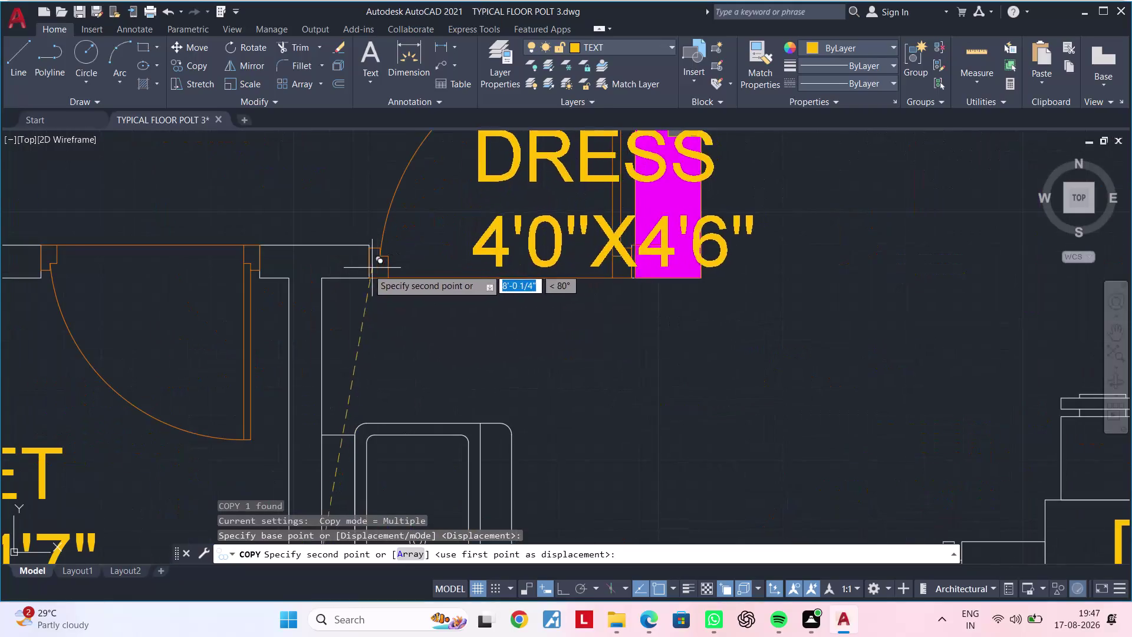
Place the copied room label at the bedroom door and finish the copy.
click(278, 286)
key(grave)
key(grave)
key(grave)
key(grave)
key(Escape)
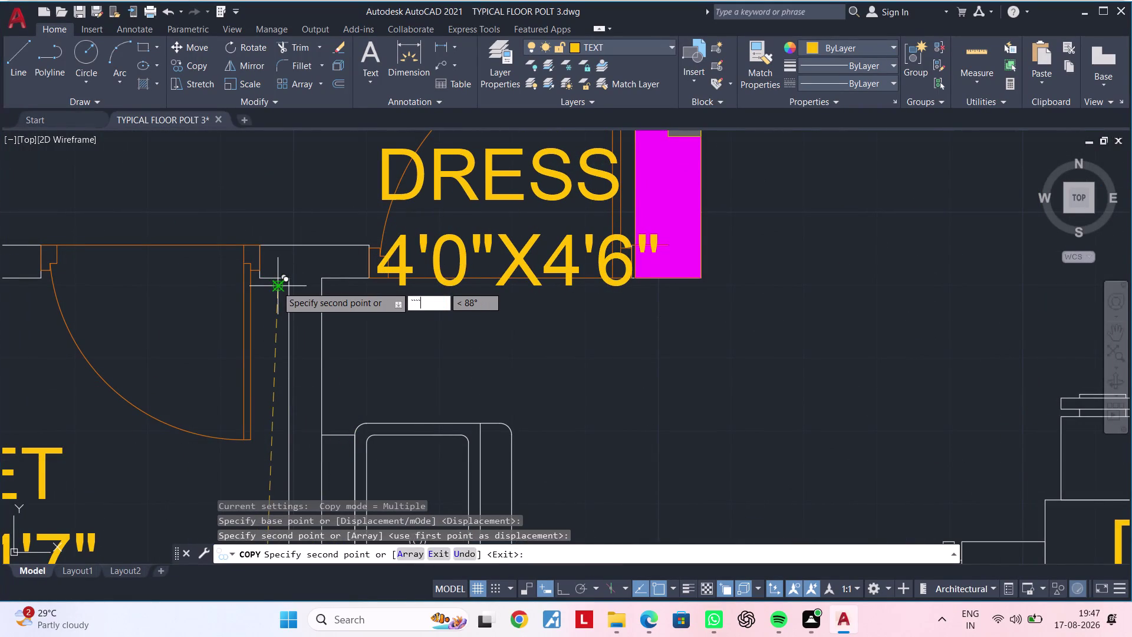
key(Escape)
key(Escape)
key(Escape)
Open the copied label in the text editor and delete its existing text.
double_click(467, 254)
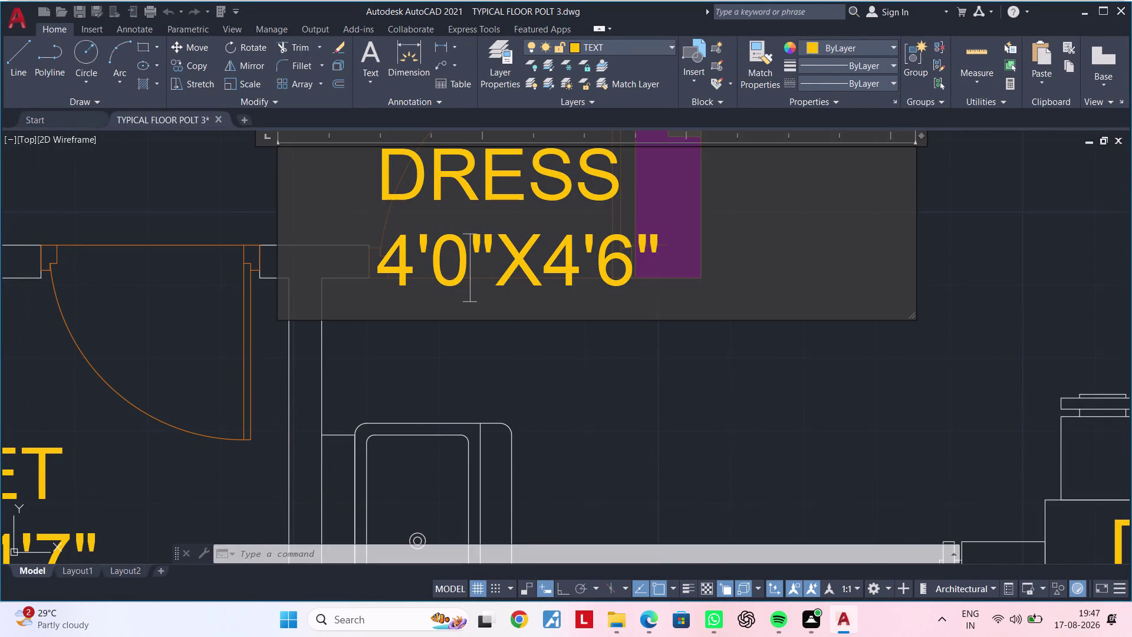
click(676, 256)
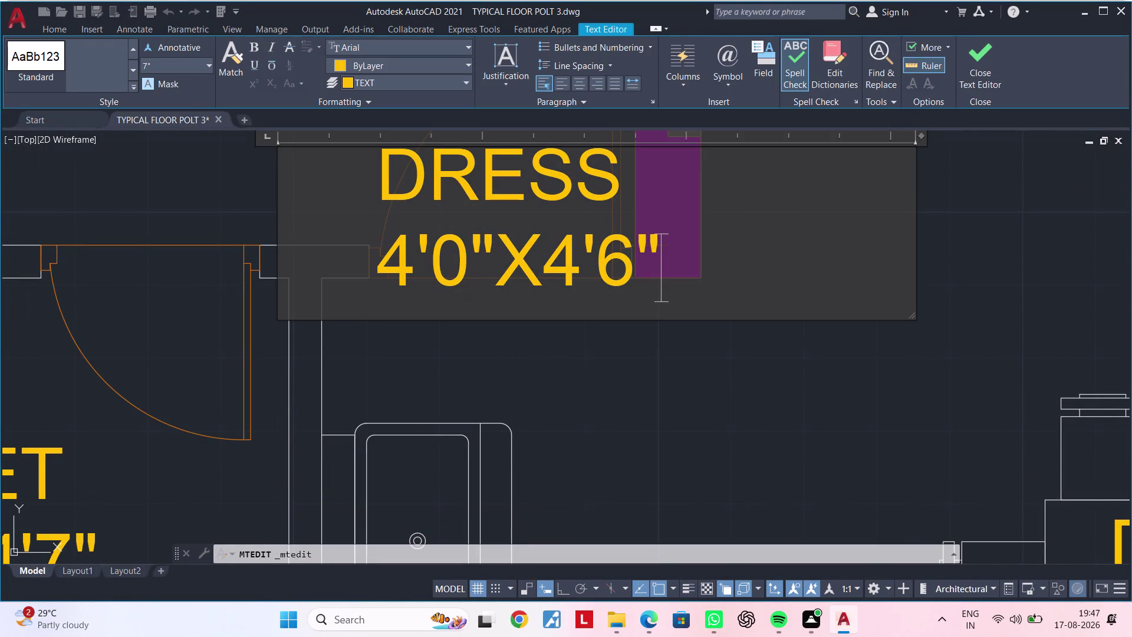
key(BackSpace)
key(BackSpace)
key(BackSpace)
key(BackSpace)
key(BackSpace)
key(BackSpace)
key(BackSpace)
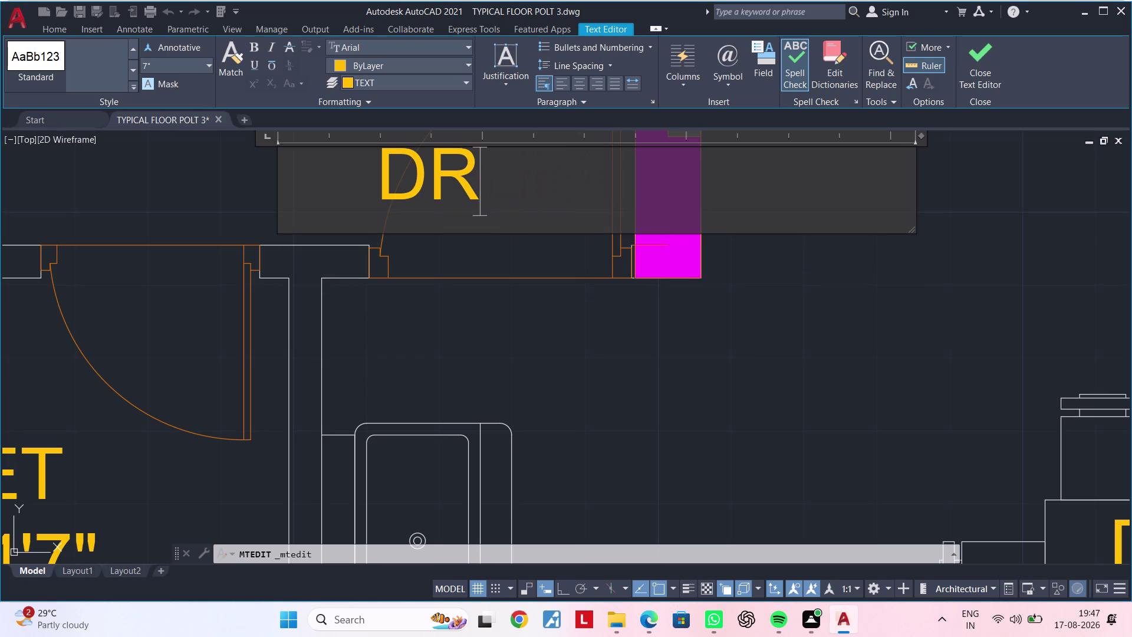
key(BackSpace)
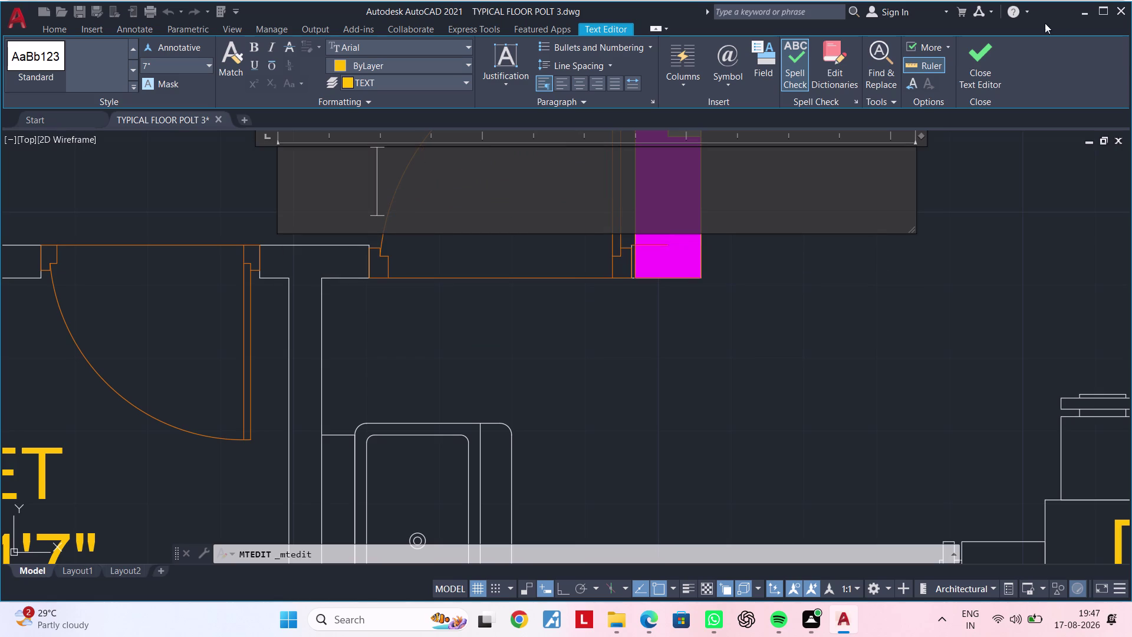
triple_click(918, 136)
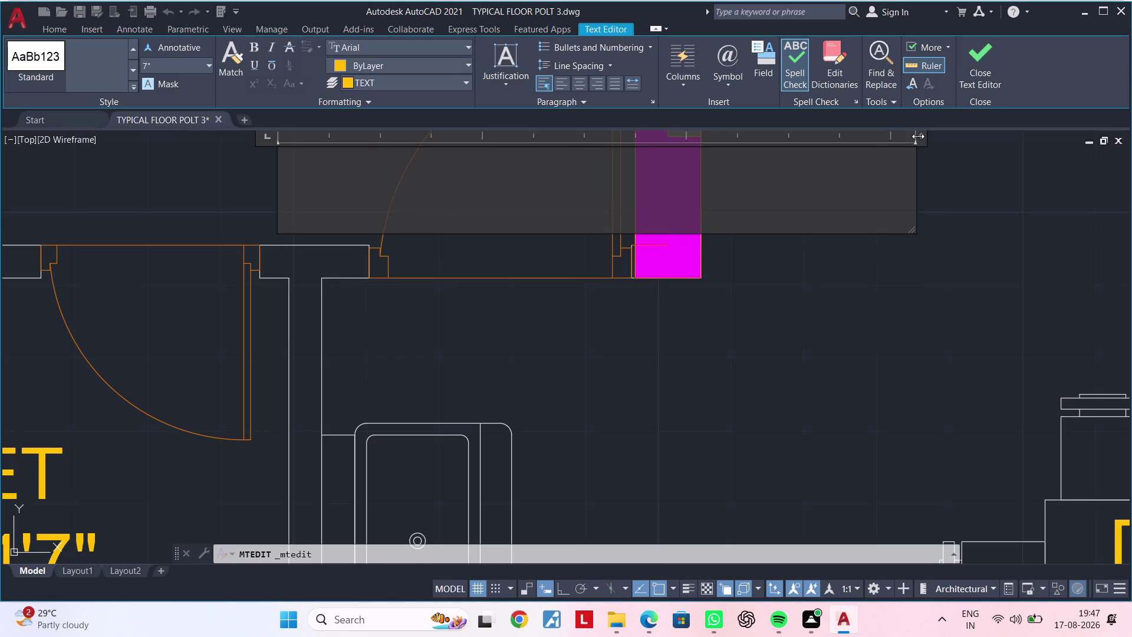
double_click(904, 136)
key(Escape)
Undo the accidental zoom change and the first text edit.
scroll(down, 3)
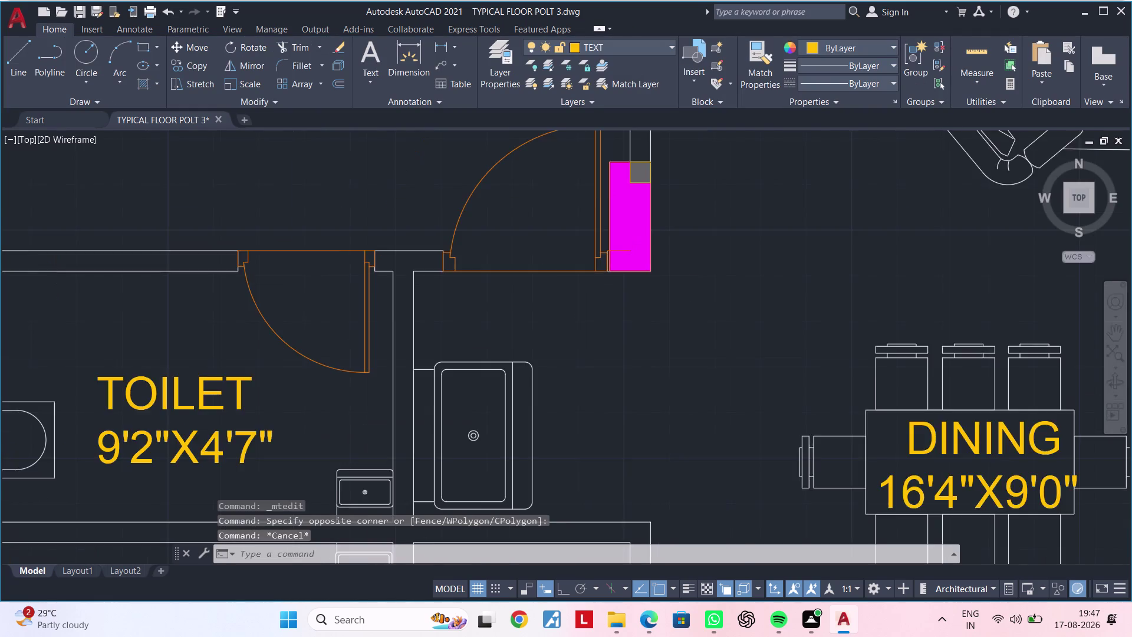
double_click(544, 218)
key(Escape)
double_click(515, 186)
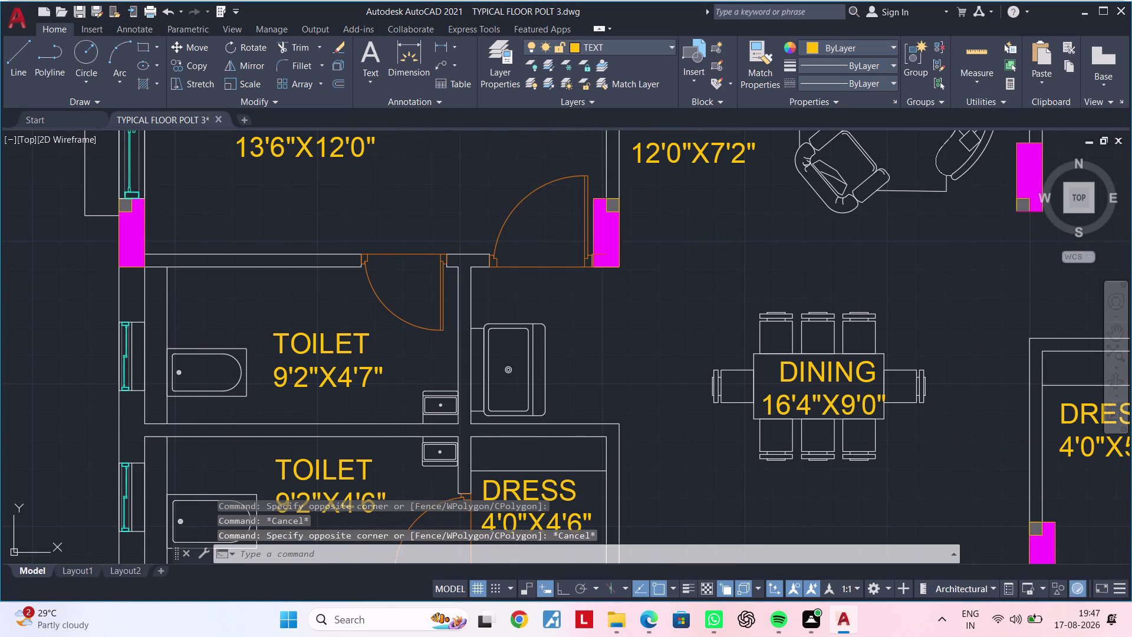
key(Escape)
key(Escape)
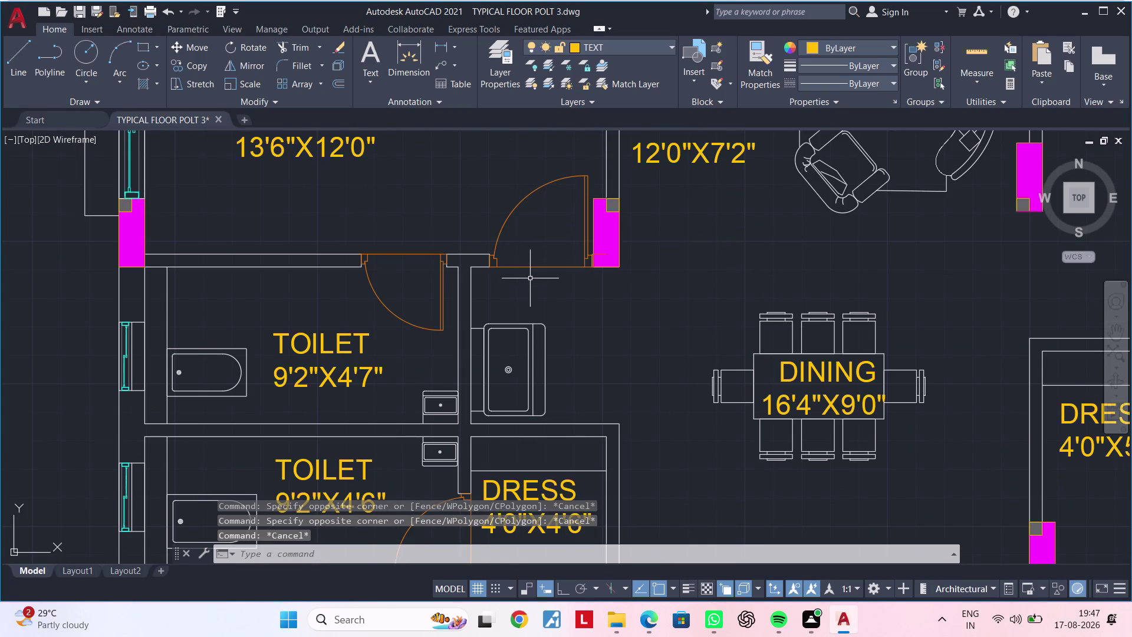
key(ctrl+z)
key(ctrl+z)
Re-edit the copied label, replacing its text with D2.
double_click(528, 262)
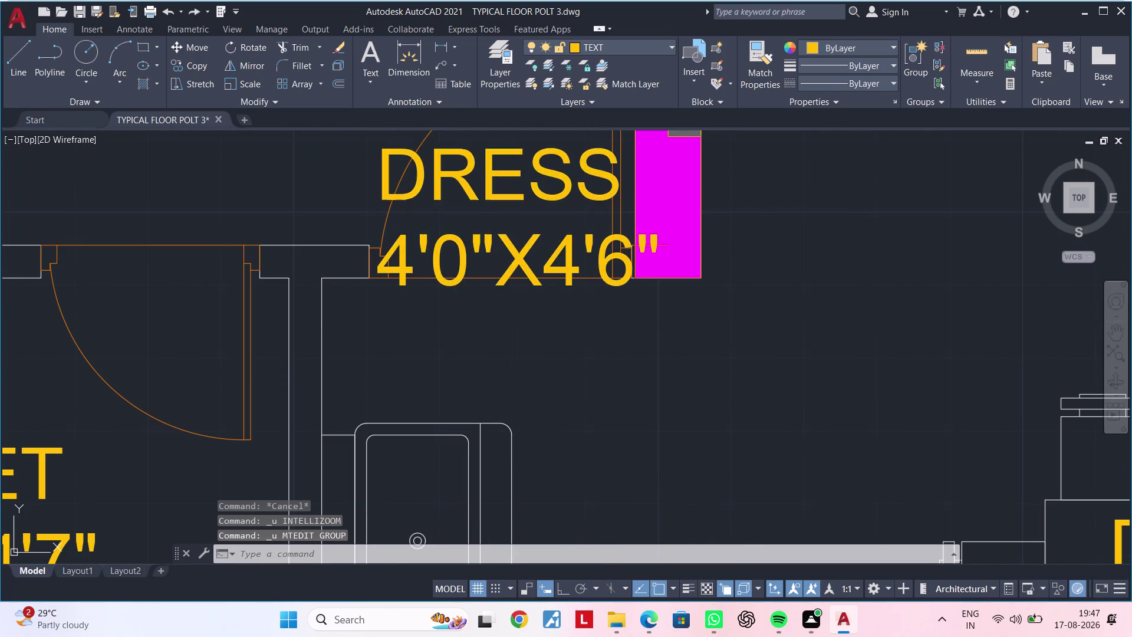
click(667, 261)
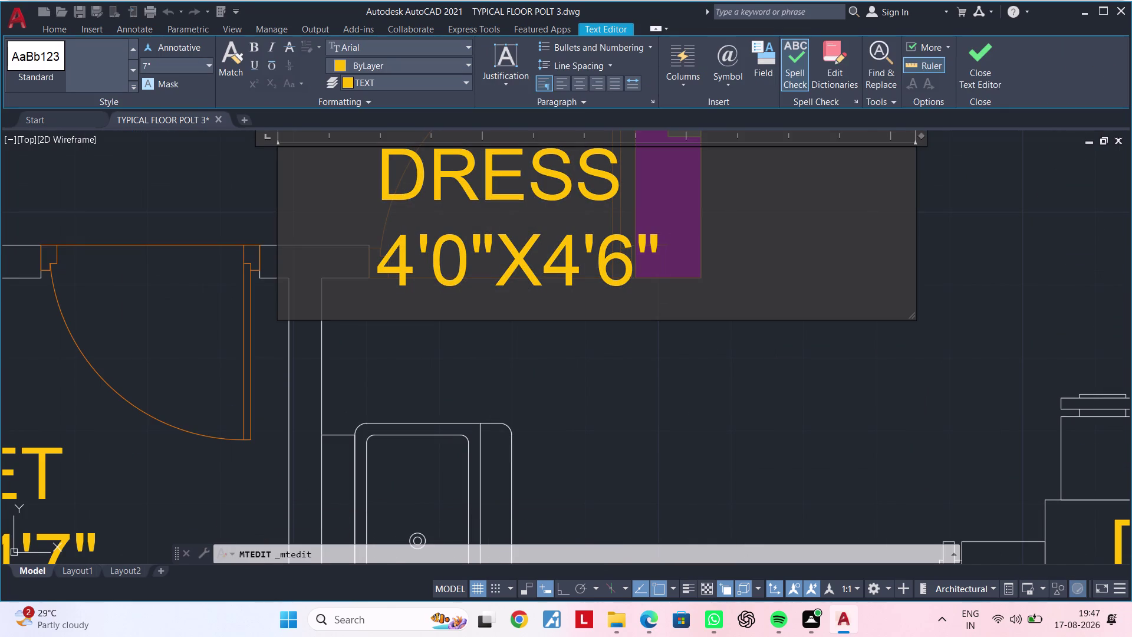
key(BackSpace)
key(BackSpace)
key(BackSpace)
key(BackSpace)
key(BackSpace)
key(BackSpace)
key(BackSpace)
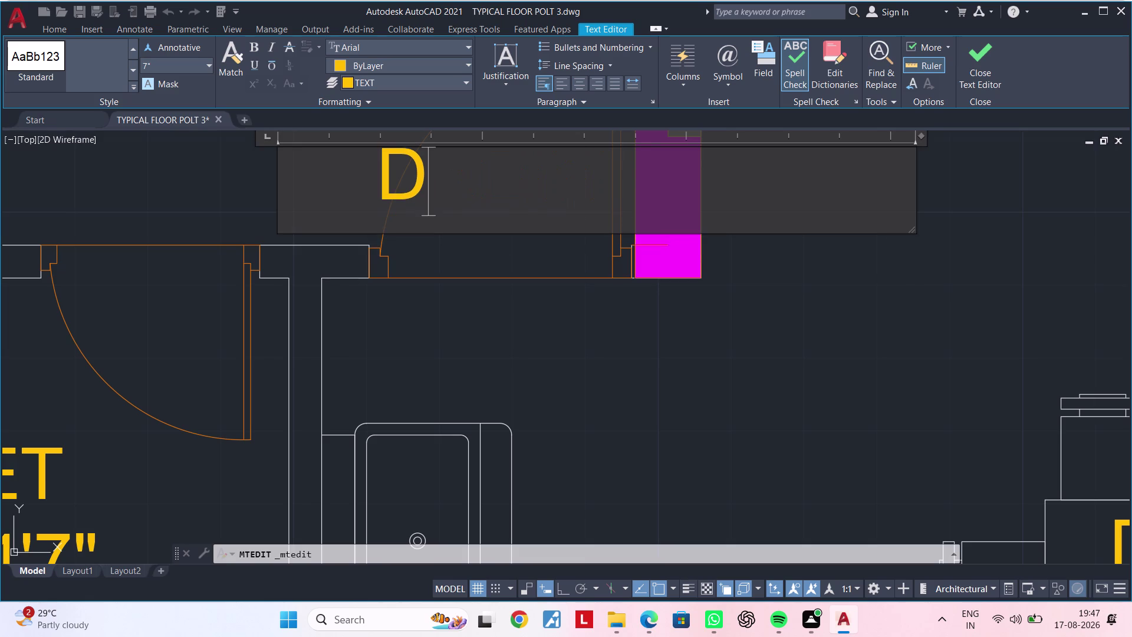
key(BackSpace)
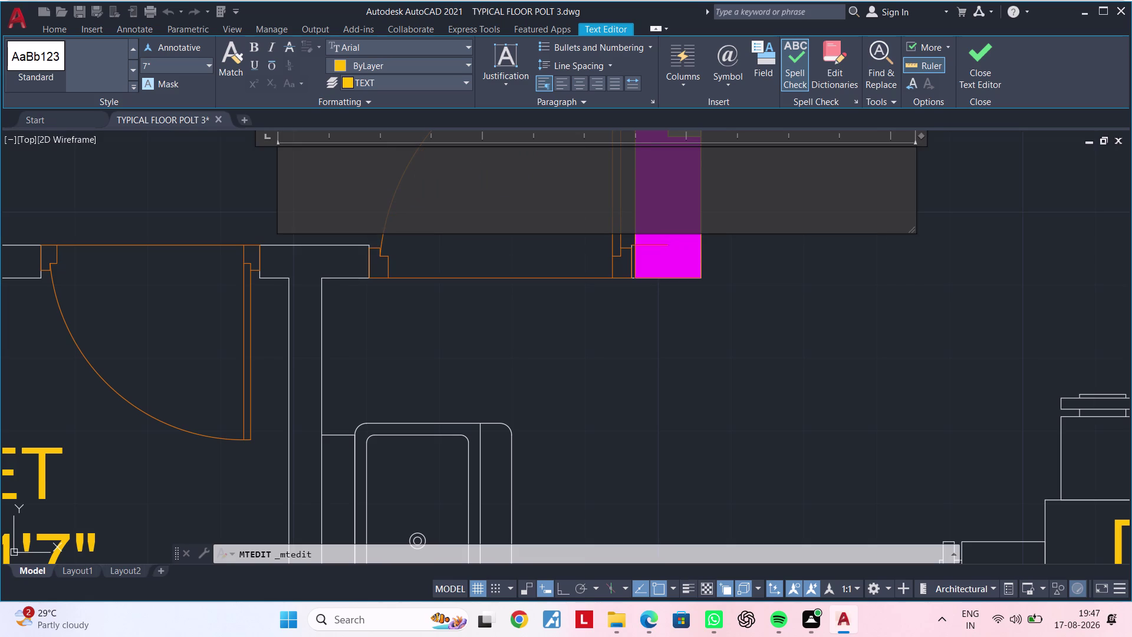
key(d)
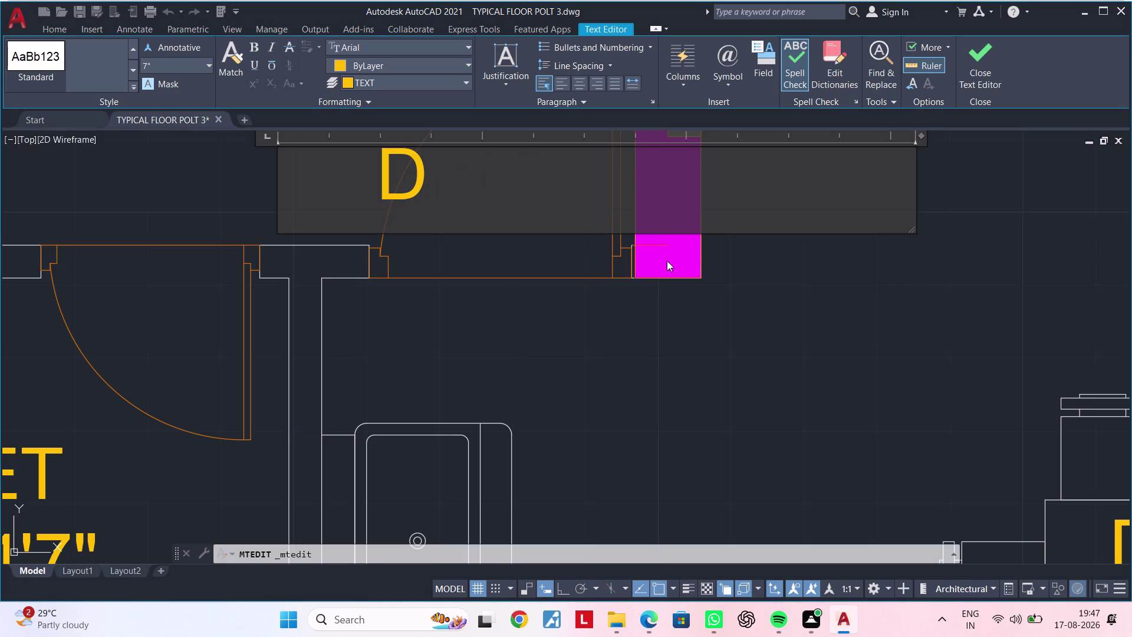
key(2)
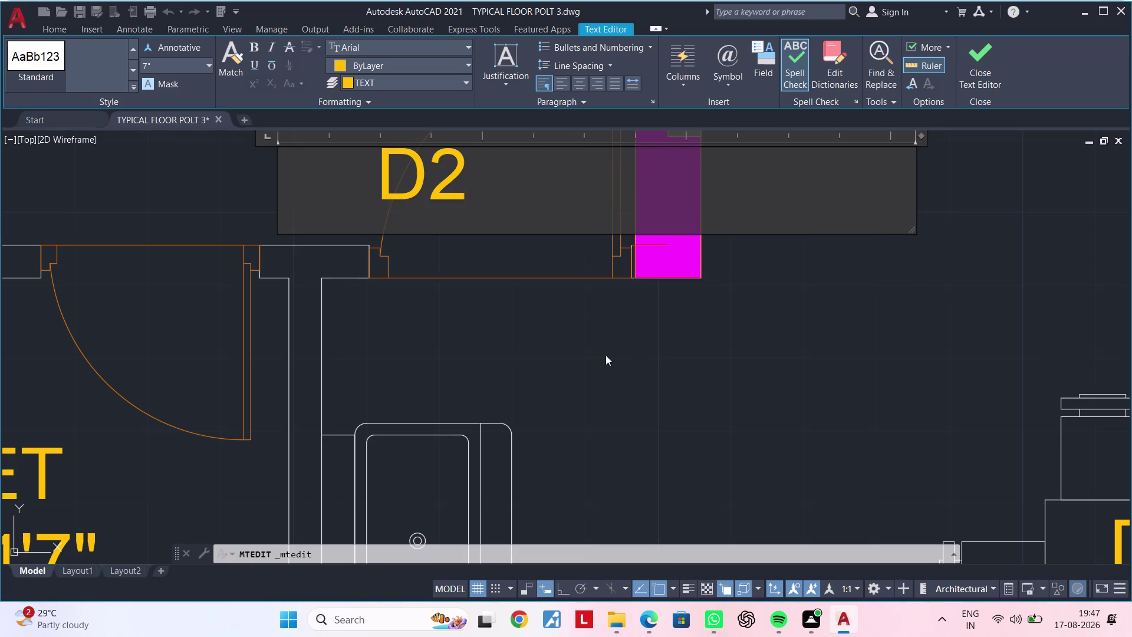
click(543, 253)
scroll(down, 3)
middle_drag(543, 253, 547, 294)
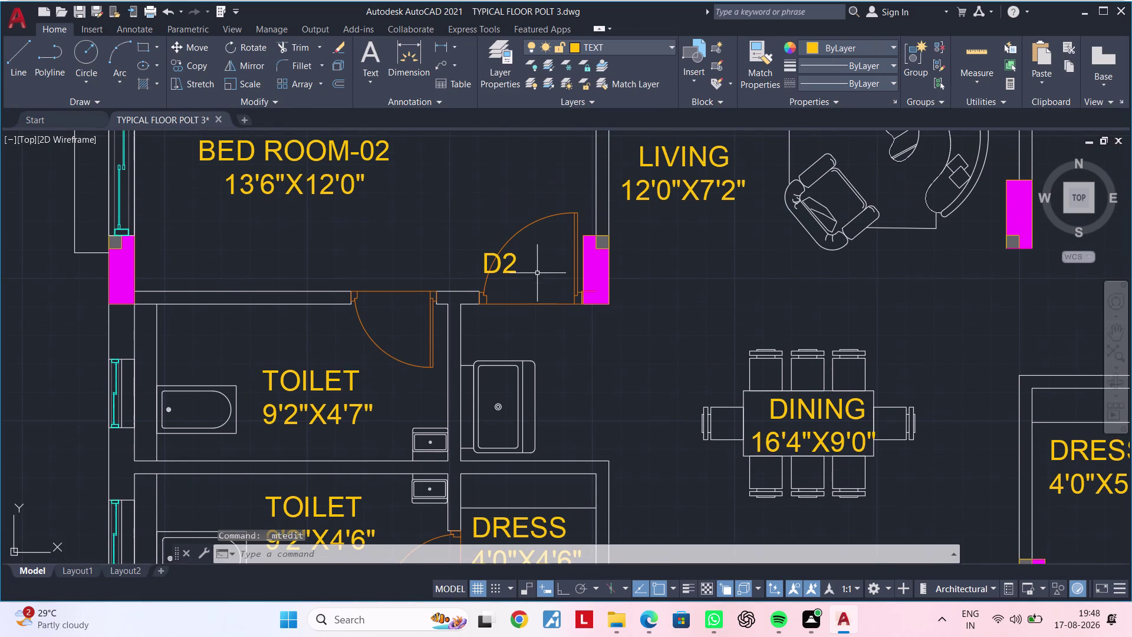
Move the D2 tag lower into the bedroom door swing.
click(506, 255)
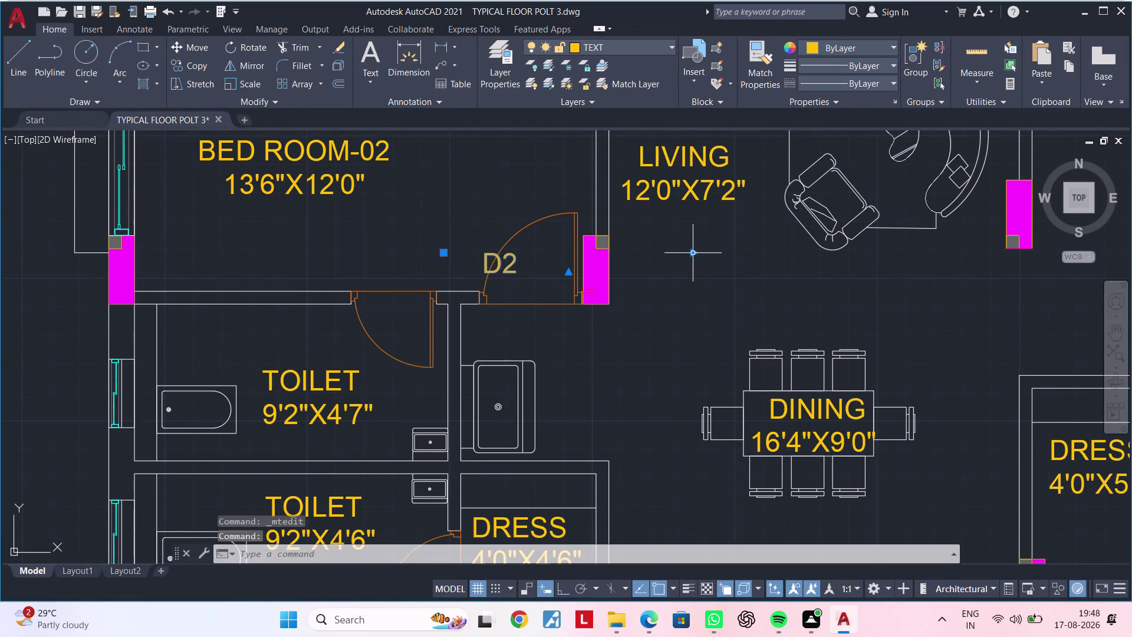
drag(697, 255, 533, 257)
click(539, 261)
scroll(up, 3)
middle_drag(521, 264, 585, 281)
click(521, 275)
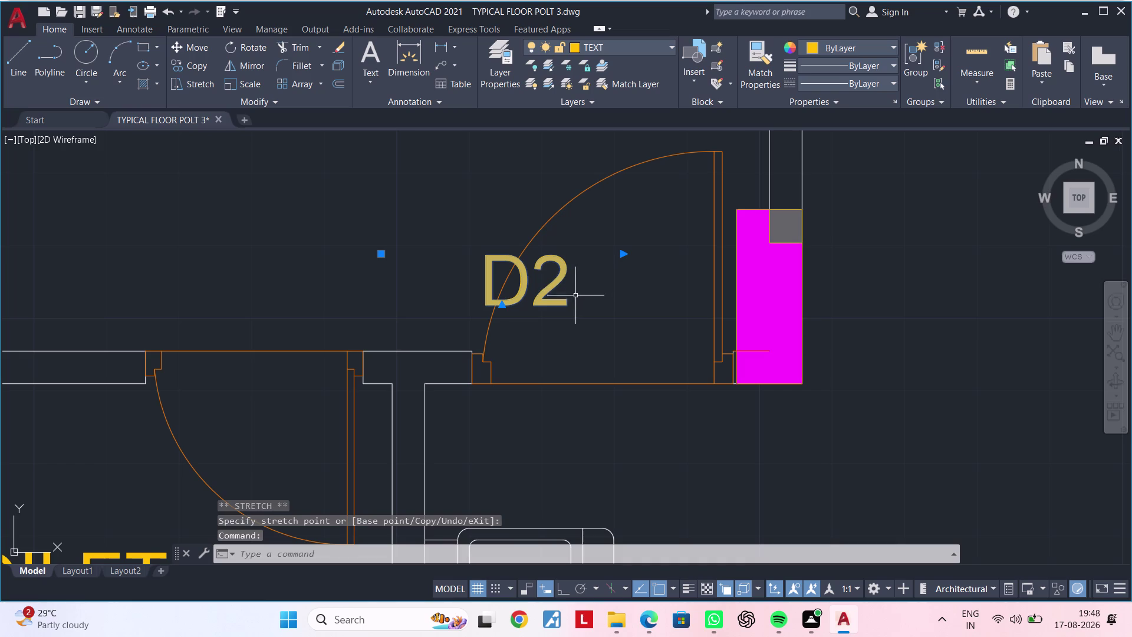
key(m)
key(space)
click(541, 290)
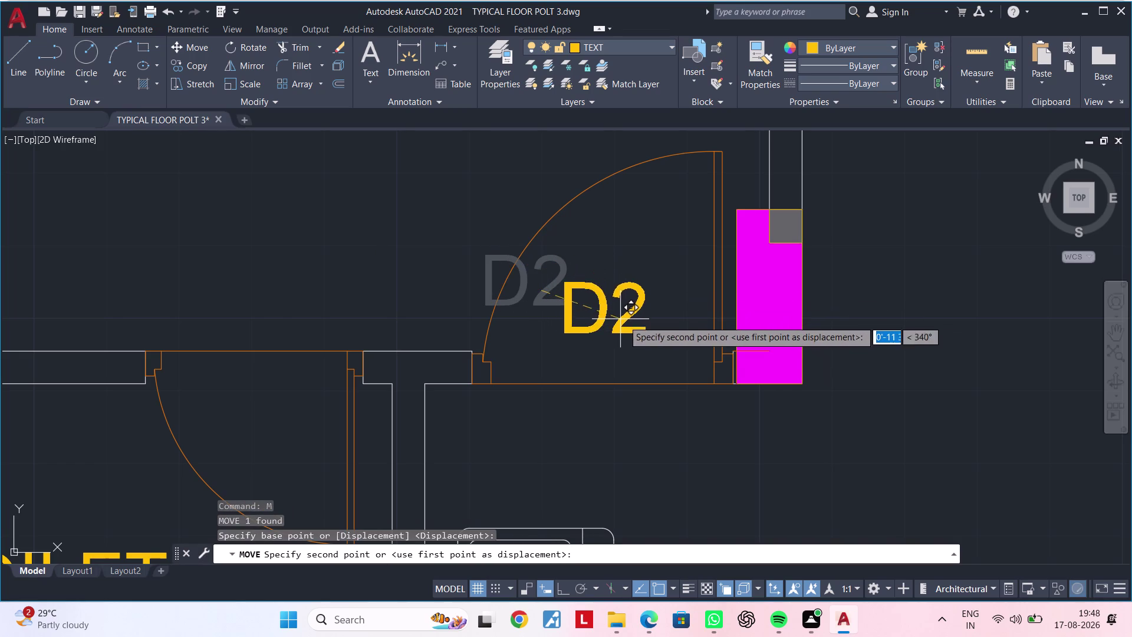
click(628, 333)
key(Escape)
key(Escape)
key(Escape)
Draw a circle surrounding the D2 tag, cancelling an extra circle attempt.
text(C)
key(space)
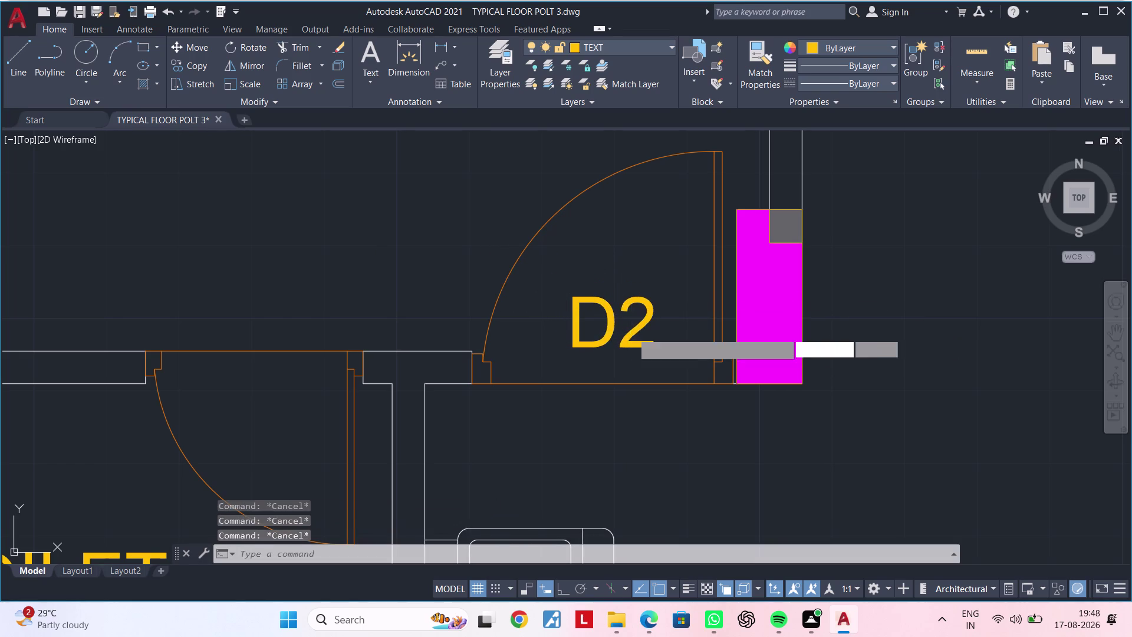
click(615, 327)
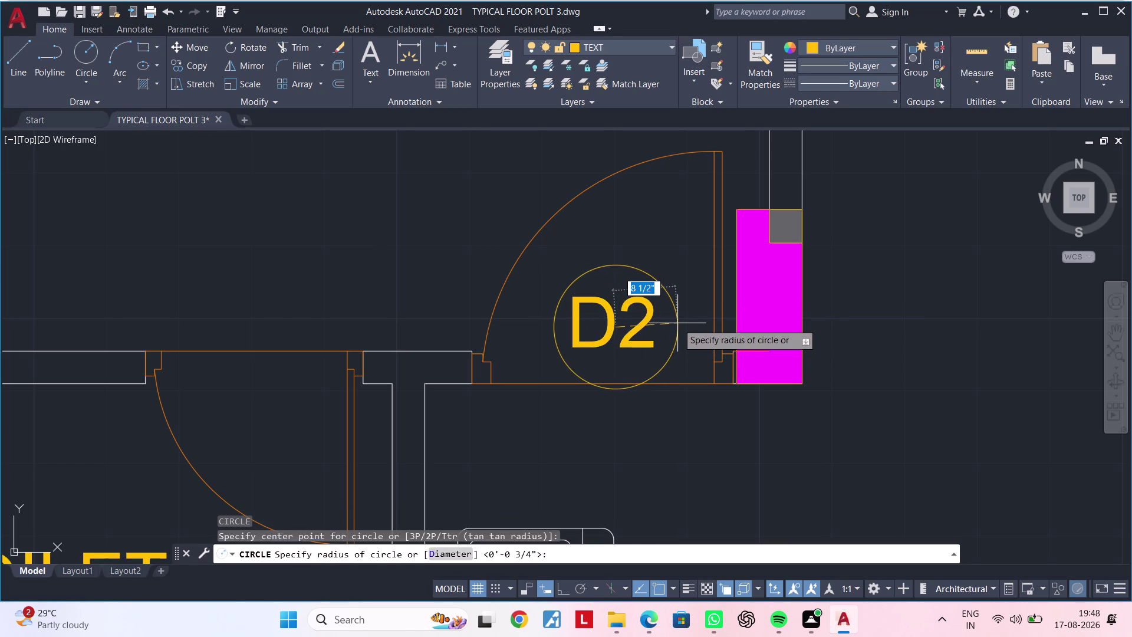
click(677, 323)
key(Escape)
click(676, 329)
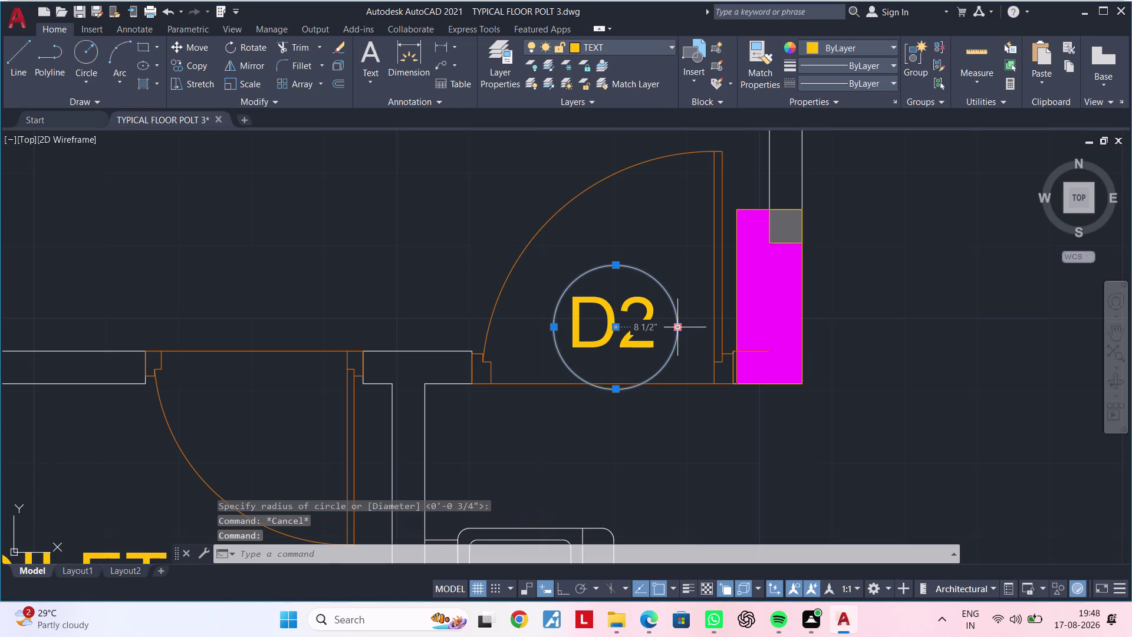
text(C)
key(space)
click(632, 333)
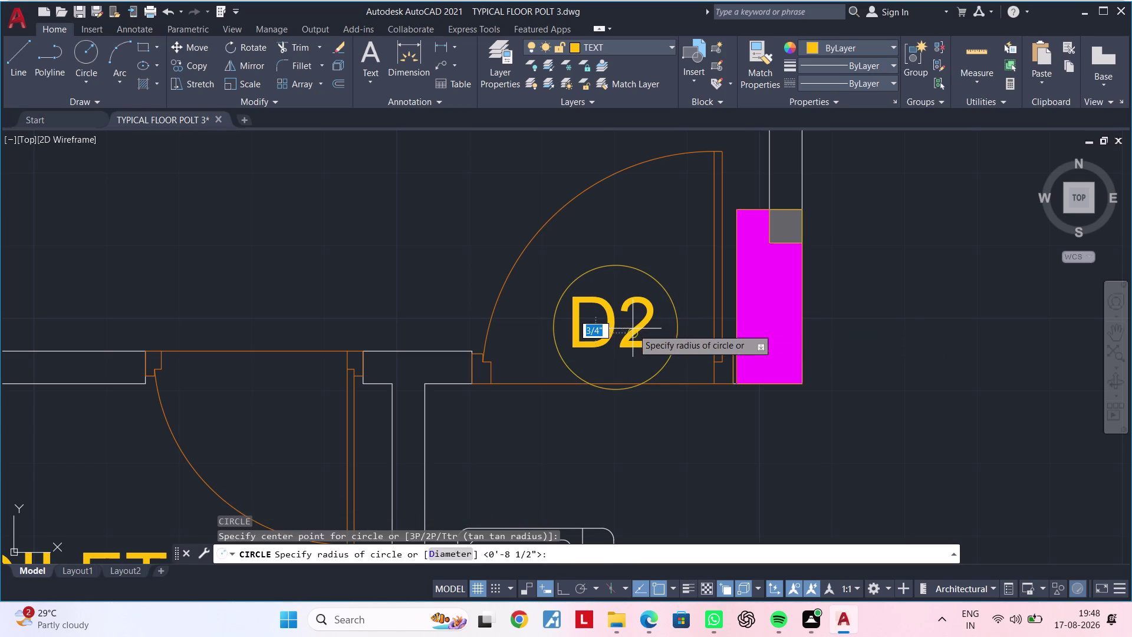
key(Escape)
key(Escape)
key(Escape)
key(Escape)
key(Escape)
Move the D2 tag and its circle together inside the door swing.
click(633, 329)
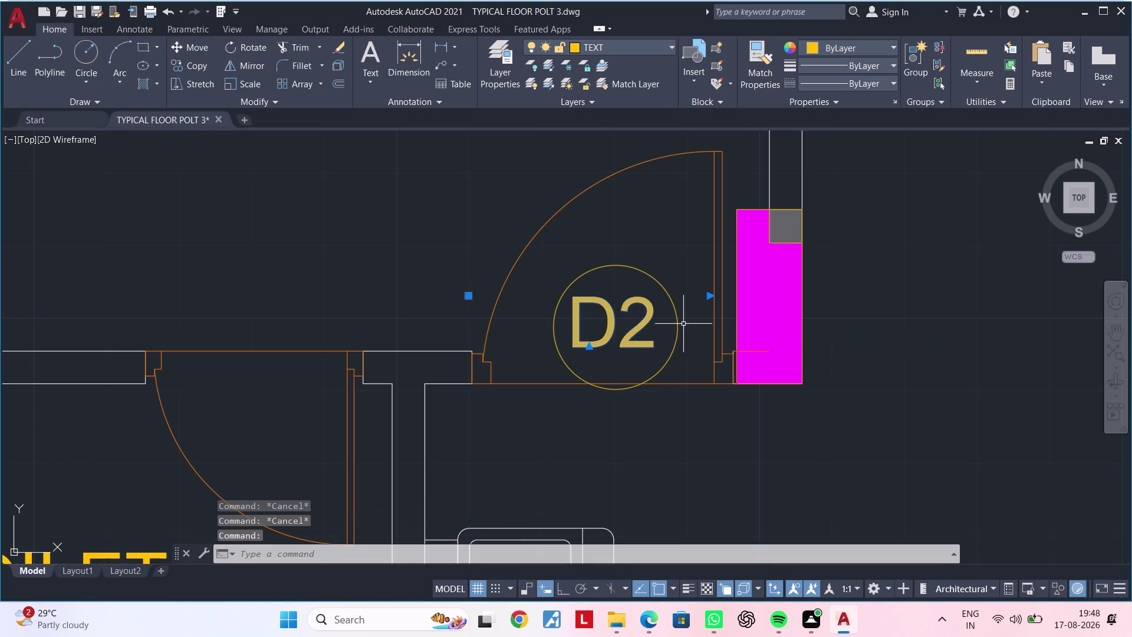
click(675, 325)
click(677, 325)
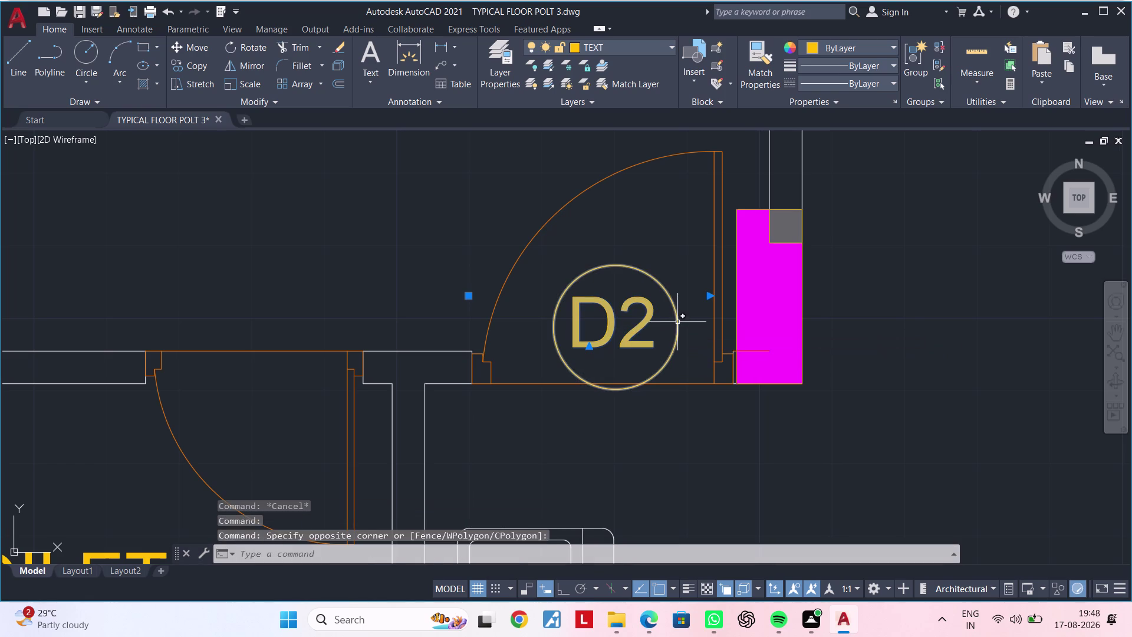
click(677, 322)
text(M)
key(space)
click(634, 328)
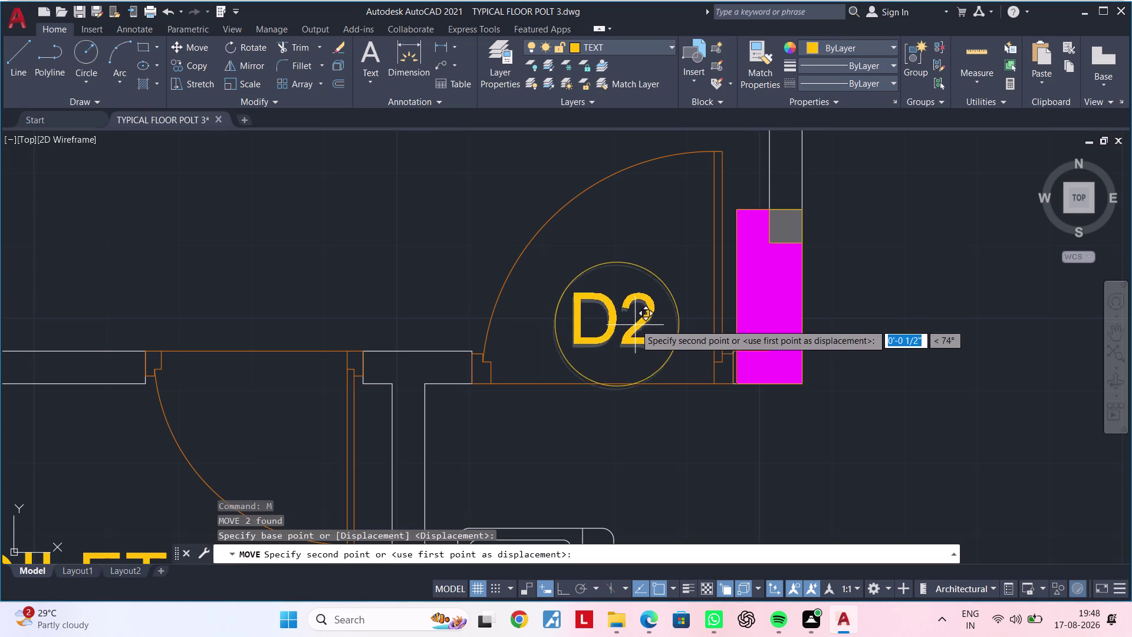
click(636, 314)
scroll(down, 3)
middle_drag(637, 314, 637, 306)
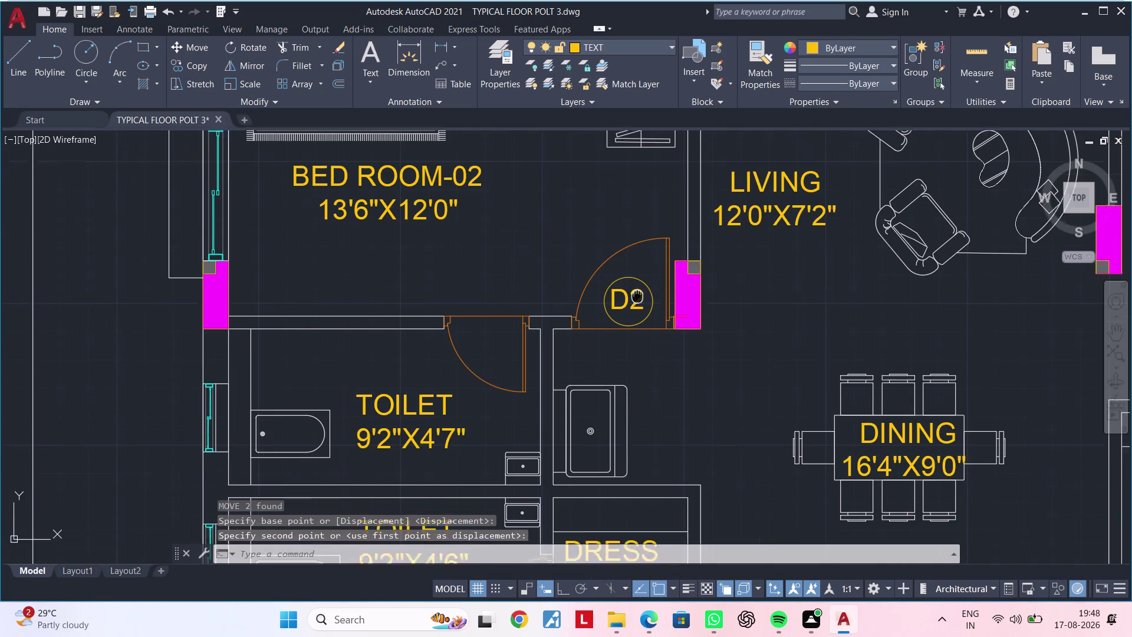
middle_drag(637, 306, 637, 273)
key(Escape)
Select the tag and circle and start the BLOCK command.
click(649, 258)
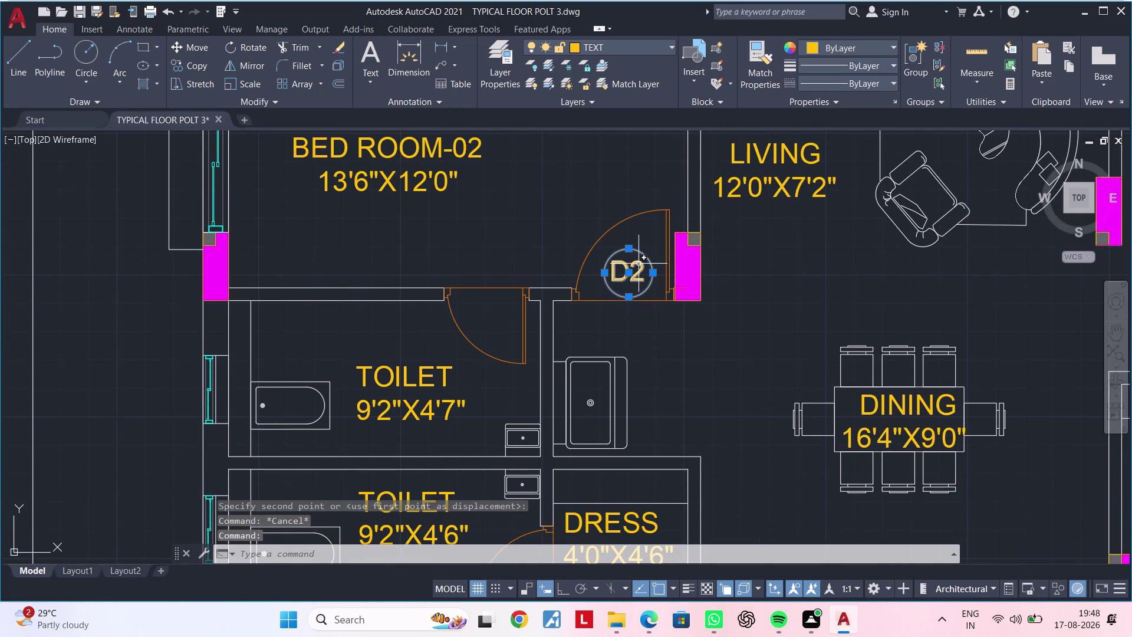
click(638, 263)
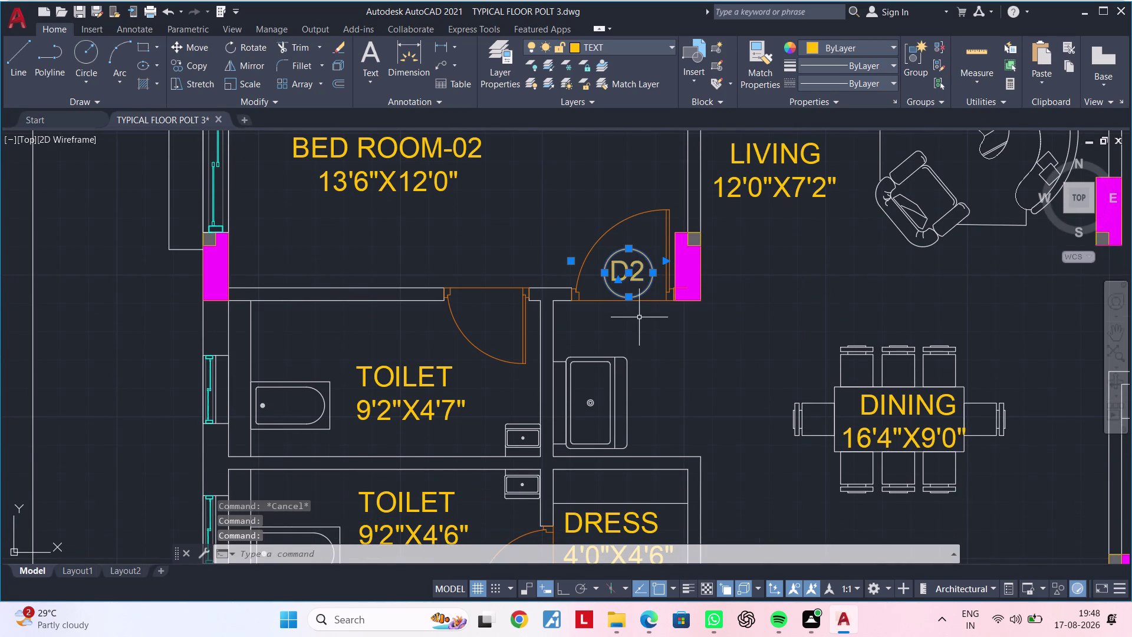
text(B)
key(space)
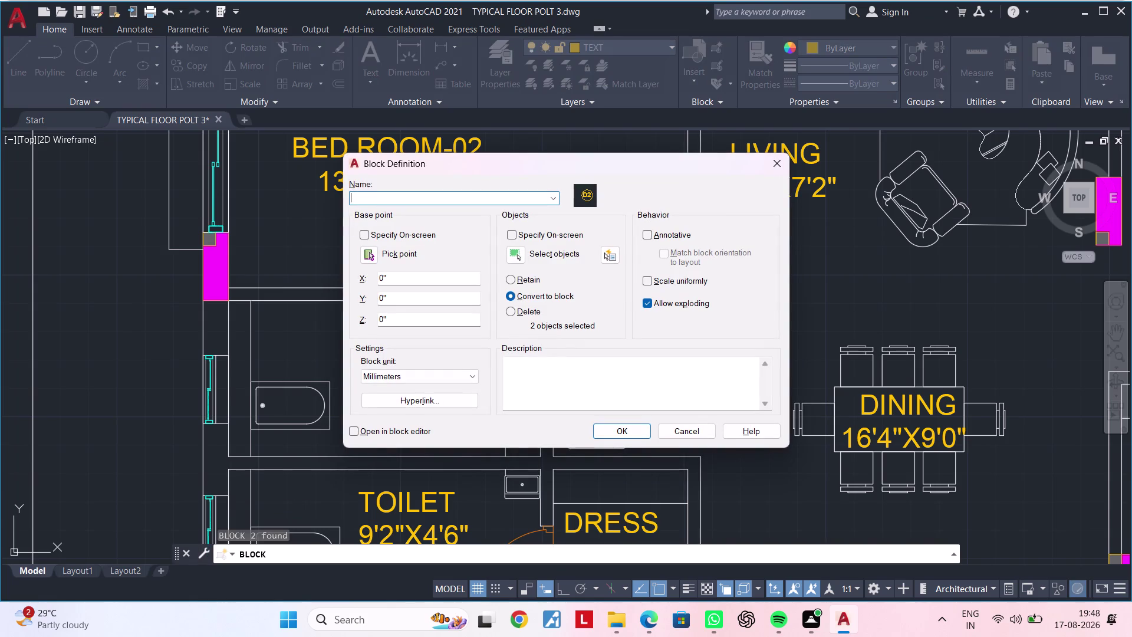
Name the block D2' and confirm the Block Definition dialog.
click(370, 197)
key(d)
key(2)
key(shift+quotedbl)
key(BackSpace)
key(apostrophe)
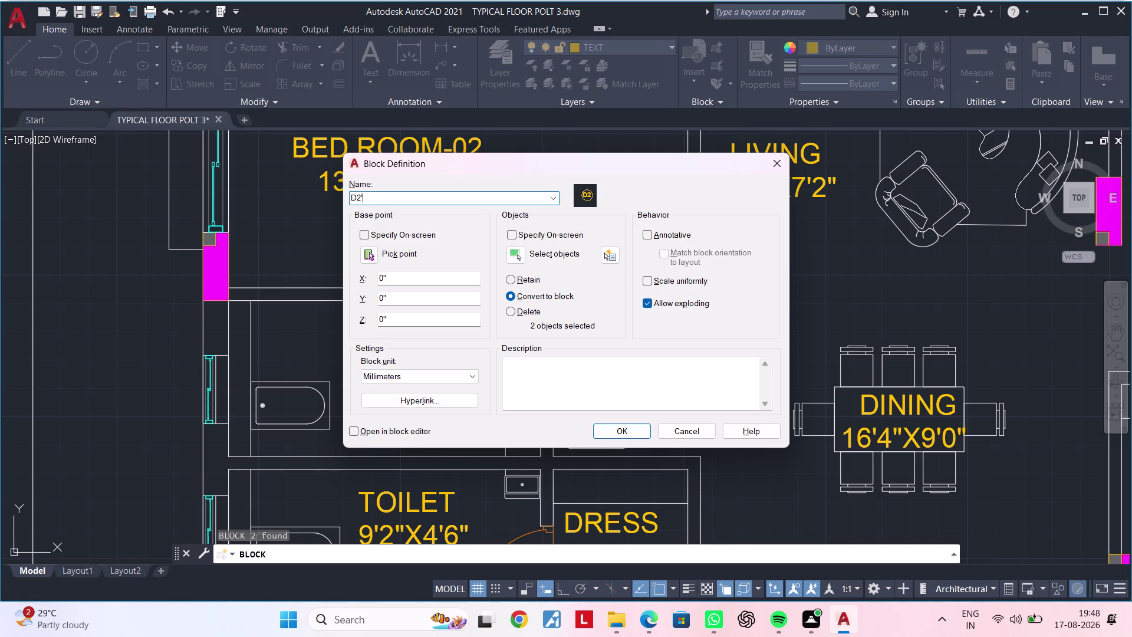
click(628, 431)
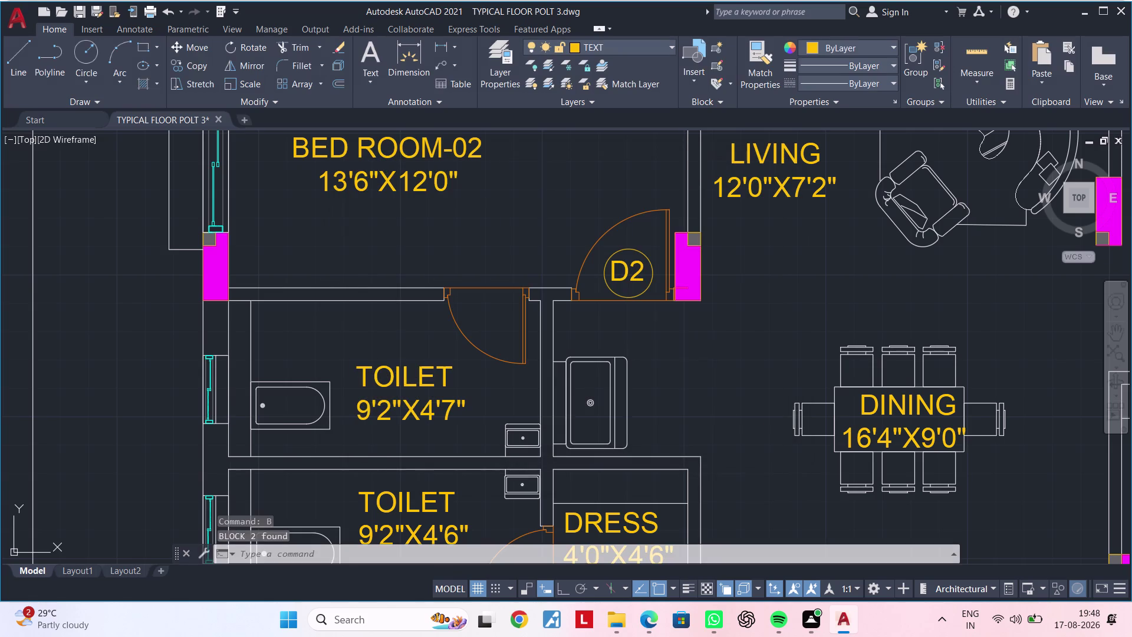
click(632, 274)
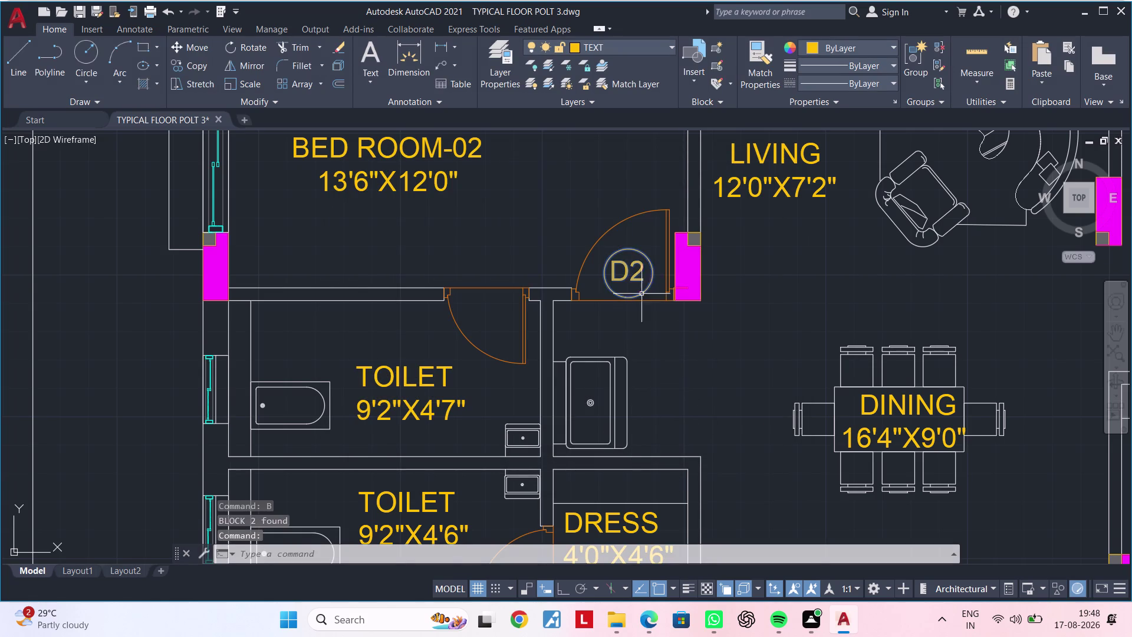
Copy the D2' tag from its centre to the dress and master bedroom doors.
middle_drag(660, 316, 587, 241)
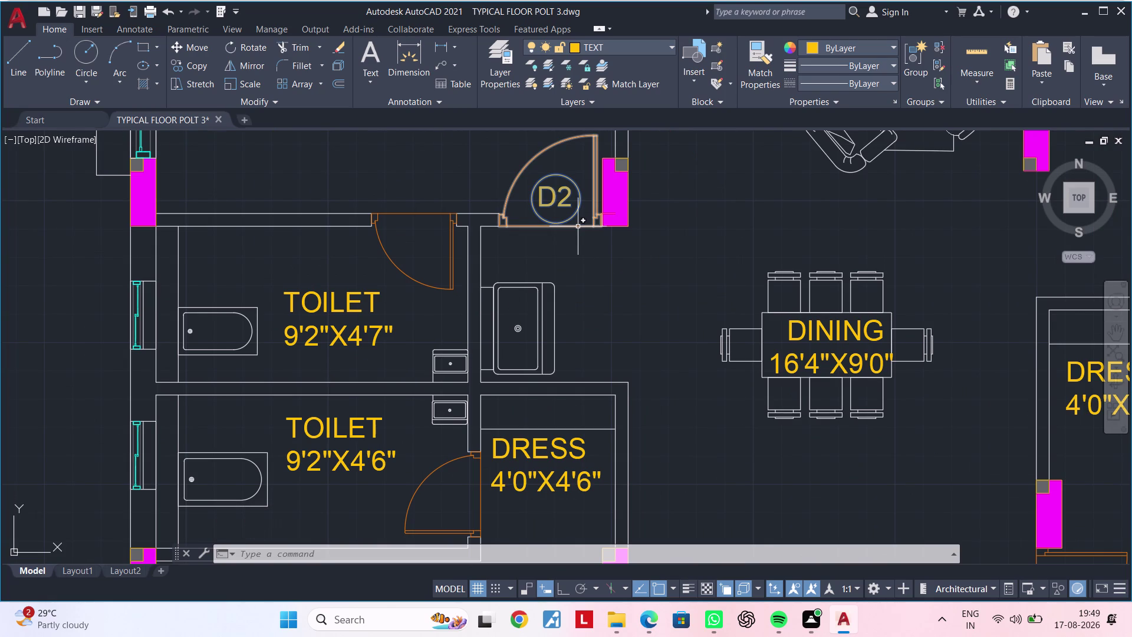
key(c)
key(o)
key(space)
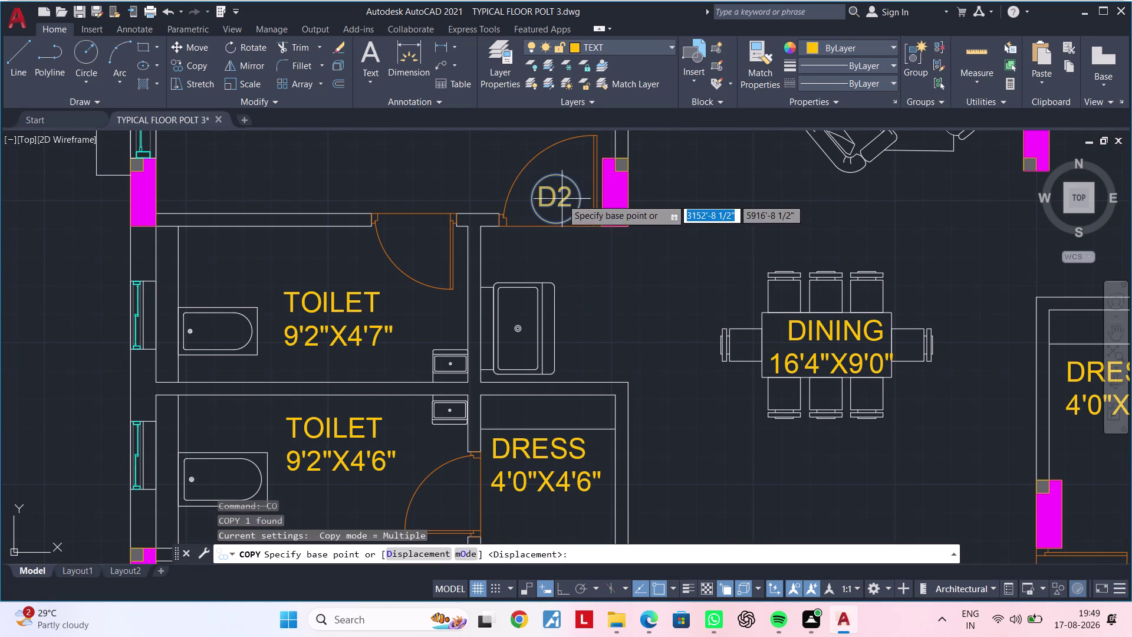
click(562, 199)
middle_drag(583, 333, 580, 213)
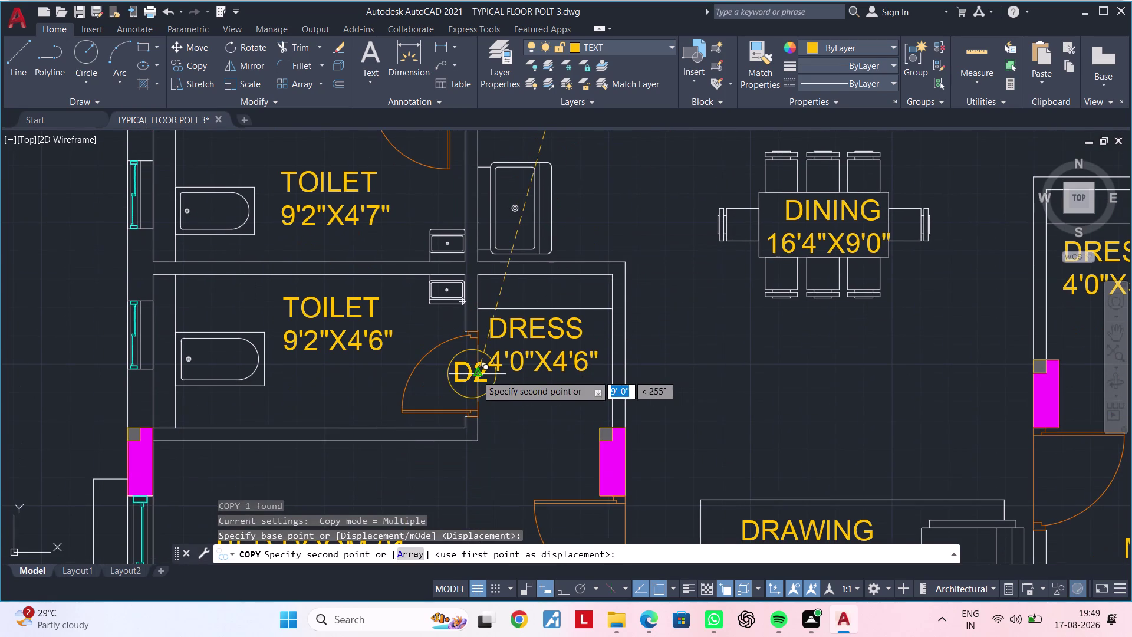
scroll(up, 3)
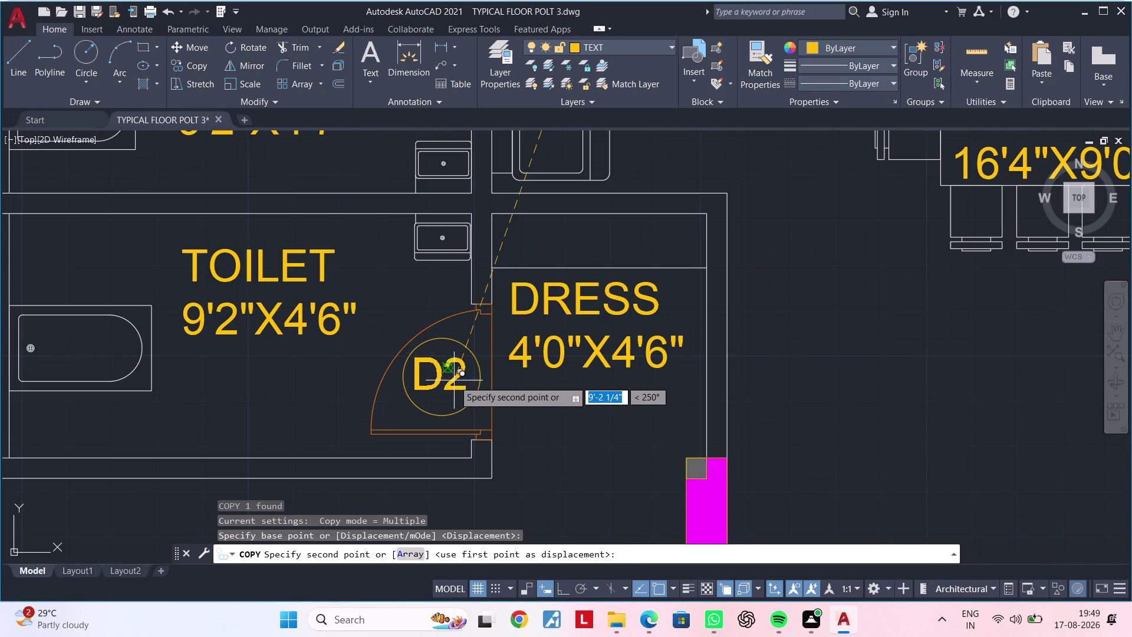
click(458, 381)
scroll(down, 3)
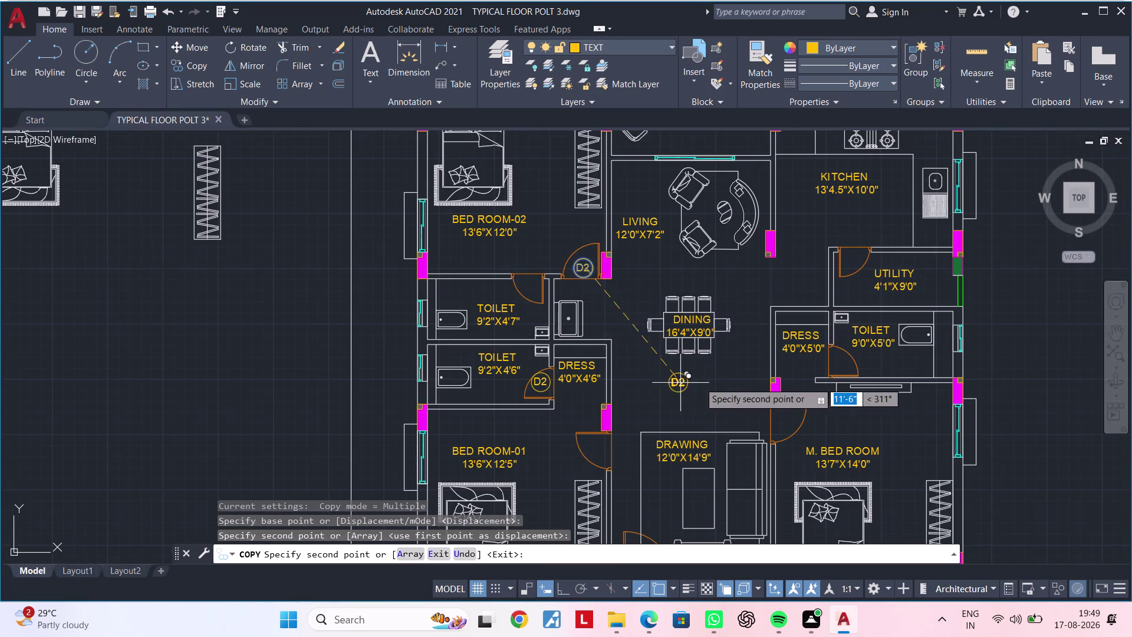
middle_drag(706, 380, 519, 367)
scroll(up, 3)
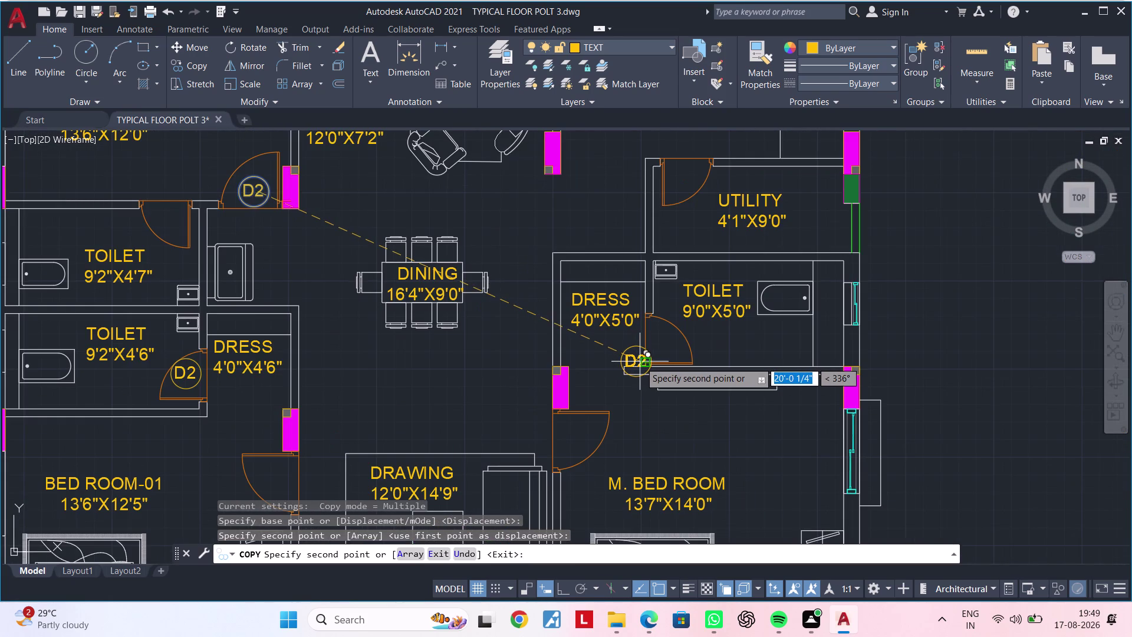
scroll(up, 3)
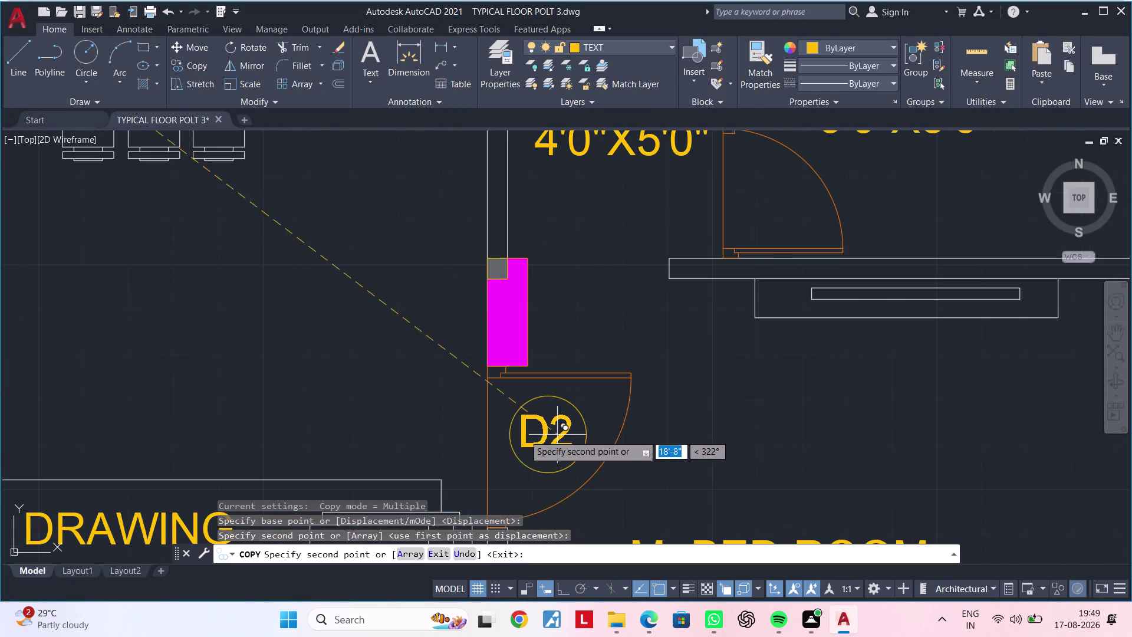
click(541, 442)
Place further D2' tag copies at the drawing room and Bed Room-01 doors.
scroll(down, 3)
middle_drag(569, 418, 573, 384)
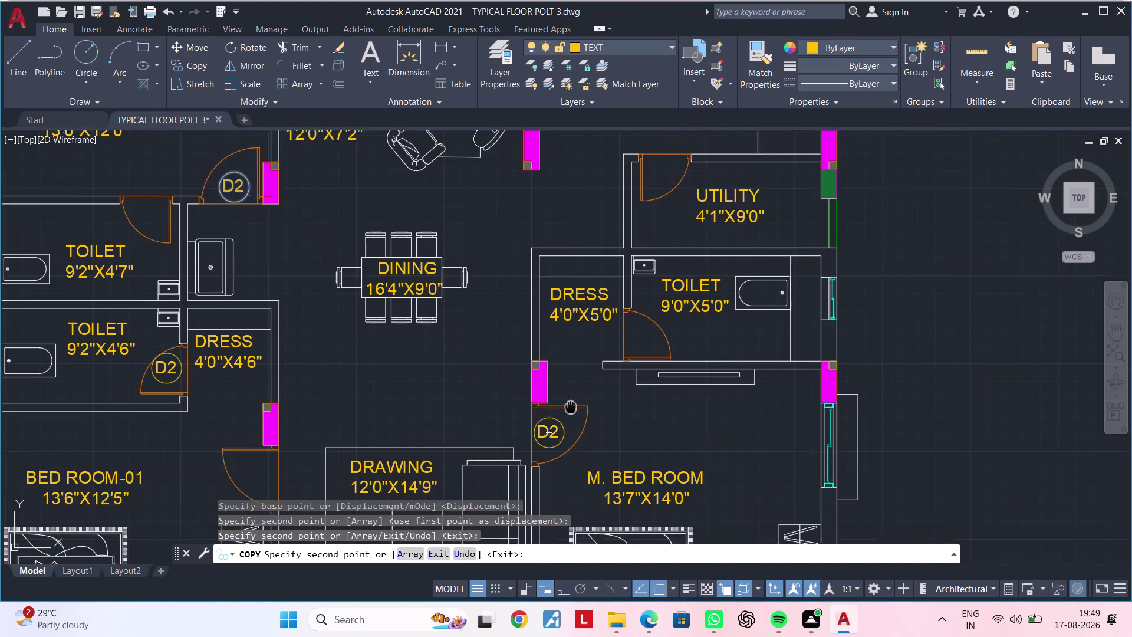
middle_drag(573, 384, 587, 291)
middle_drag(582, 363, 688, 246)
scroll(up, 3)
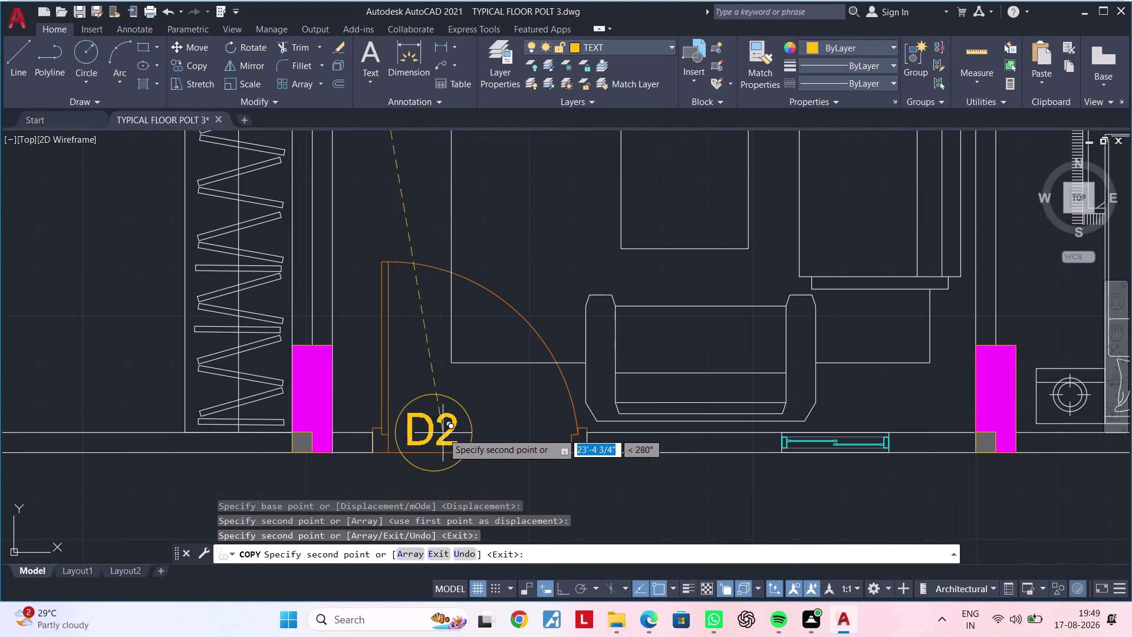
click(466, 407)
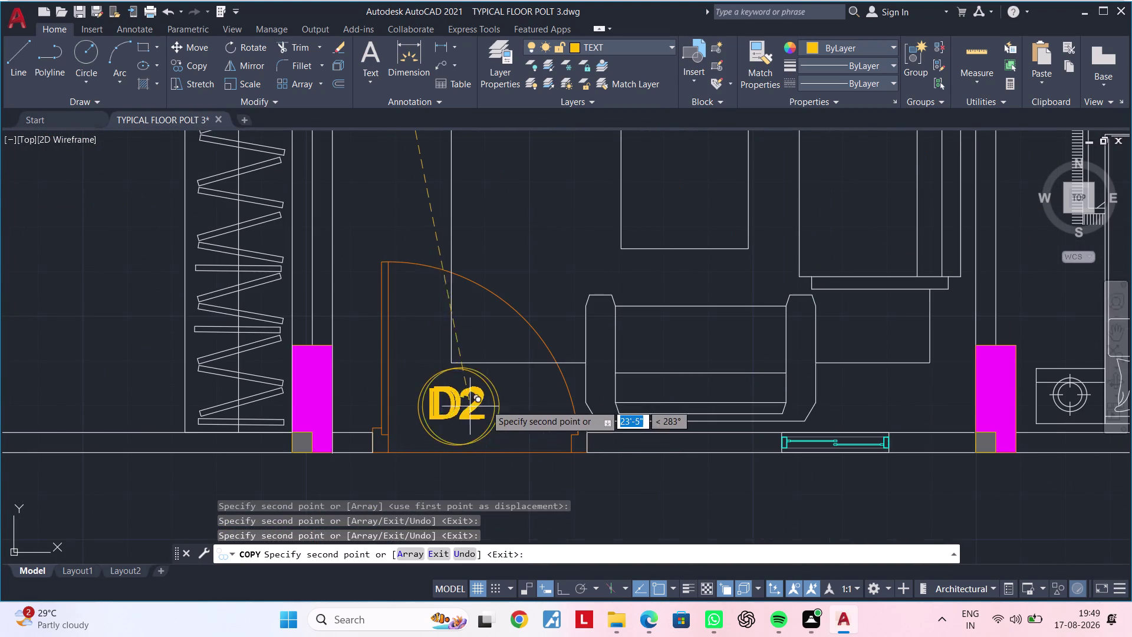
scroll(down, 3)
middle_drag(516, 356, 517, 360)
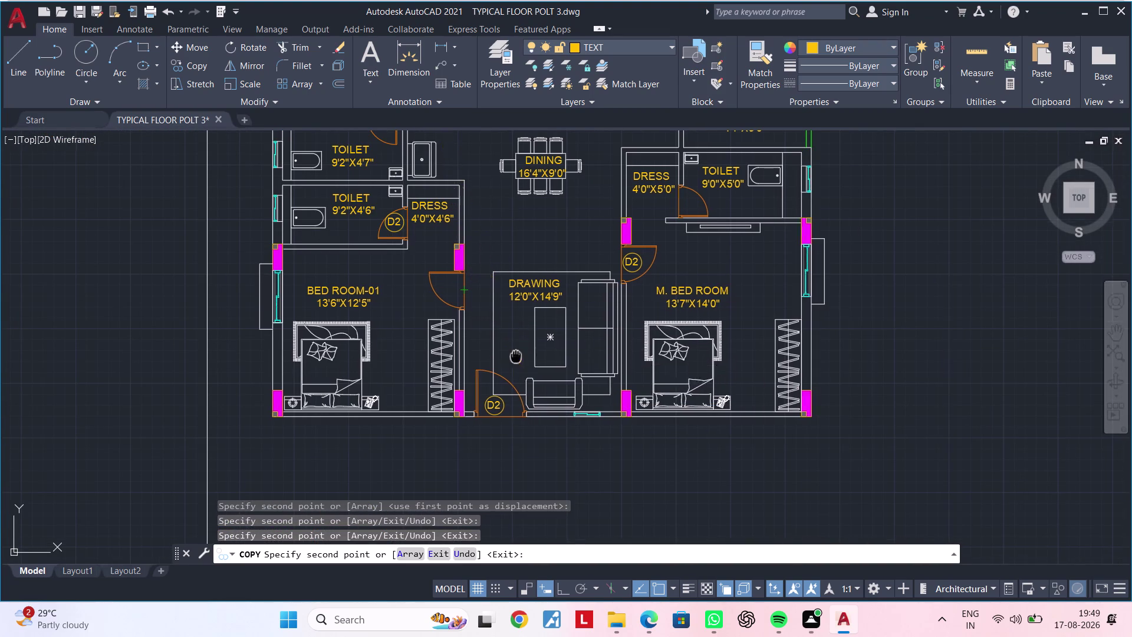
middle_drag(517, 361, 529, 395)
scroll(up, 3)
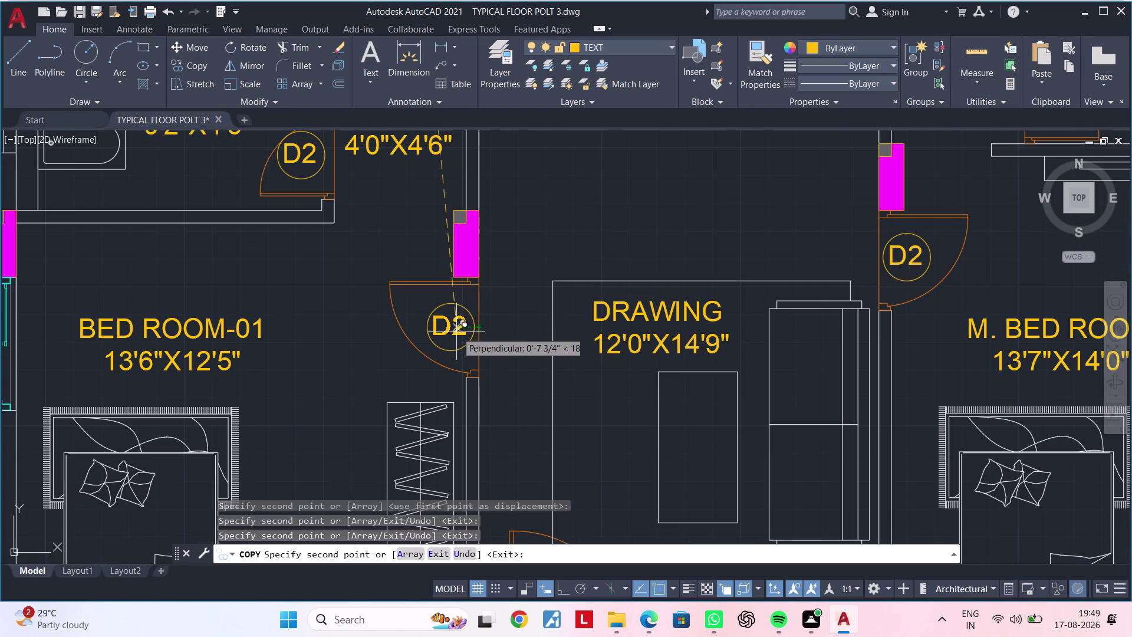
click(451, 324)
scroll(down, 3)
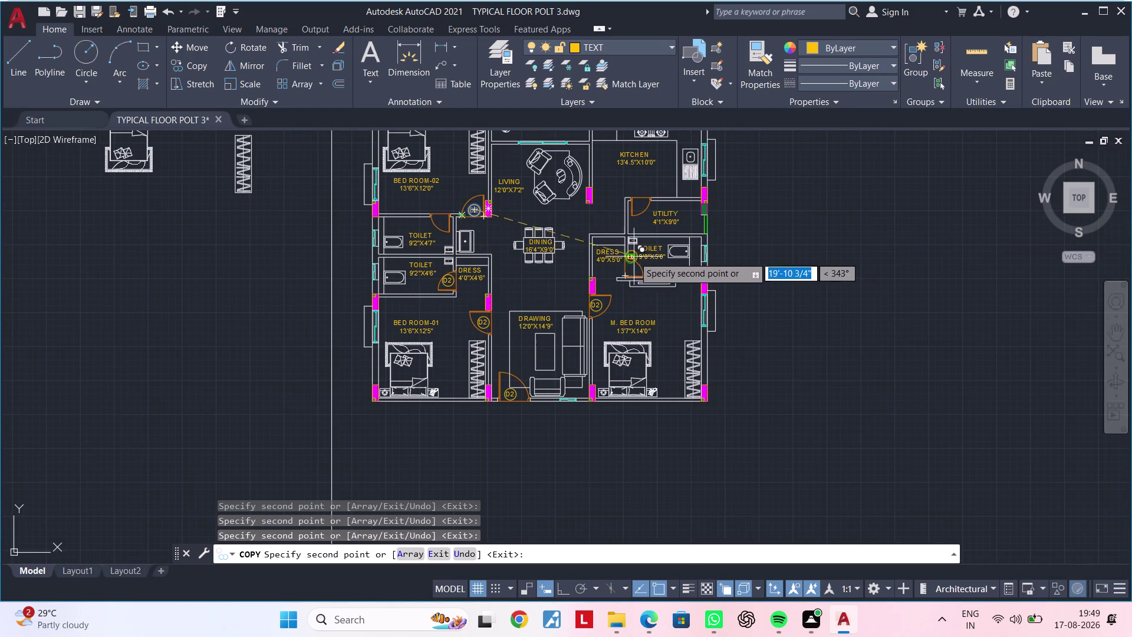
scroll(up, 3)
scroll(up, 3)
Place the final D2 tag copy at the 4'0"X5'0" dress door and end copying.
click(602, 305)
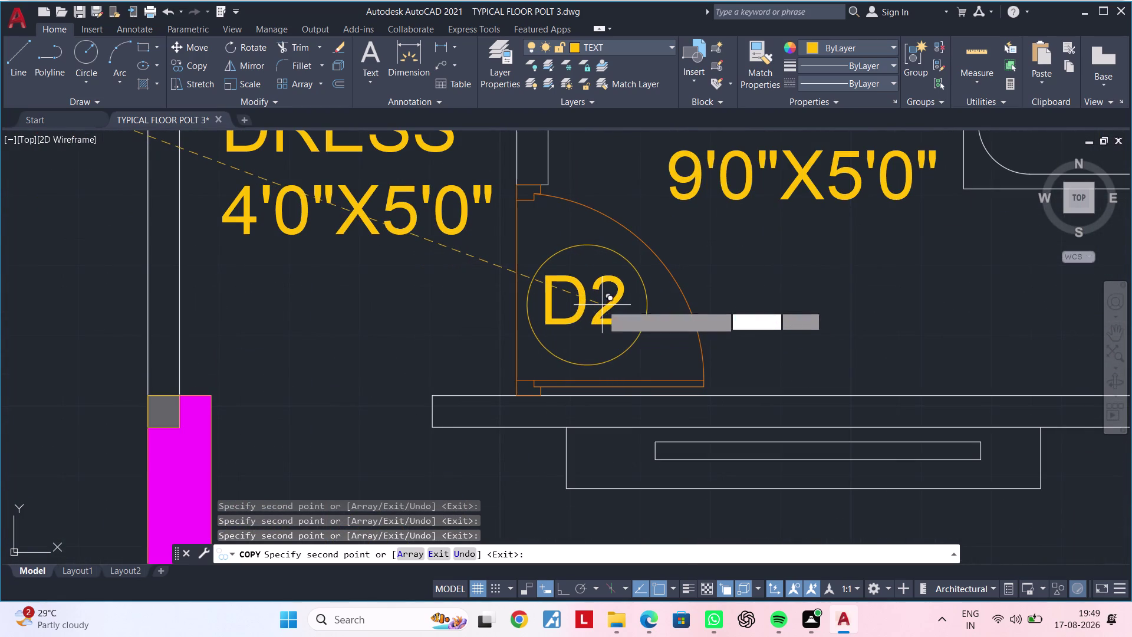
key(Escape)
key(Escape)
scroll(down, 3)
scroll(down, 3)
middle_drag(677, 355, 686, 298)
scroll(up, 3)
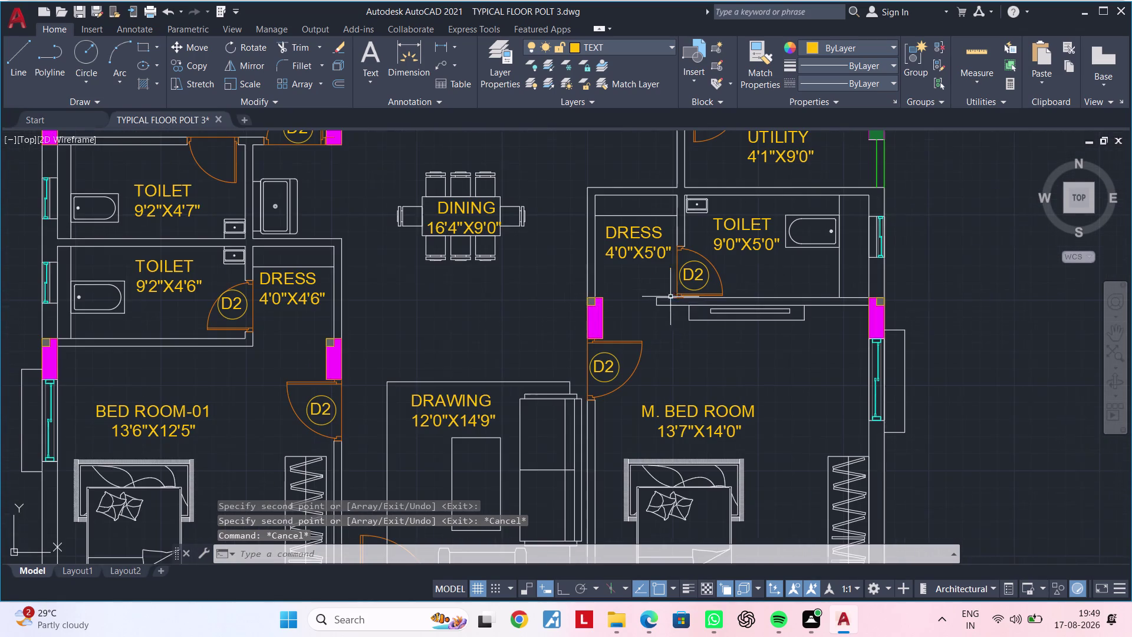
key(Escape)
key(Escape)
scroll(up, 3)
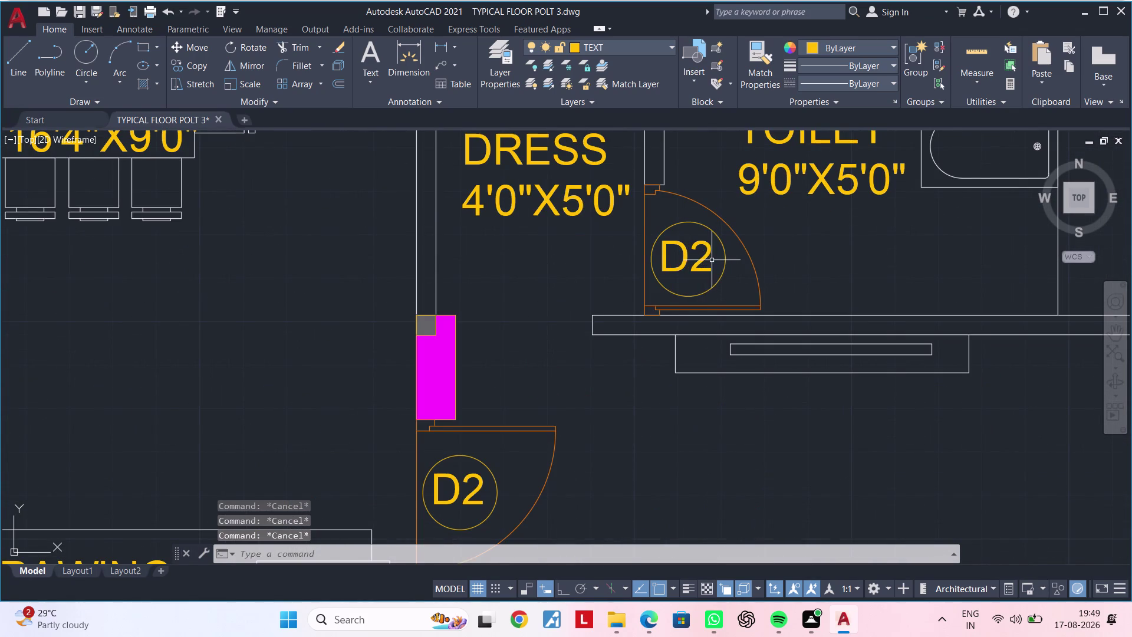
key(Escape)
key(Escape)
Open the D3 door block in the Block Editor, close it, then undo.
double_click(703, 259)
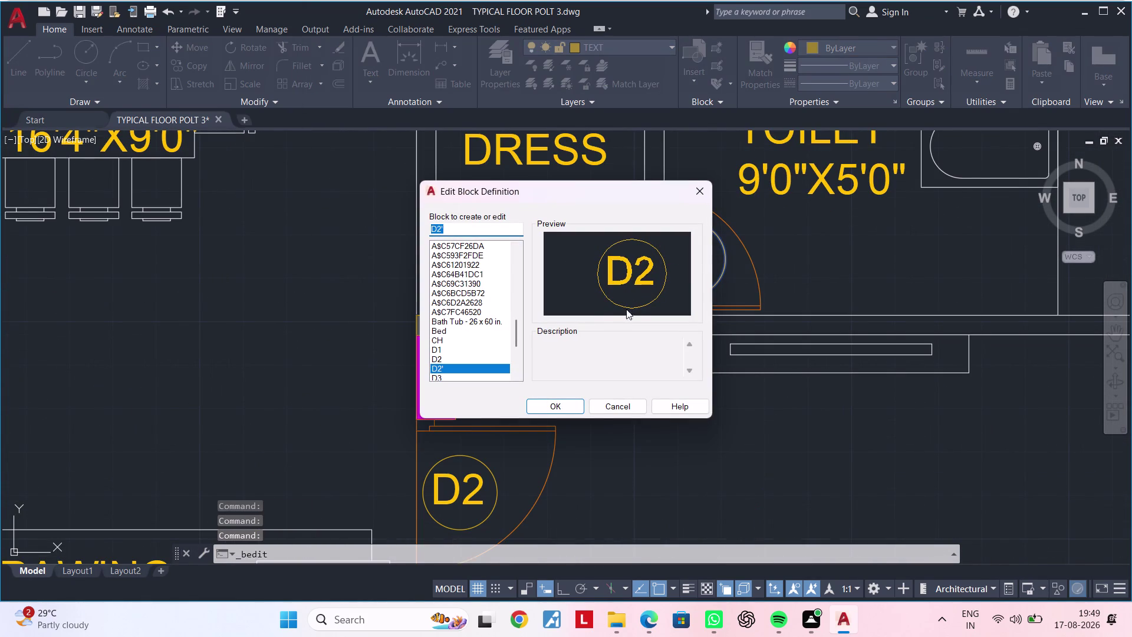
scroll(down, 3)
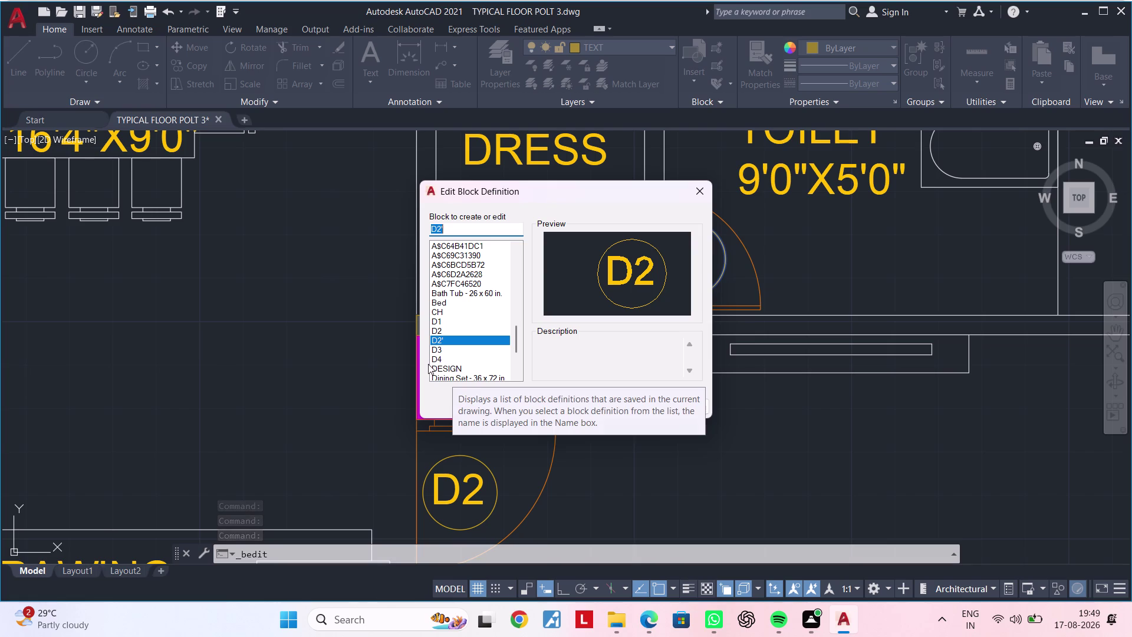
click(443, 350)
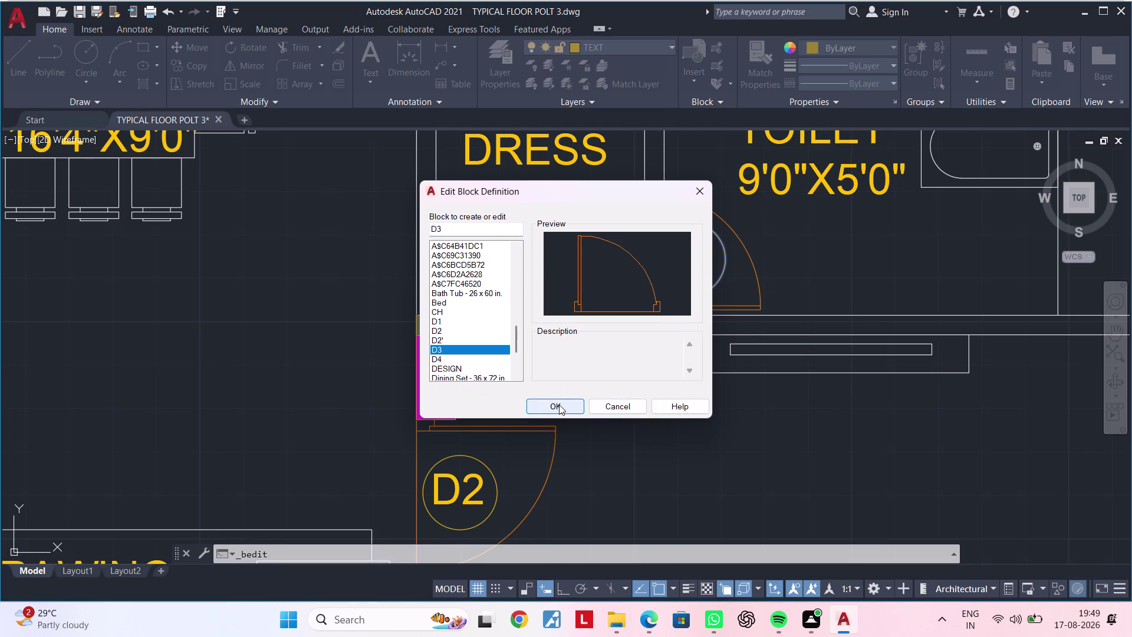
scroll(down, 3)
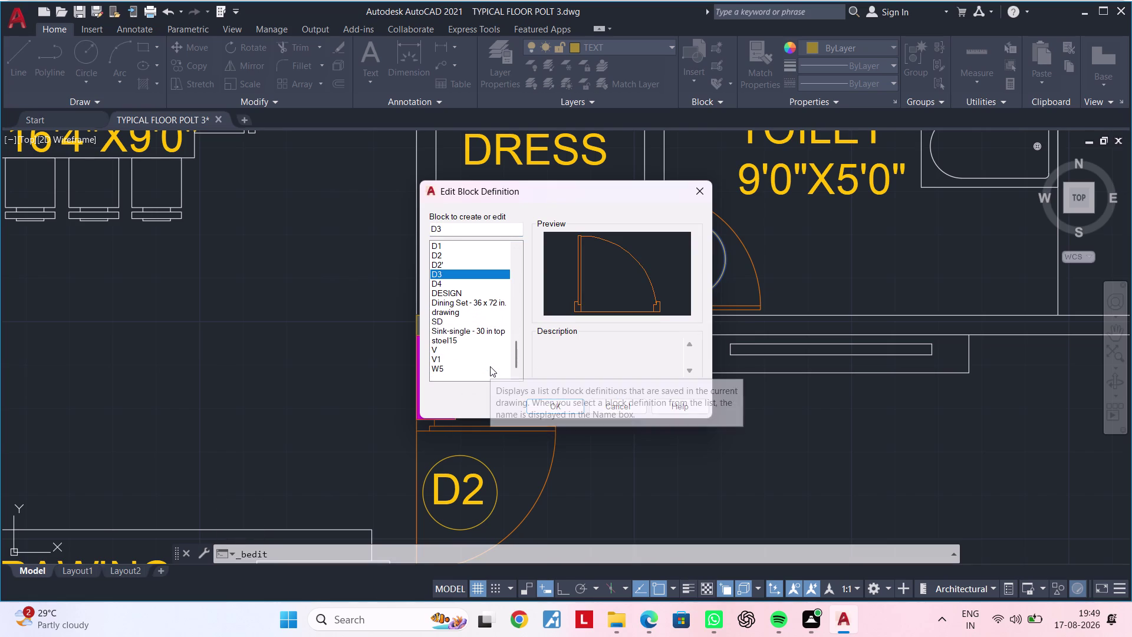
scroll(down, 3)
click(559, 404)
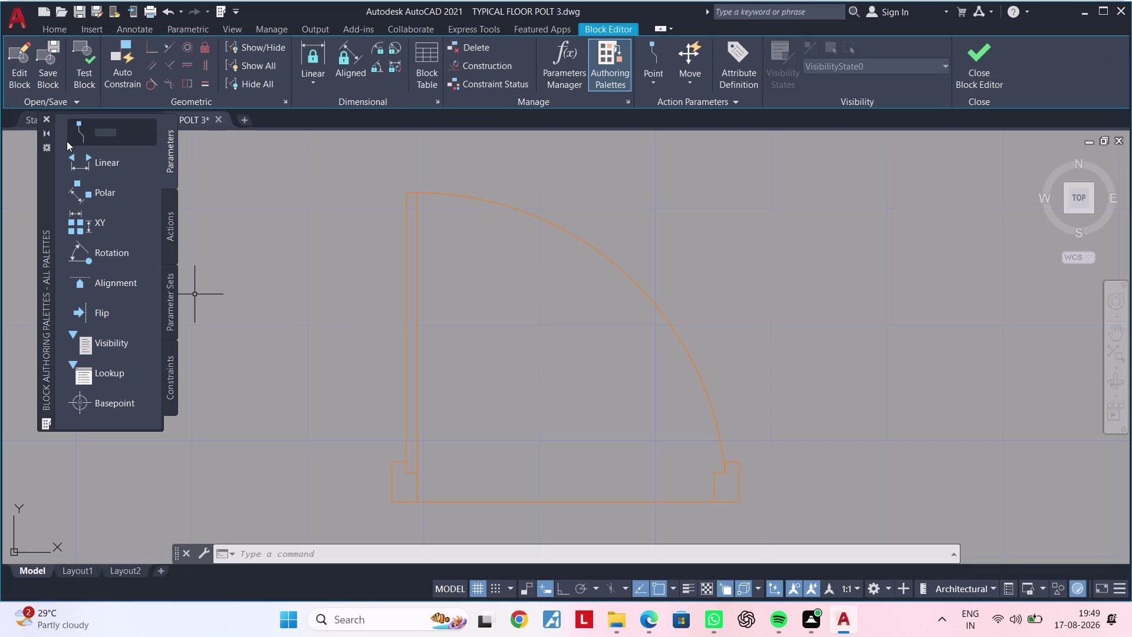
click(48, 123)
click(145, 123)
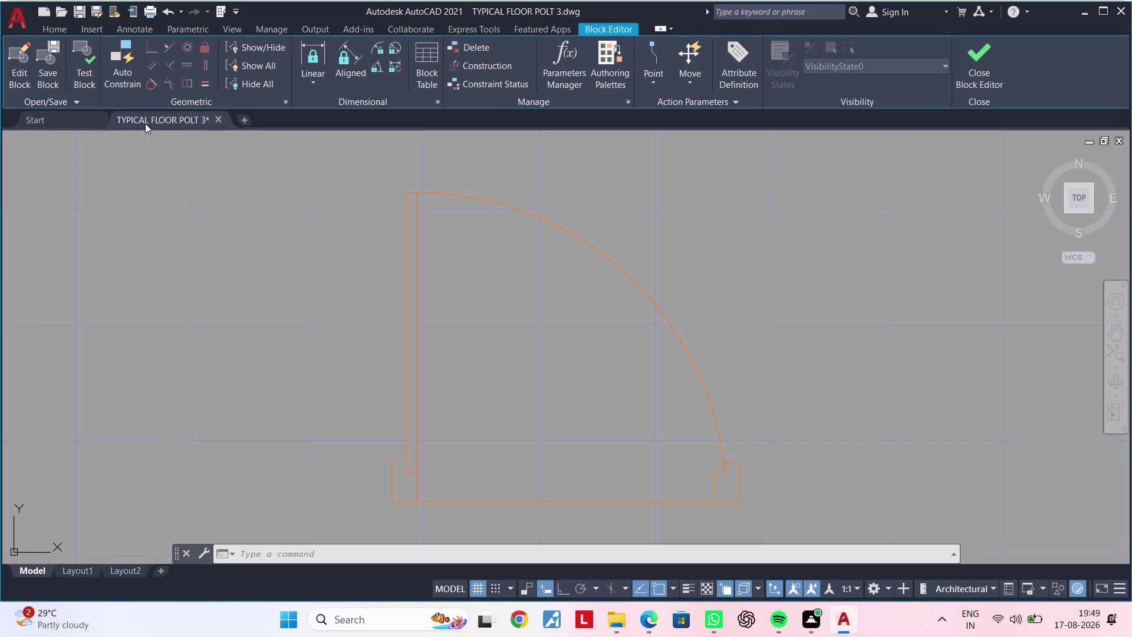
triple_click(153, 123)
key(ctrl+z)
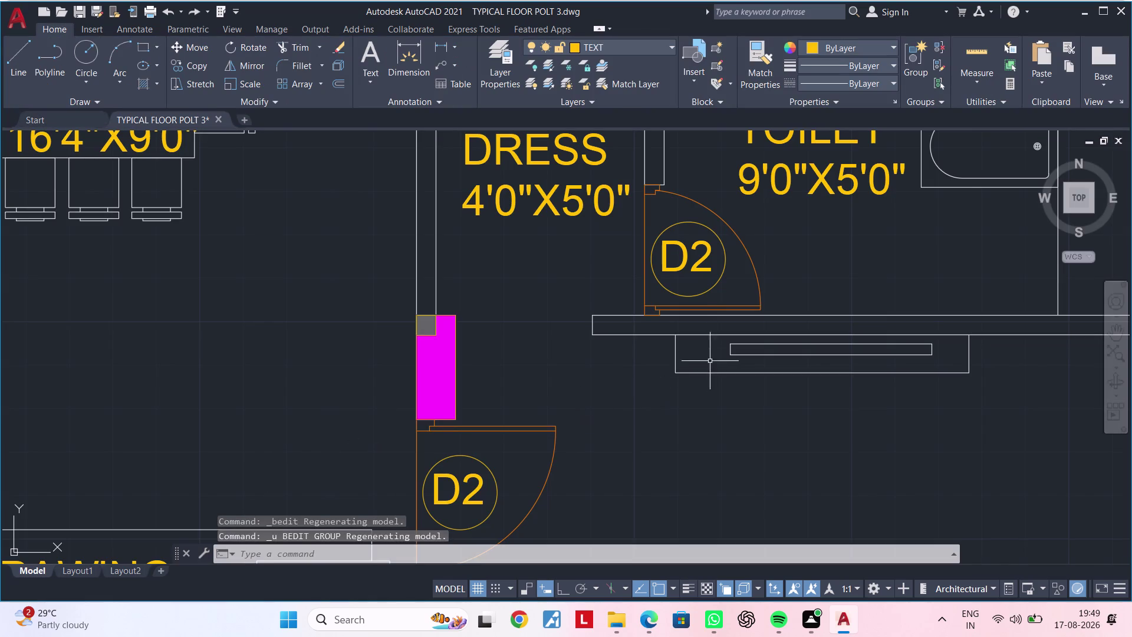
Explode the tag block on the 4'0"X5'0" dress door with X.
key(Escape)
scroll(down, 3)
scroll(up, 3)
click(702, 282)
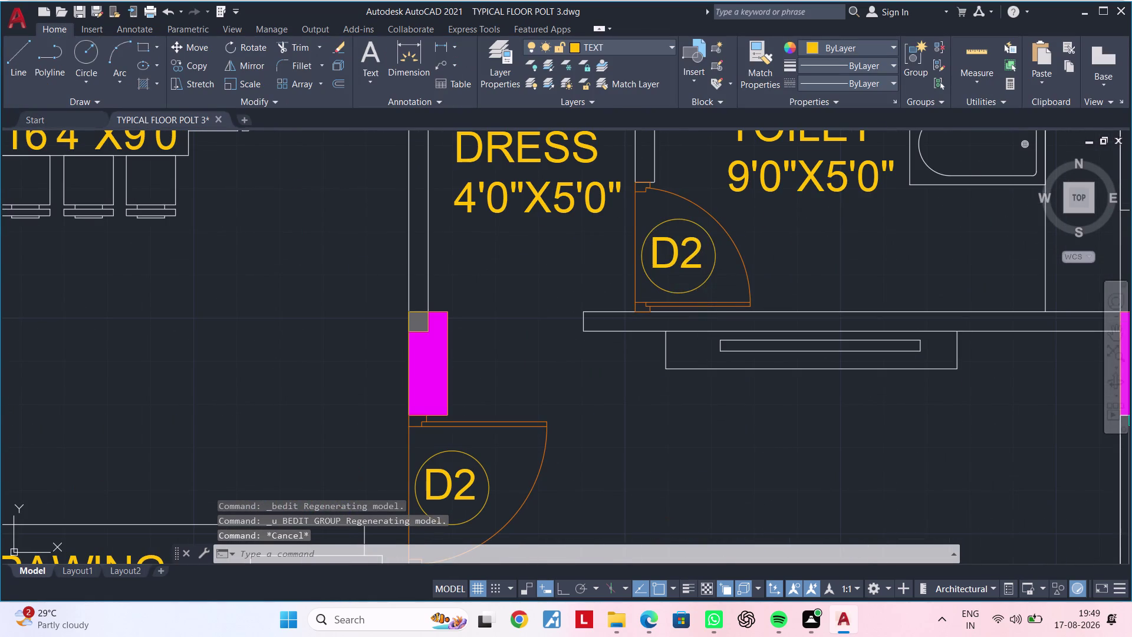
text(X)
key(space)
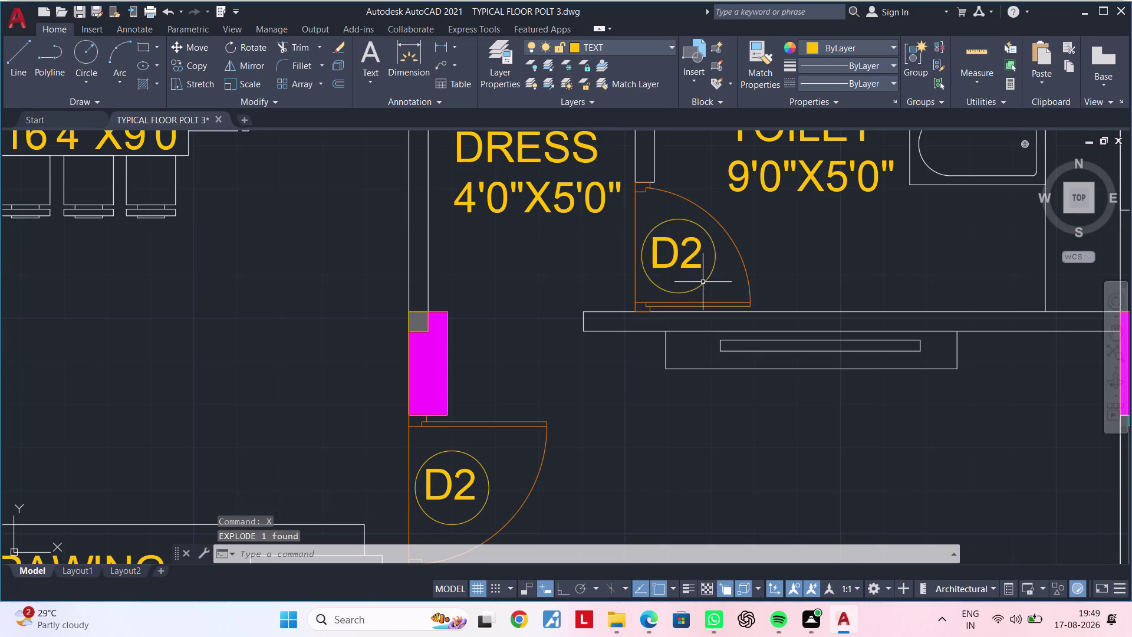
Edit the exploded tag text from D2 to D3.
double_click(698, 255)
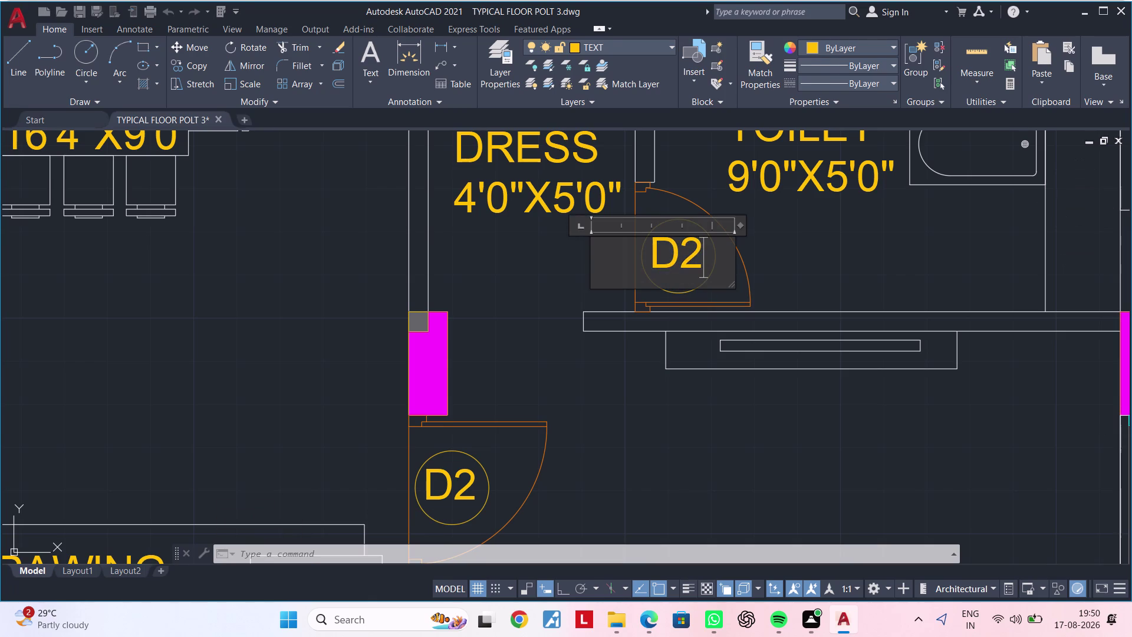
key(BackSpace)
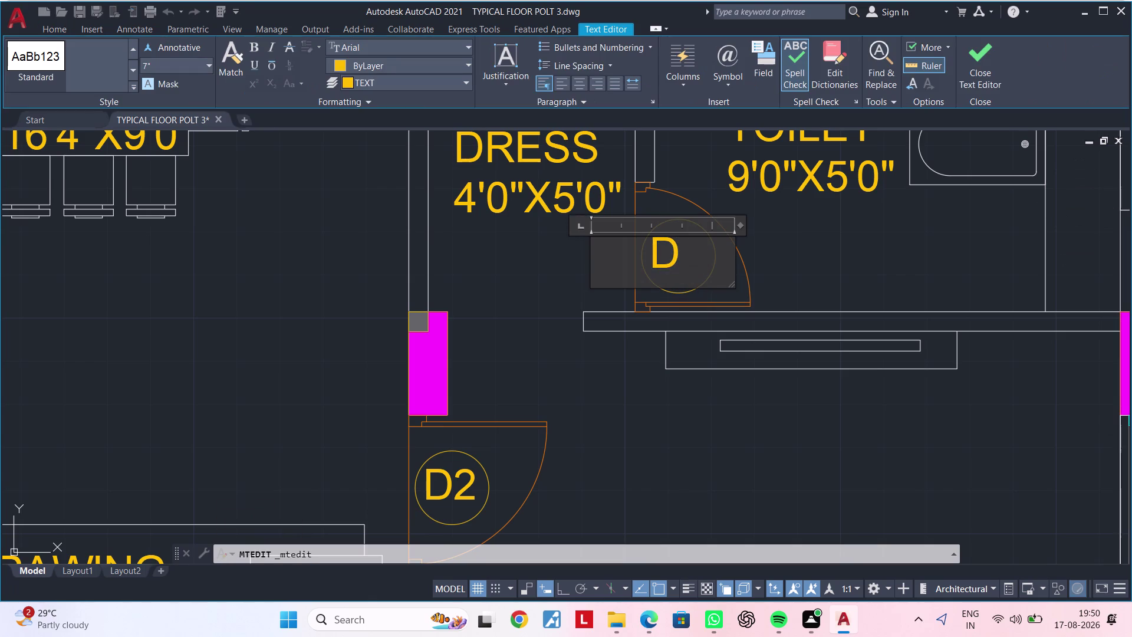
key(3)
click(649, 391)
scroll(down, 3)
middle_drag(680, 351, 726, 326)
scroll(up, 3)
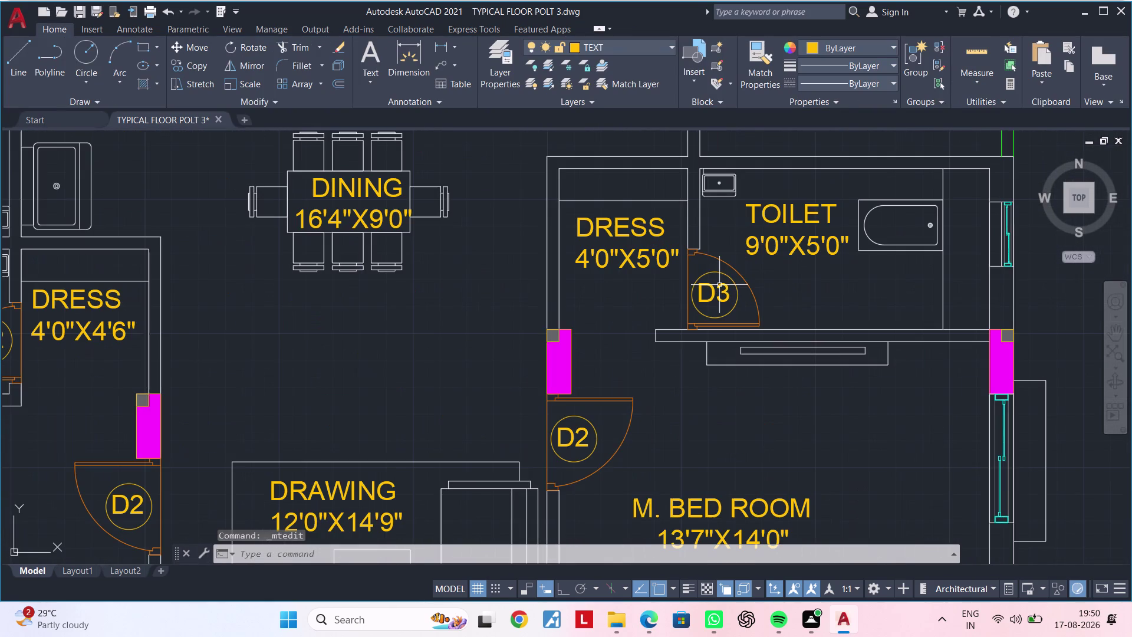
Inspect the D3 tag's layer in the Properties palette, leaving it unchanged.
click(720, 285)
click(735, 289)
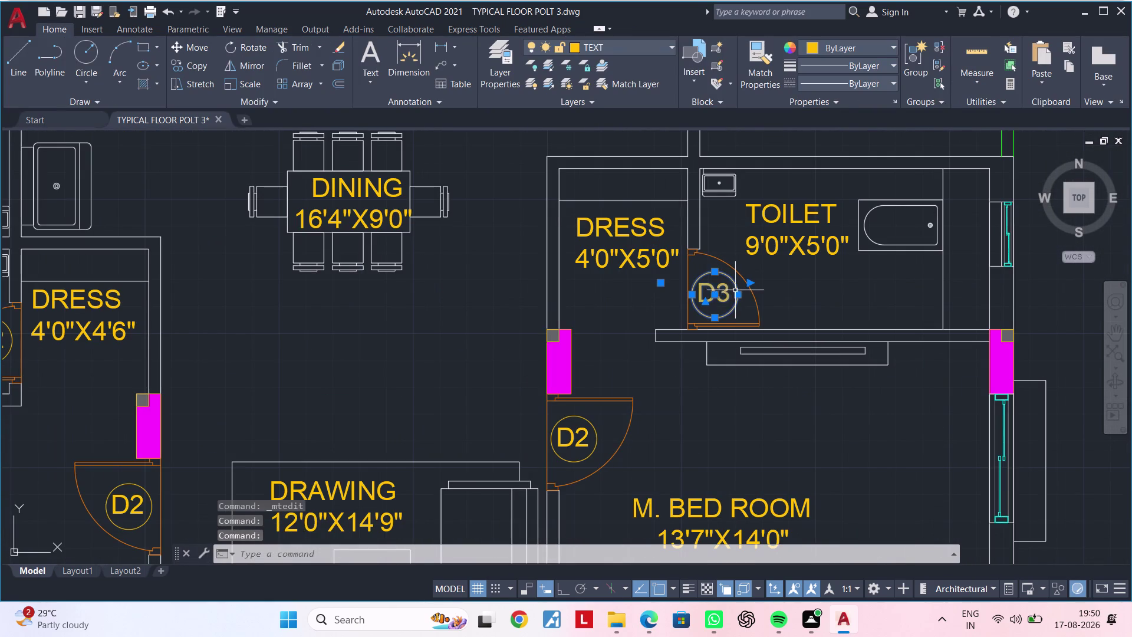
right_click(477, 300)
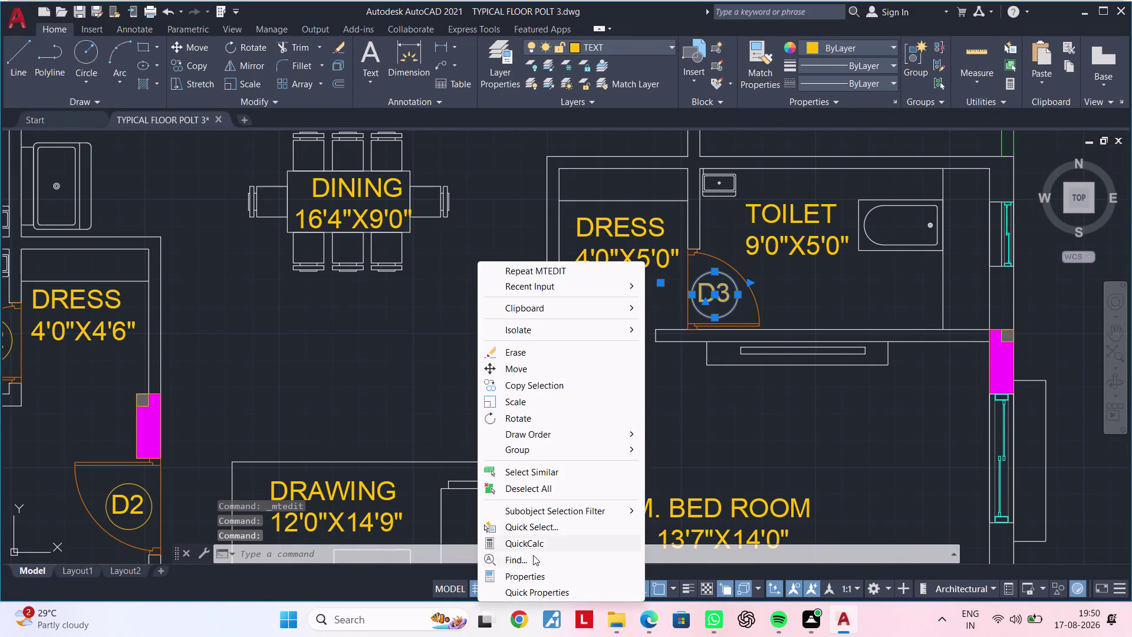
click(536, 572)
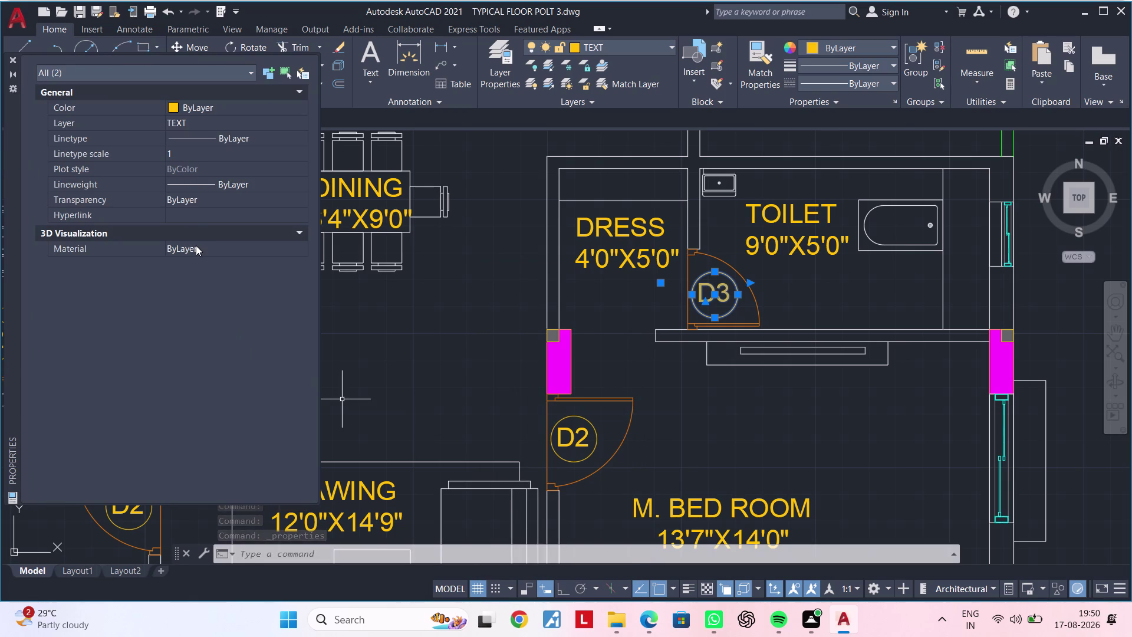
click(195, 122)
click(220, 119)
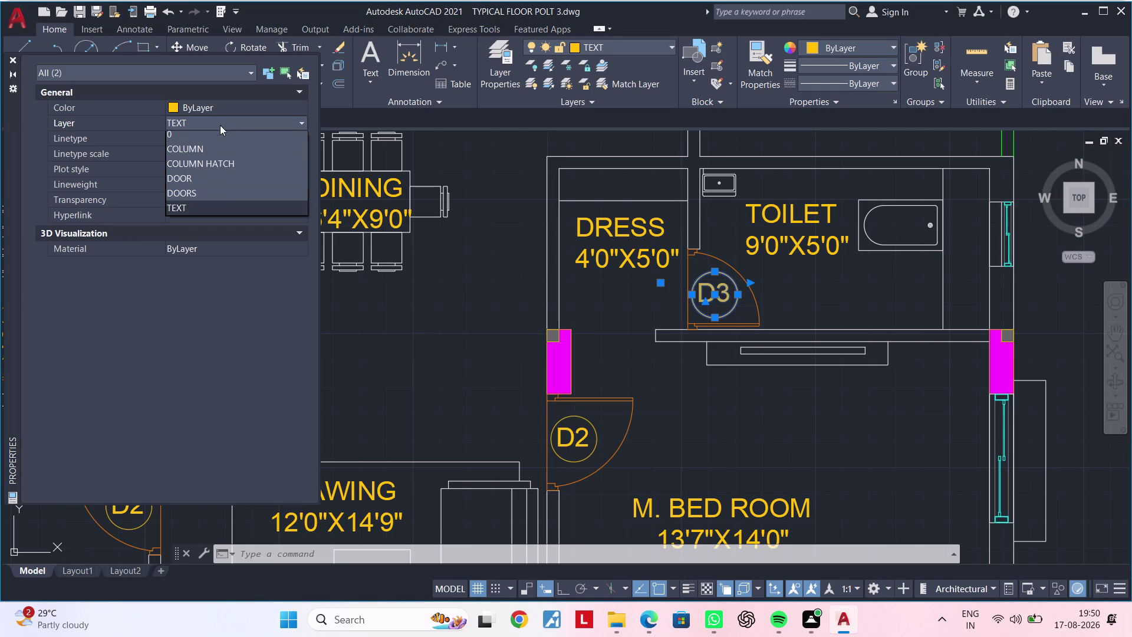
key(Escape)
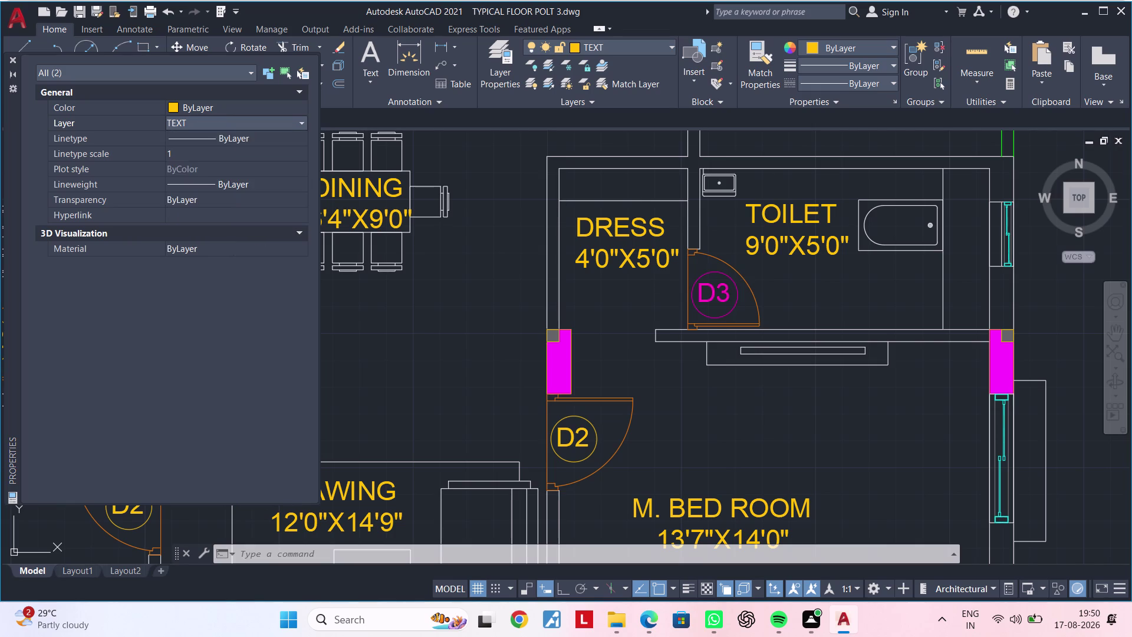
key(Escape)
key(Escape)
Set the D3 label's text height to 5" in Properties.
scroll(up, 3)
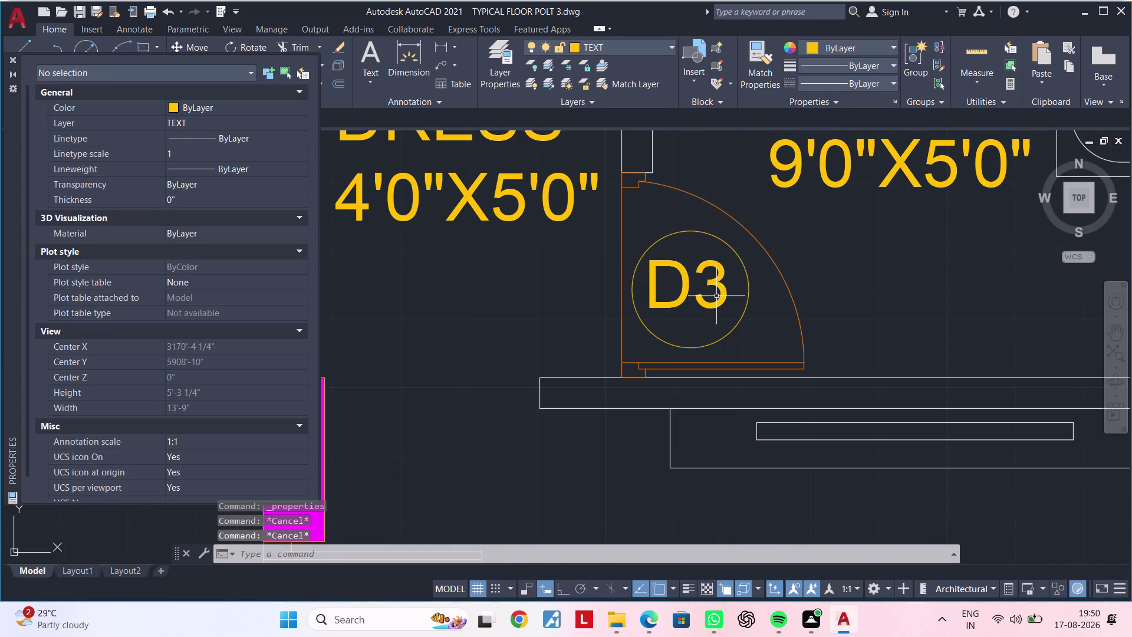
click(717, 296)
key(Escape)
click(716, 290)
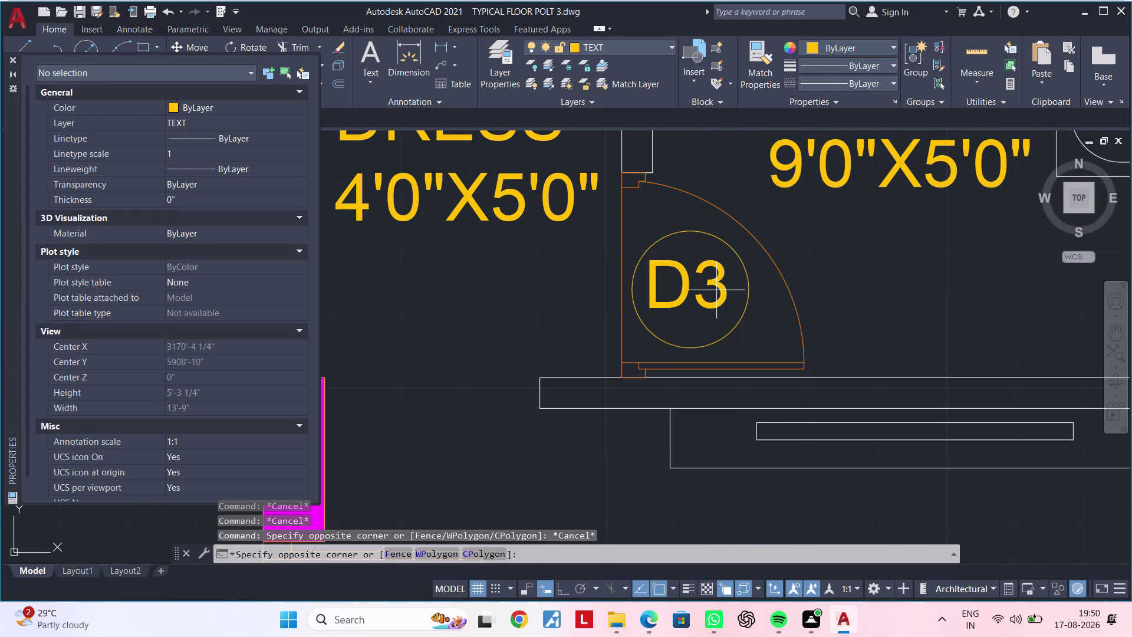
key(Escape)
click(716, 284)
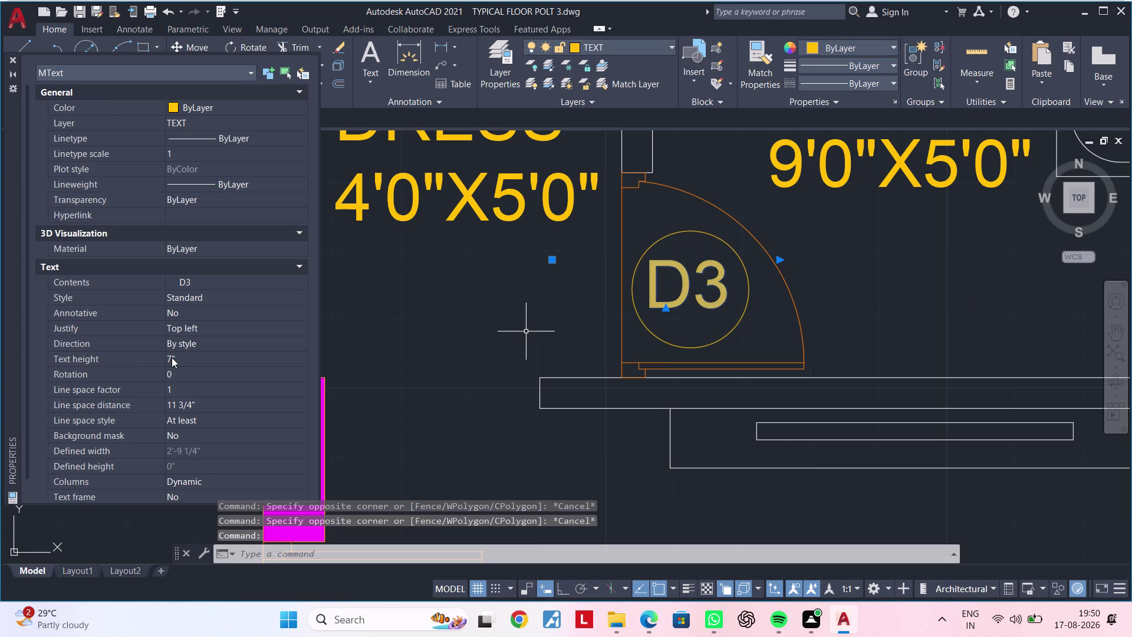
click(192, 357)
drag(190, 357, 140, 359)
key(BackSpace)
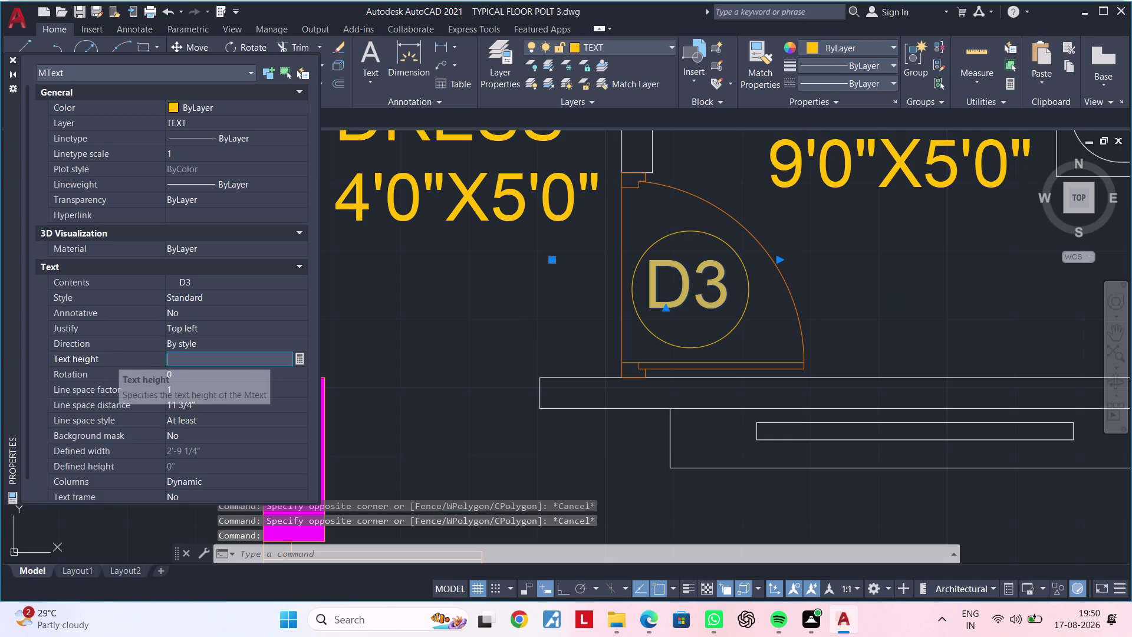
text(5")
key(Return)
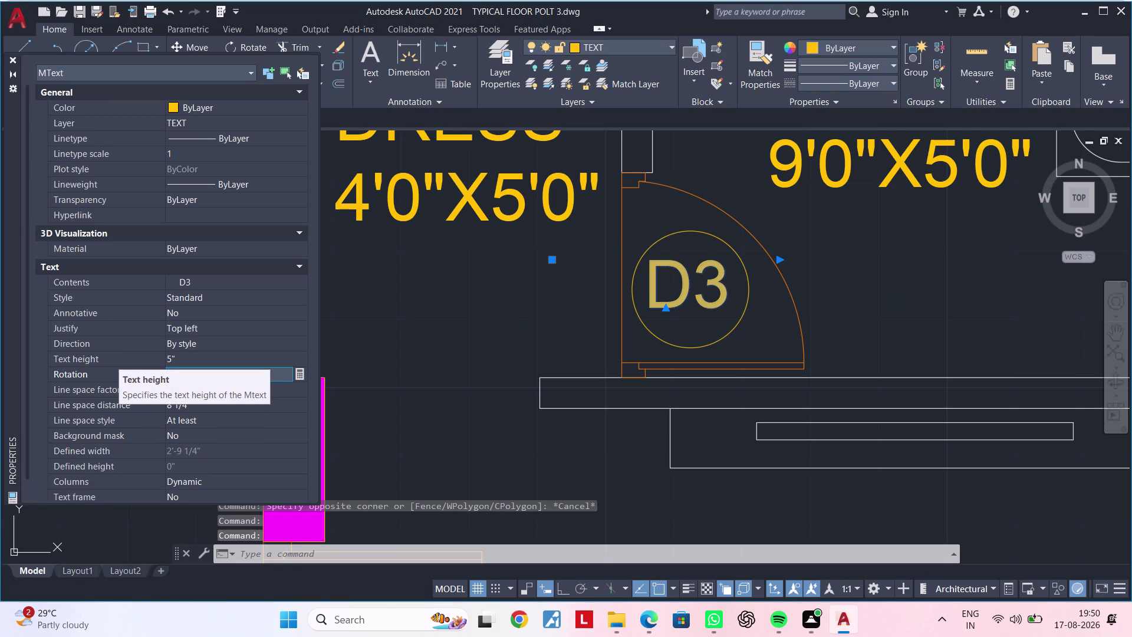
key(Escape)
key(Escape)
key(Escape)
key(Escape)
Start copying the D3 label with CO, then cancel it.
scroll(down, 3)
click(644, 301)
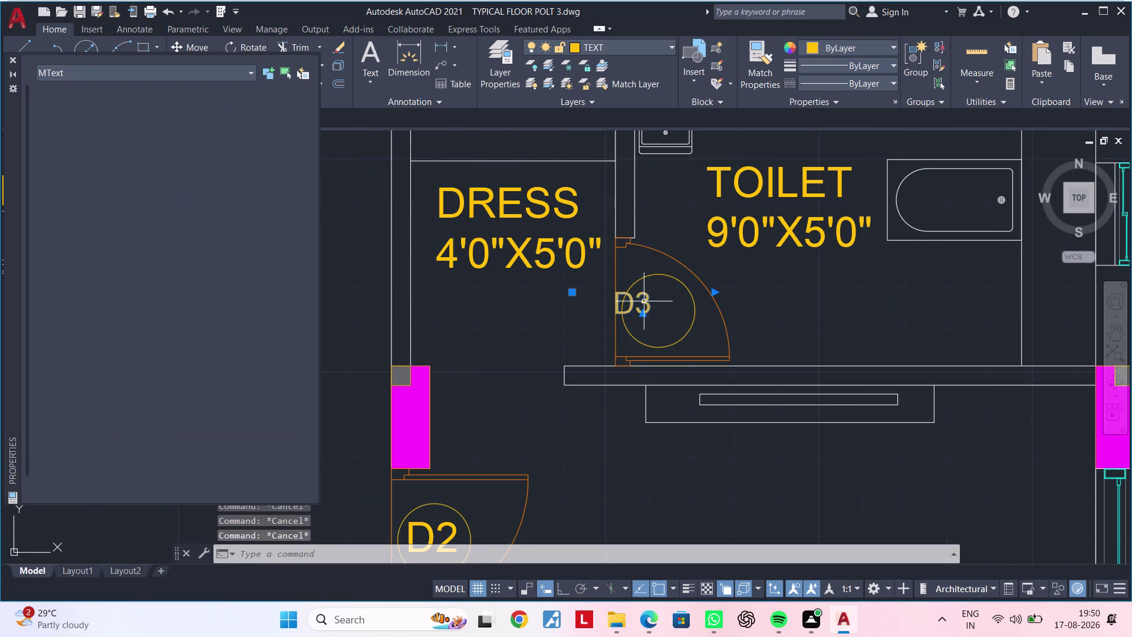
key(c)
text(O)
key(space)
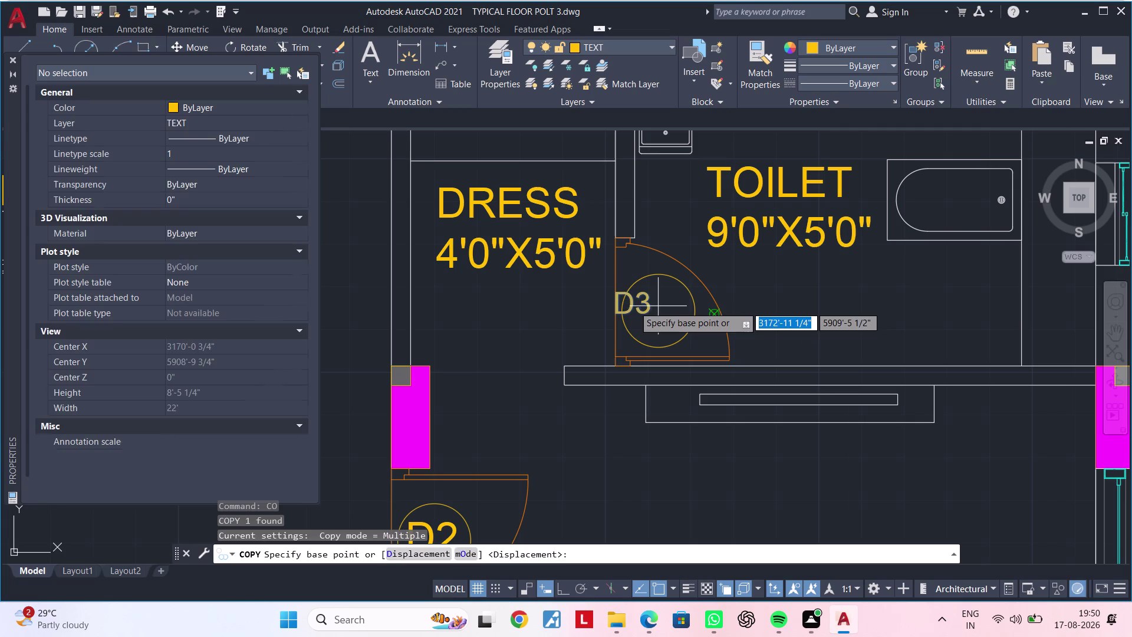
click(631, 304)
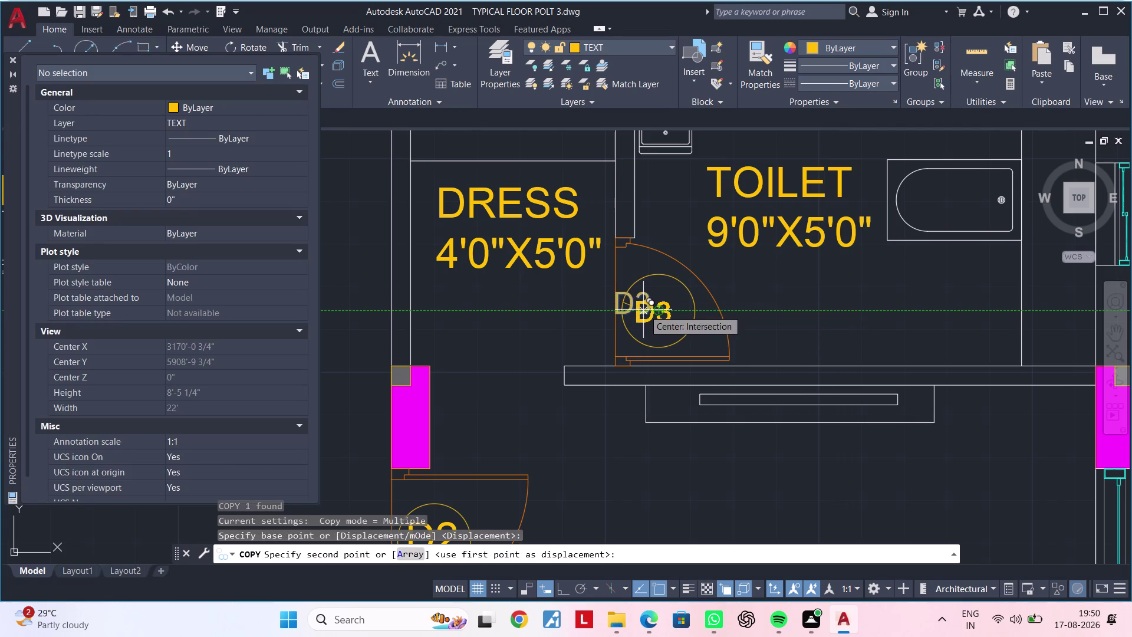
key(Escape)
key(Escape)
key(Escape)
Move the D3 label to the centre of its tag circle.
click(644, 305)
text(M)
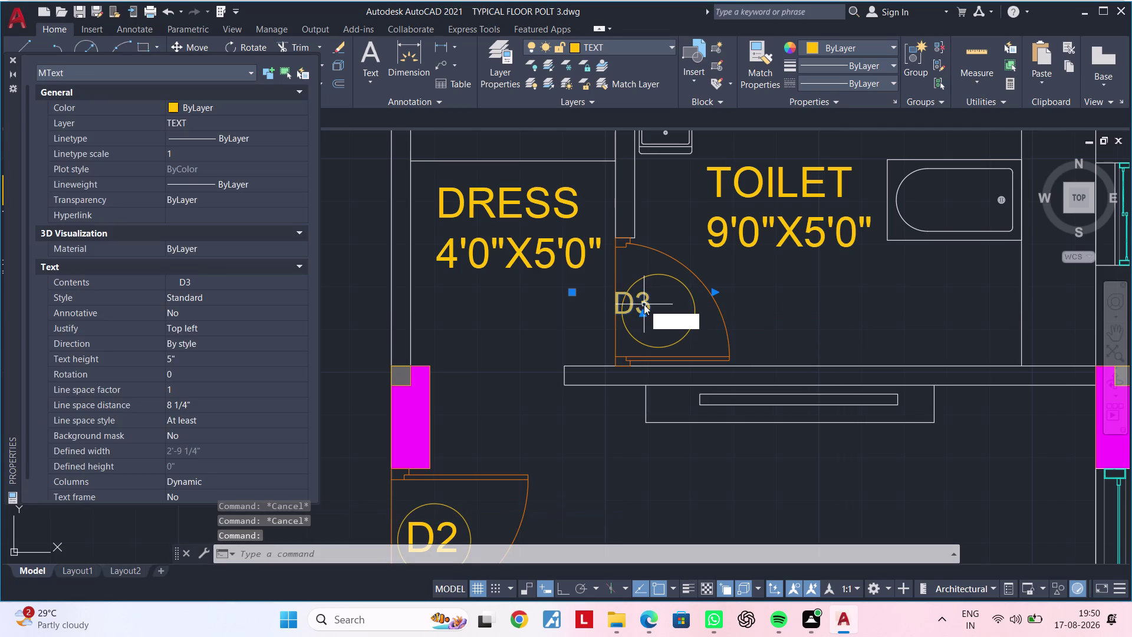
key(space)
click(644, 305)
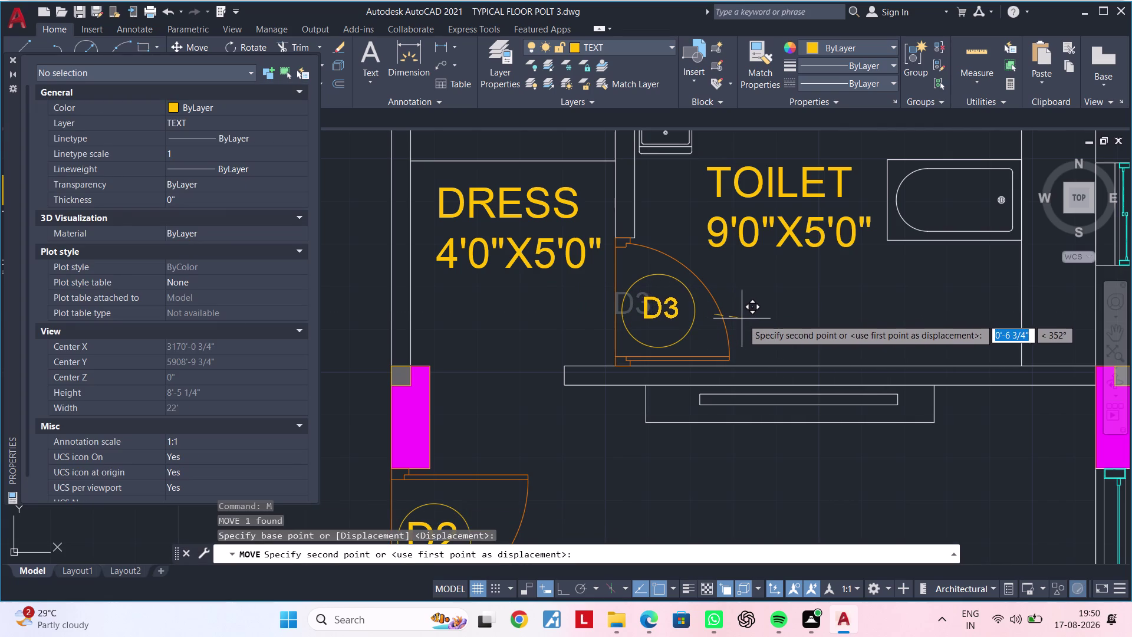
click(742, 319)
scroll(down, 3)
scroll(up, 3)
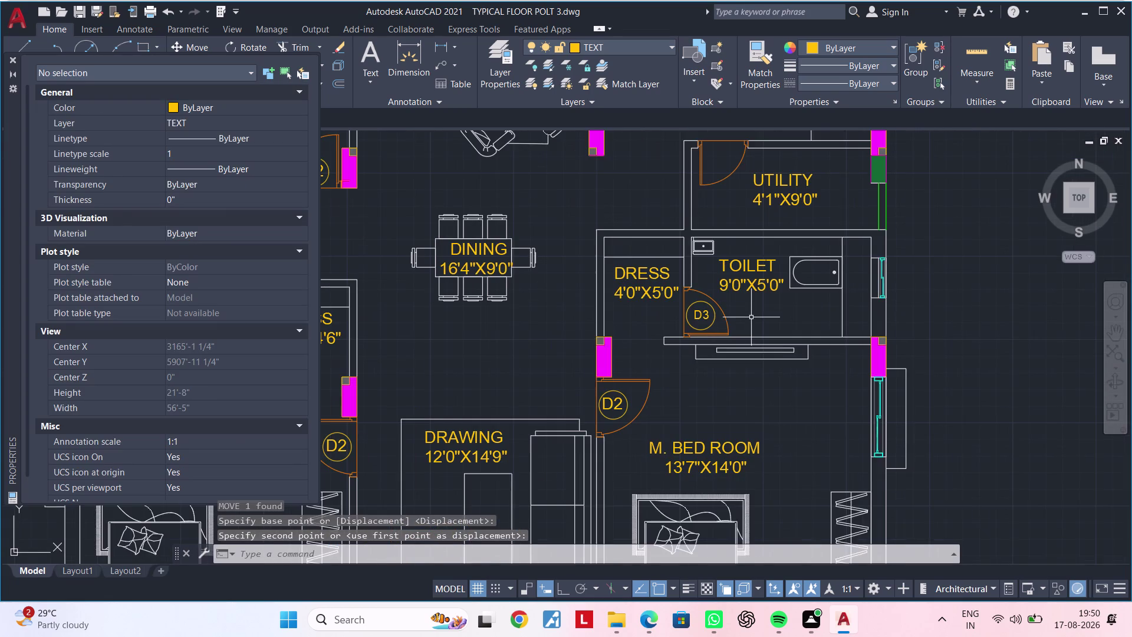
middle_drag(743, 321, 776, 310)
key(Escape)
key(Escape)
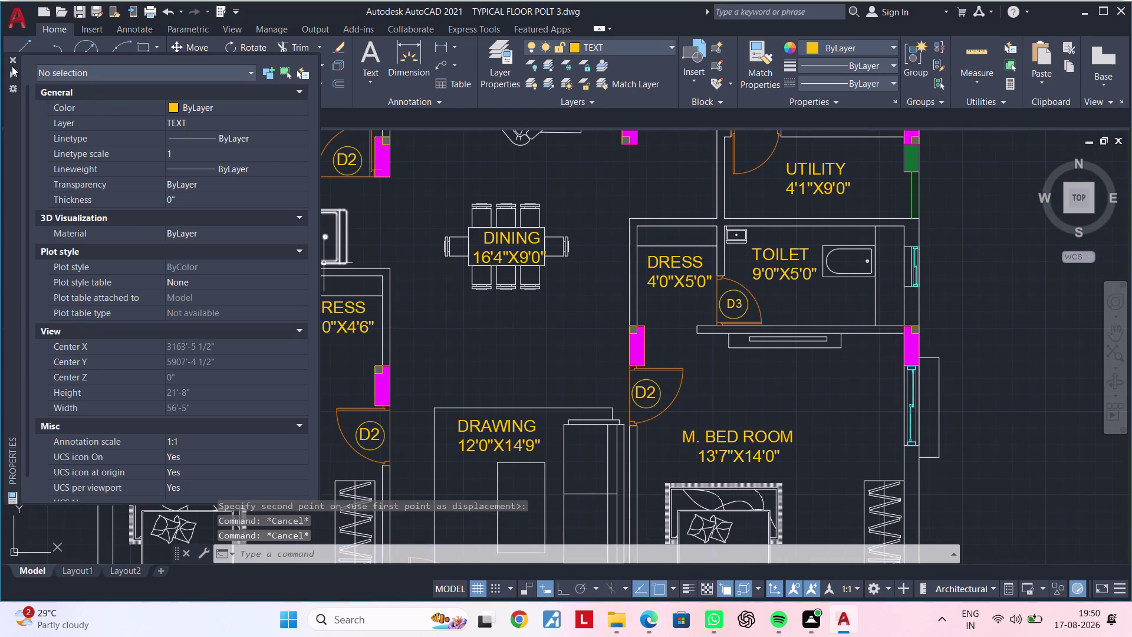
click(12, 60)
scroll(up, 3)
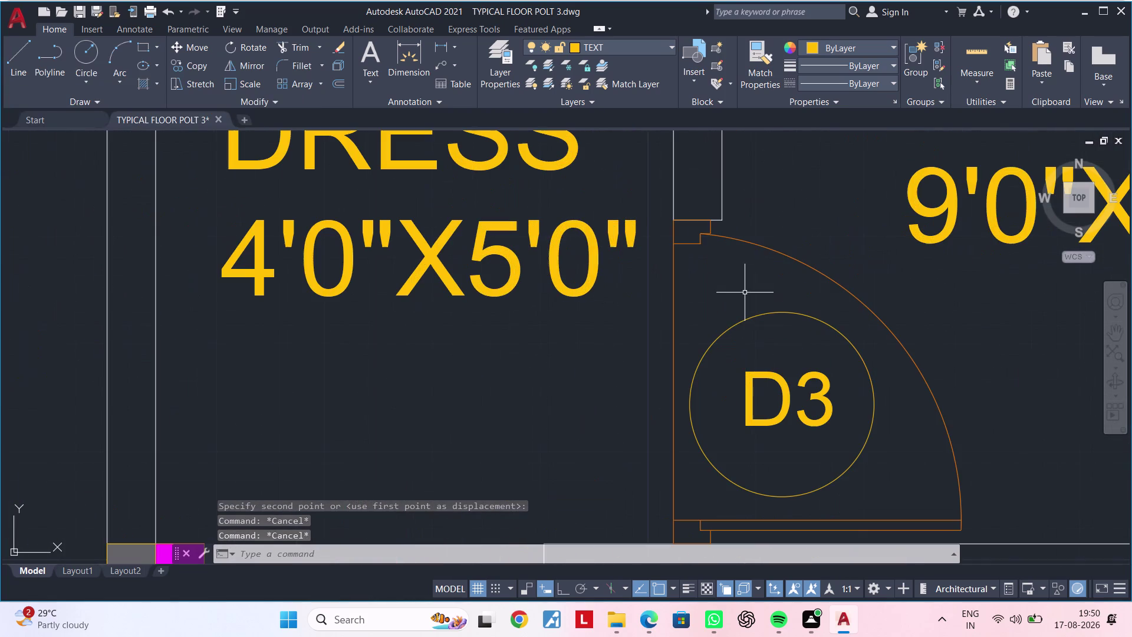
Shrink the D3 tag circle's radius by dragging its quadrant grip inward.
click(768, 314)
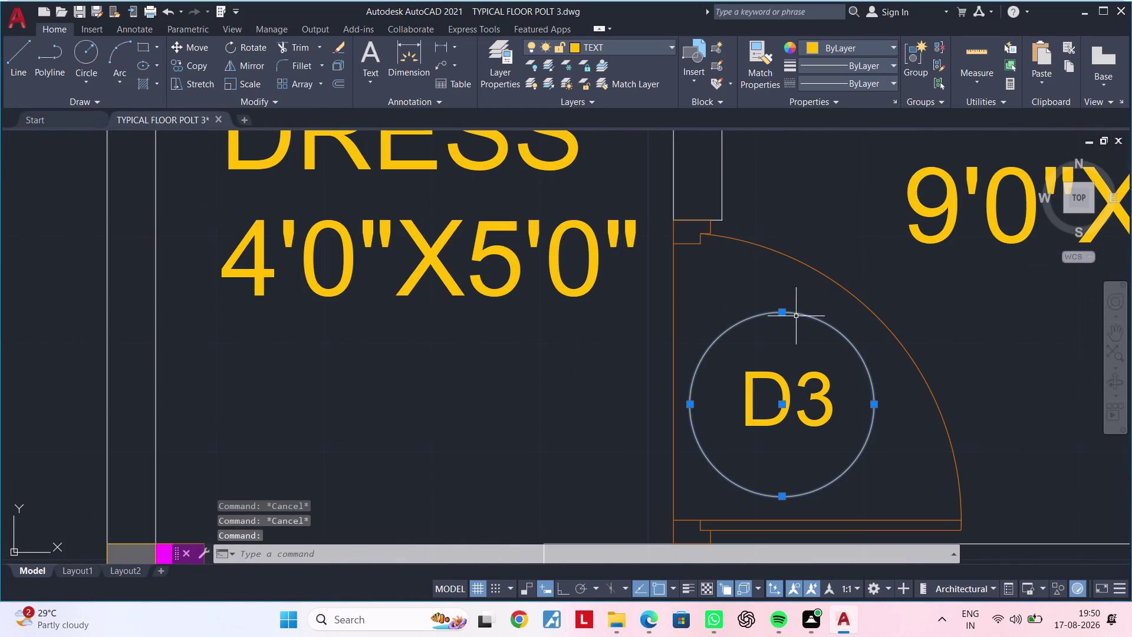
click(781, 311)
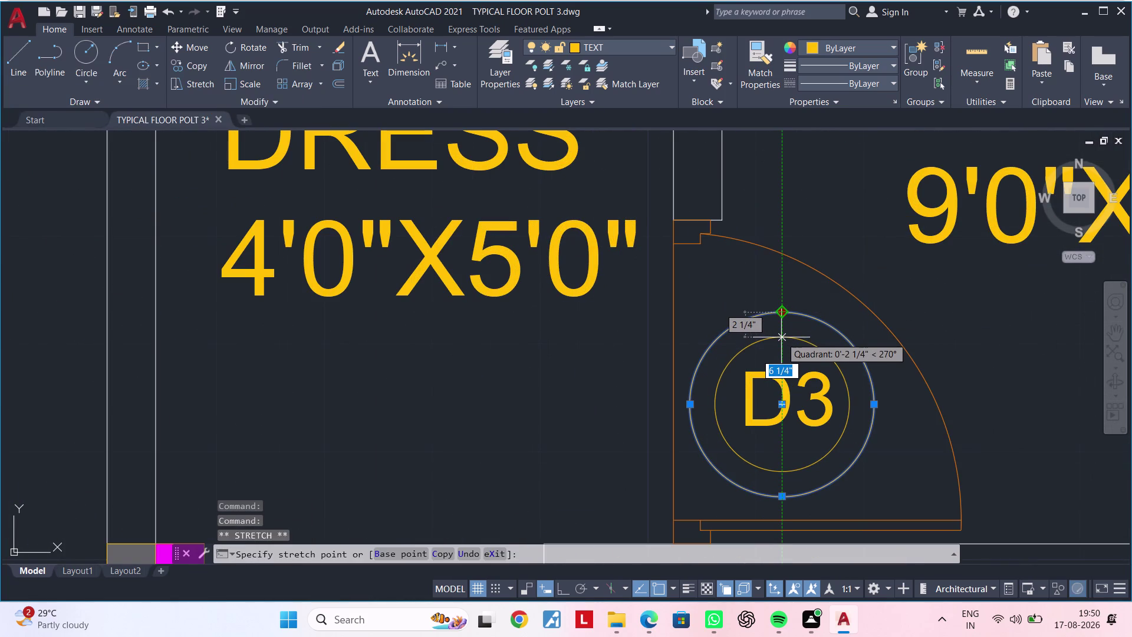
click(783, 341)
key(Escape)
key(Escape)
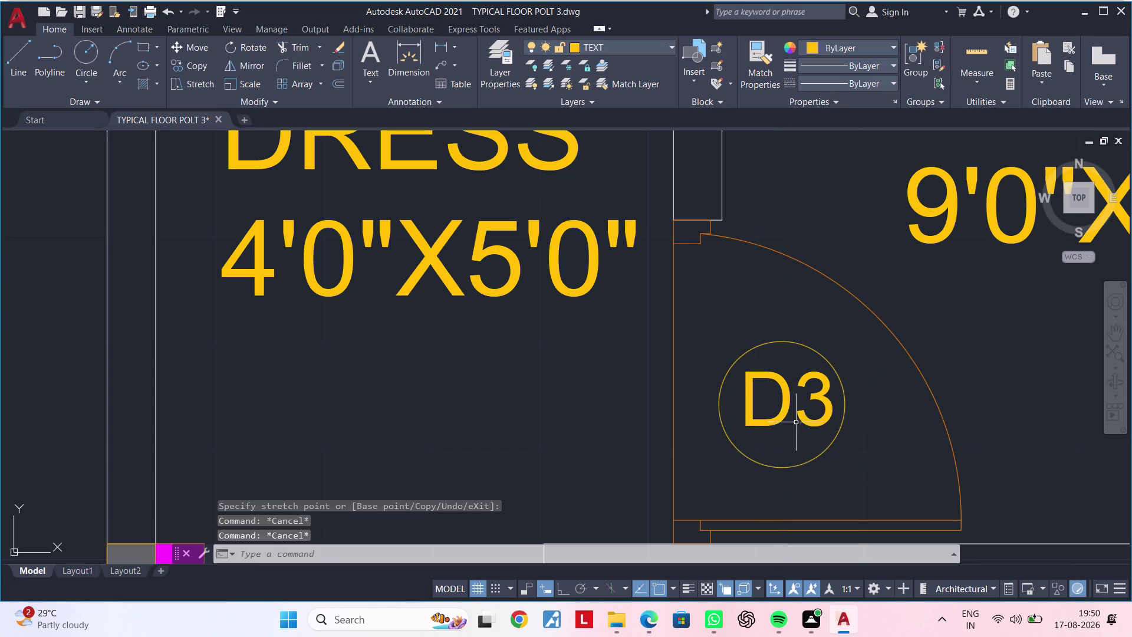
Move the D3 text to the resized circle's centre.
click(758, 419)
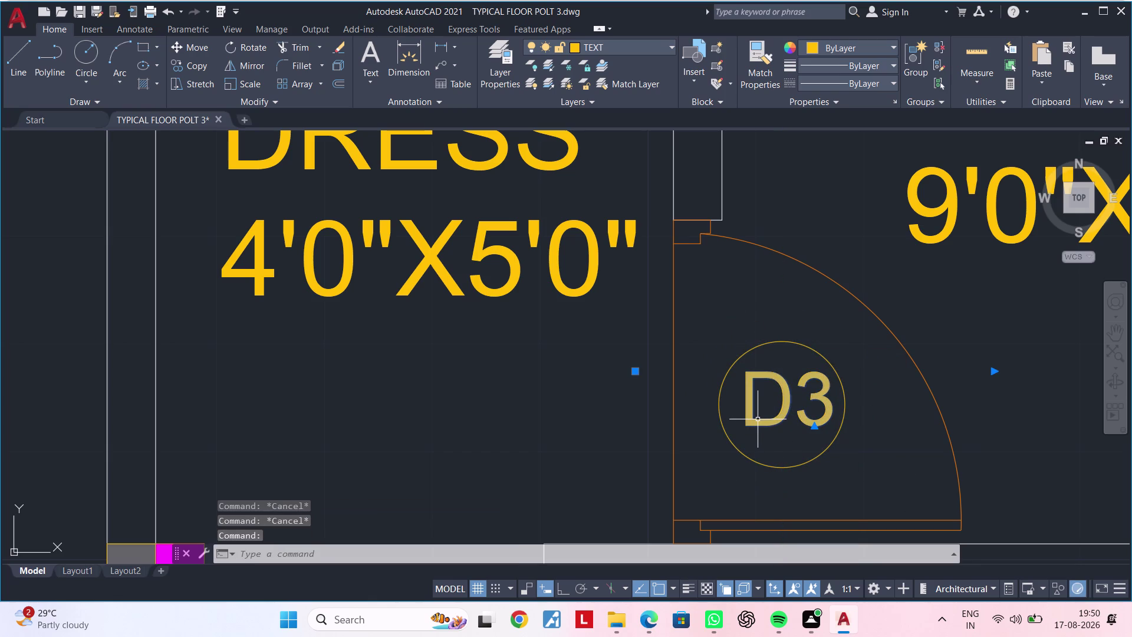
text(M)
key(space)
click(774, 408)
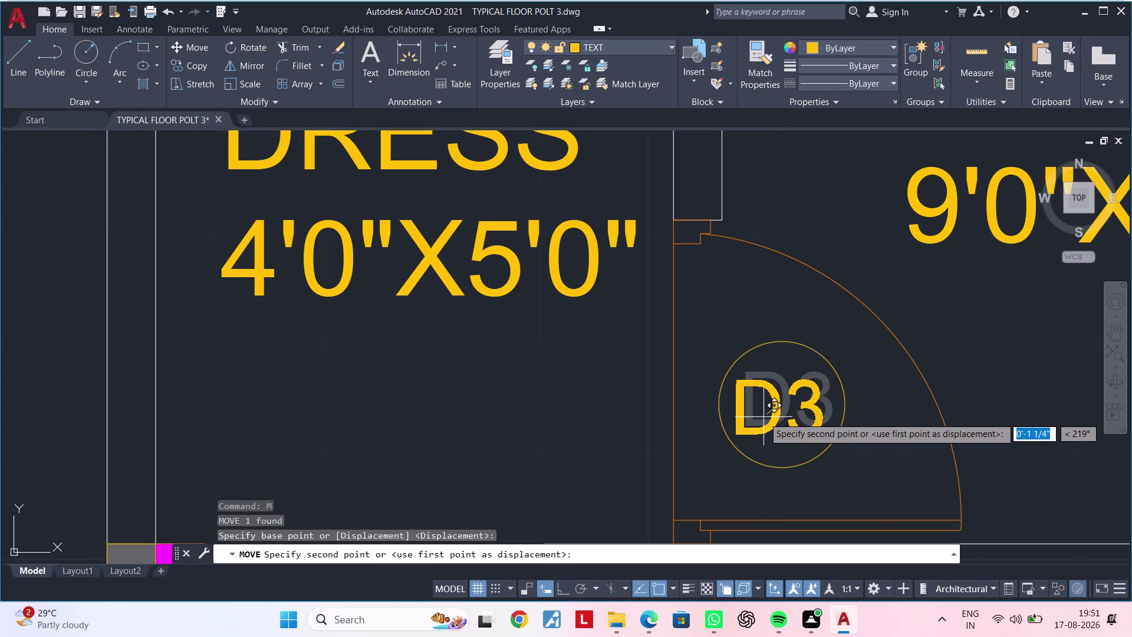
click(763, 417)
key(Escape)
scroll(down, 3)
key(Escape)
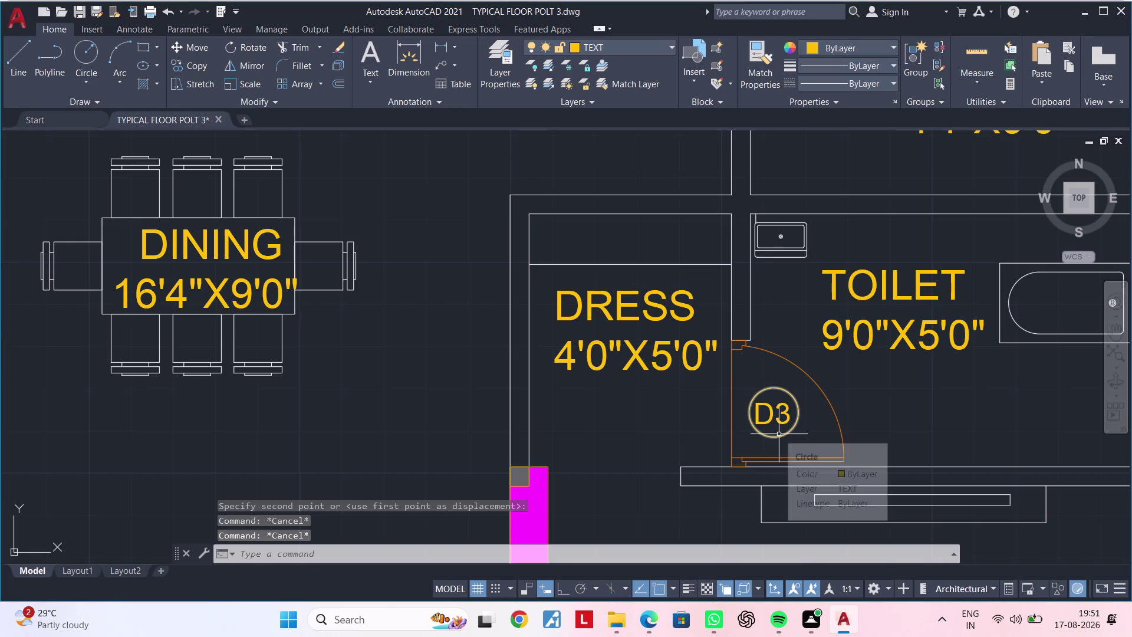
key(Escape)
key(Escape)
key(Escape)
key(Escape)
Pan across the plan to bring the whole unit into view.
scroll(up, 3)
scroll(down, 3)
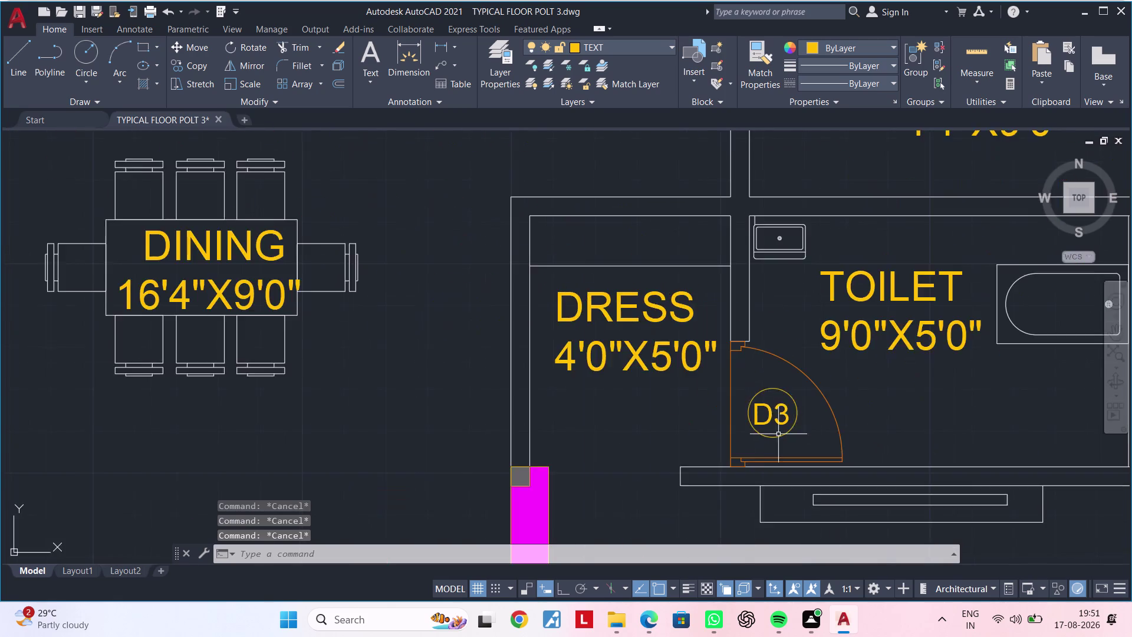
middle_drag(788, 429, 854, 340)
scroll(down, 3)
middle_drag(842, 389, 841, 347)
middle_drag(818, 367, 757, 380)
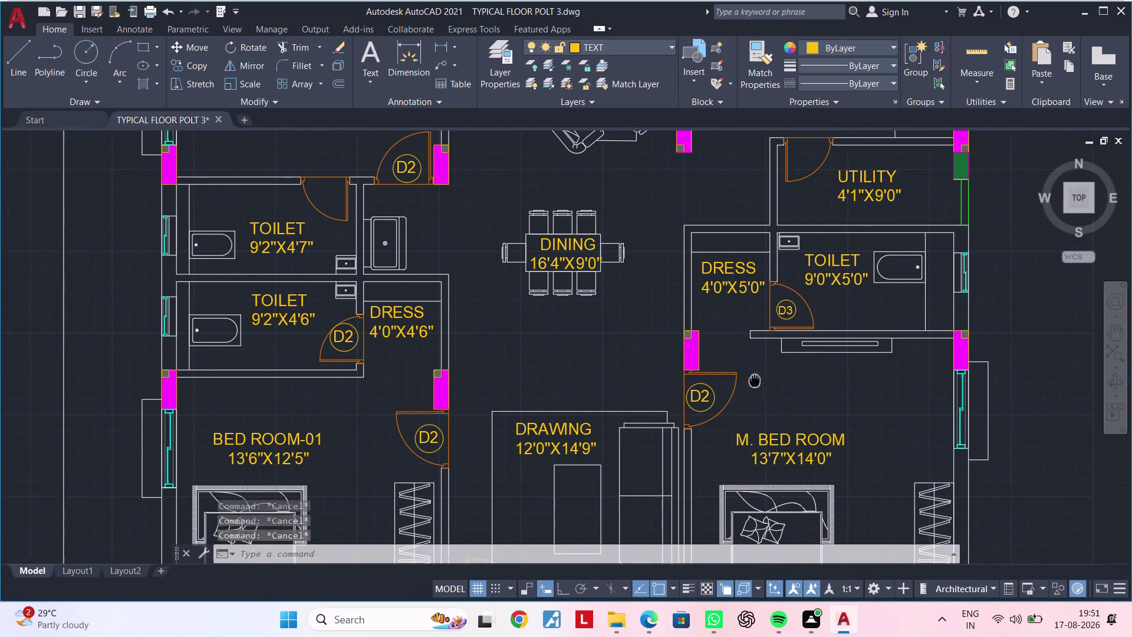
middle_drag(757, 380, 729, 383)
scroll(up, 3)
Turn the D3 tag's circle and text into a block named D3.
click(782, 287)
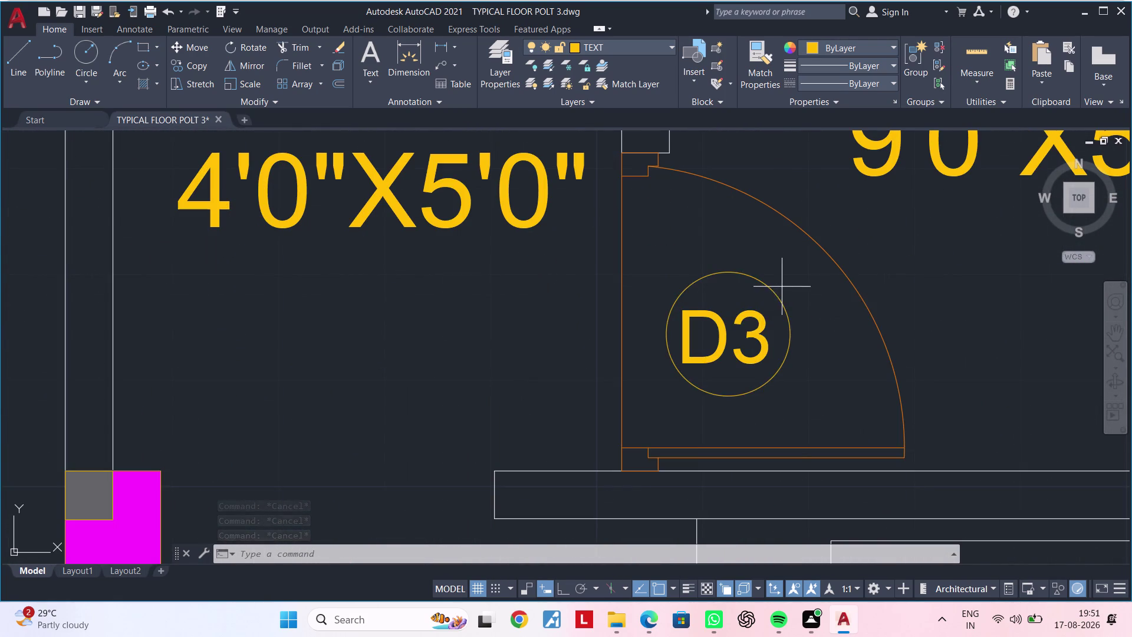
click(674, 380)
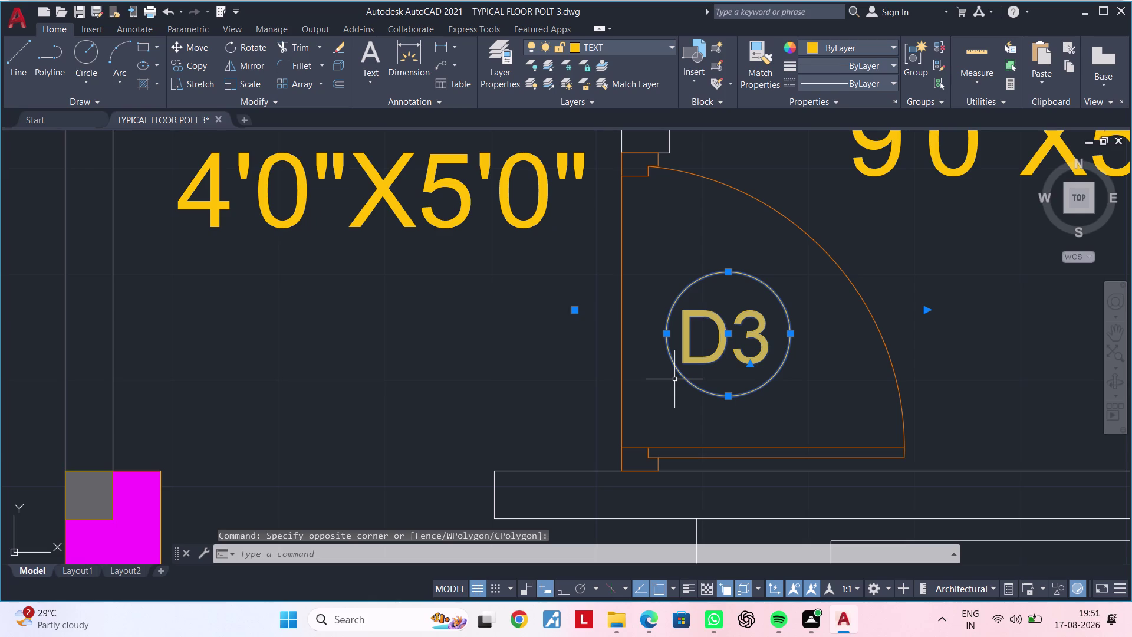
text(B)
key(space)
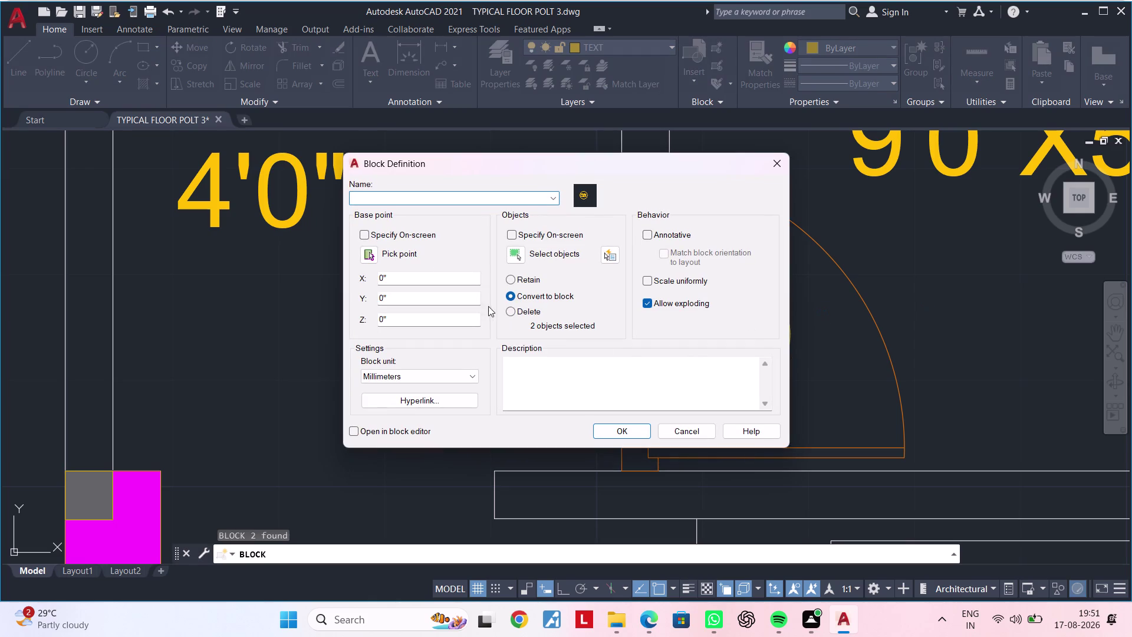
click(427, 200)
text(D3)
key(apostrophe)
click(623, 437)
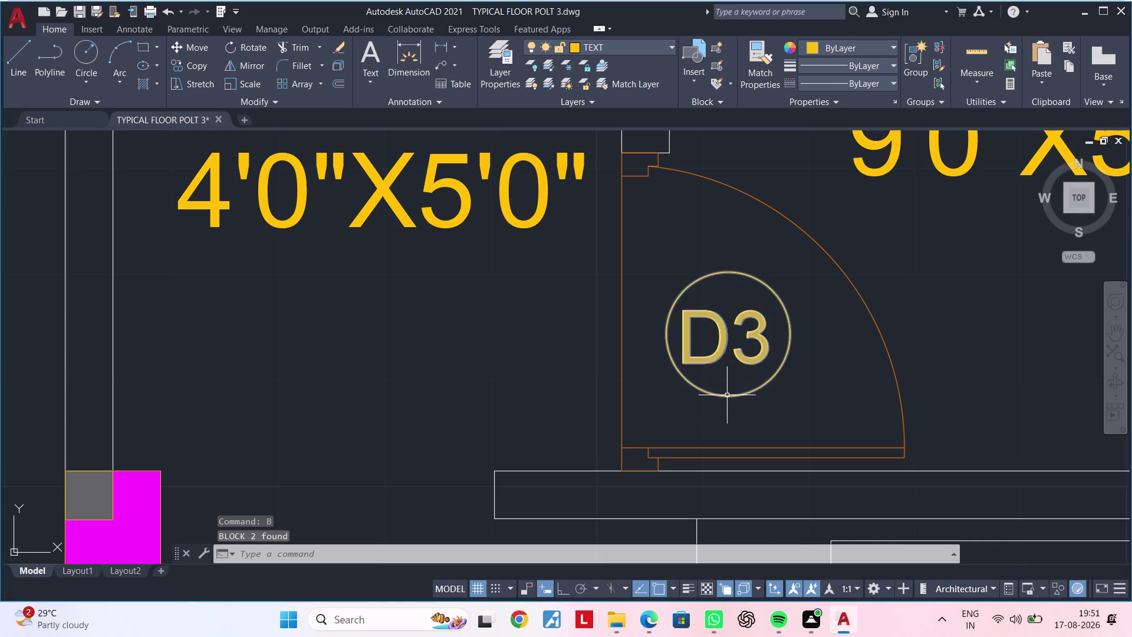
Start copying the D3 tag block with CO.
click(727, 395)
key(m)
key(Escape)
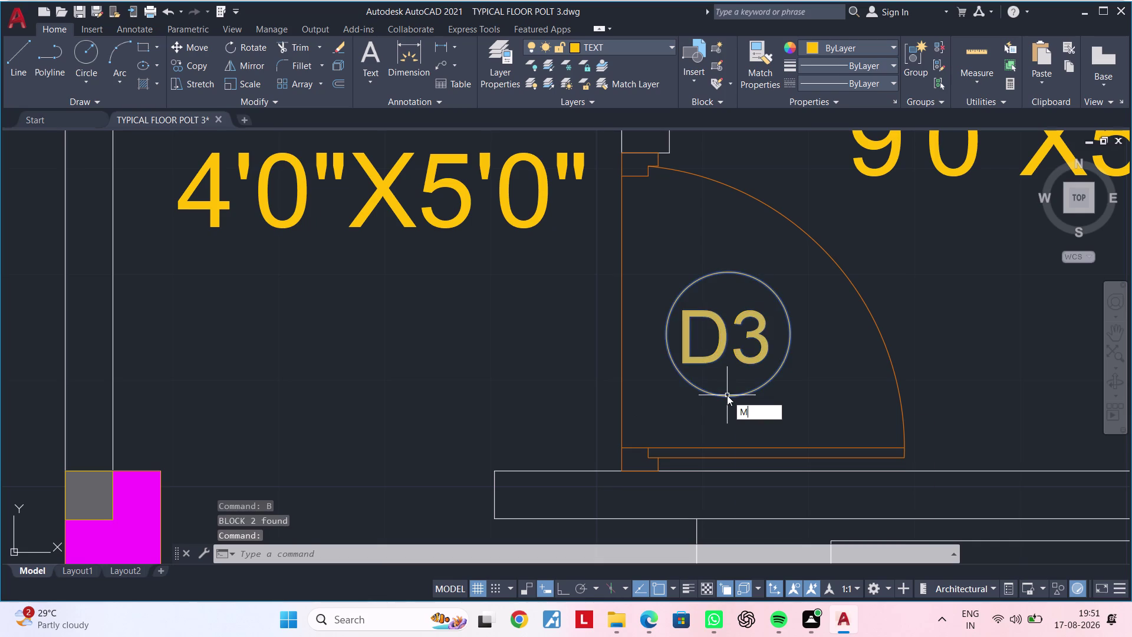
key(Escape)
click(725, 395)
text(C)
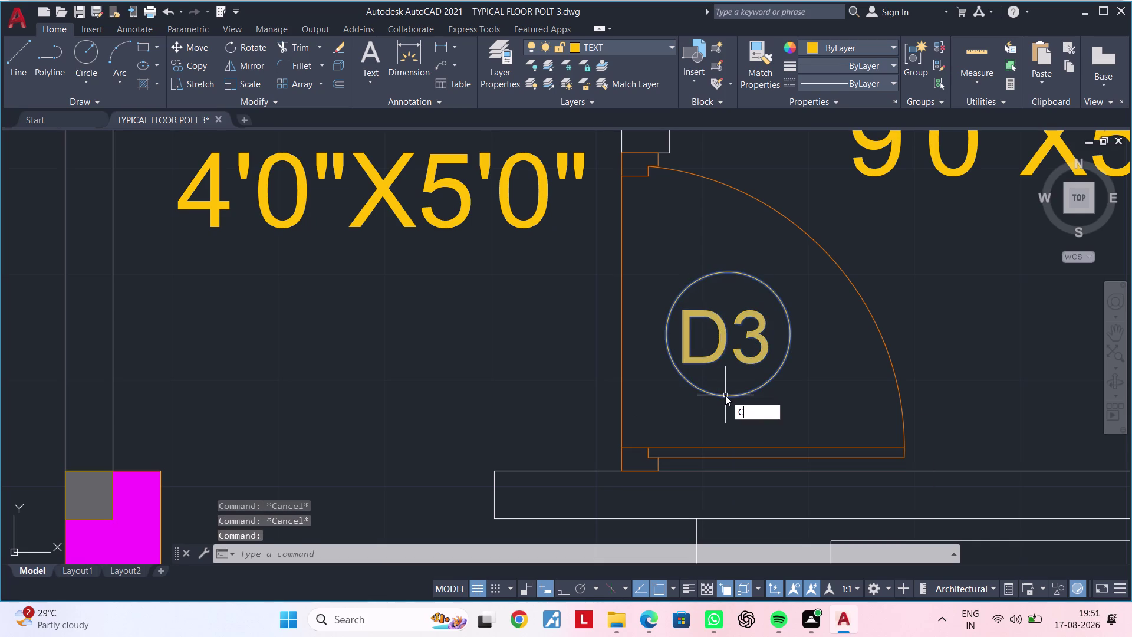
text(O)
key(space)
Copy the D3 tag into the left unit's toilet door.
click(729, 362)
scroll(down, 3)
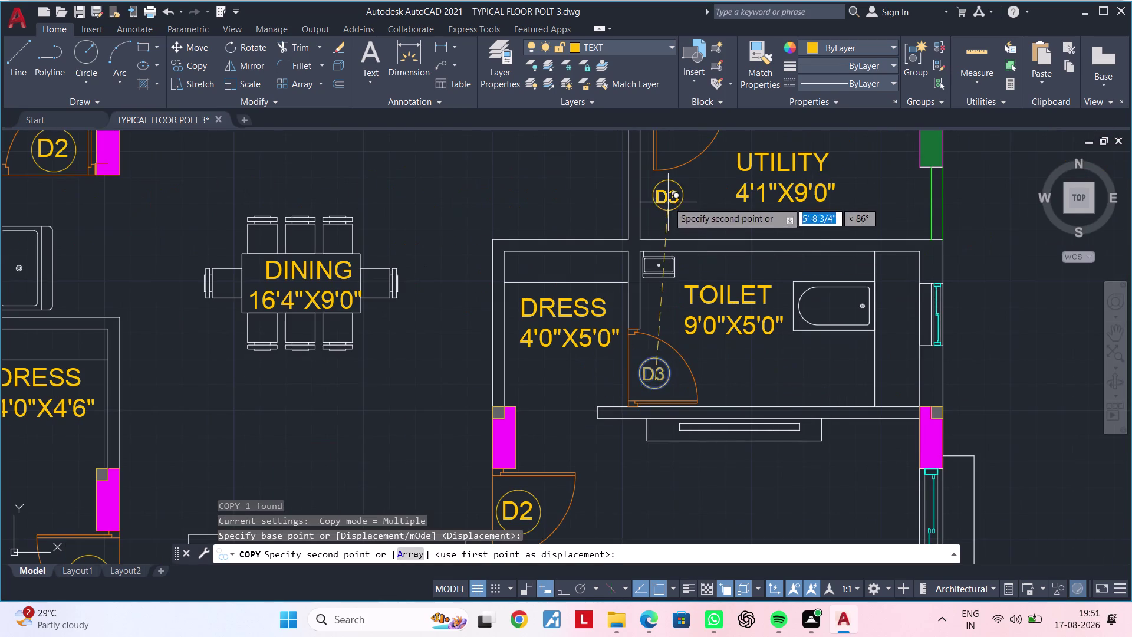
middle_drag(673, 232, 663, 409)
scroll(up, 3)
click(676, 291)
scroll(down, 3)
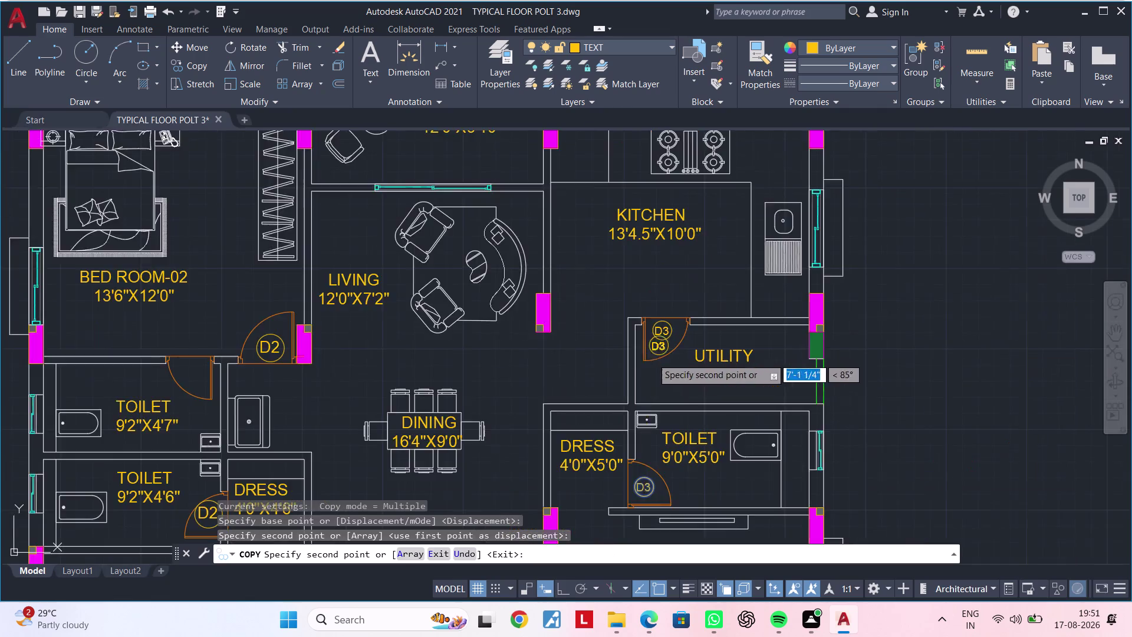
middle_drag(643, 363, 884, 226)
middle_drag(708, 341, 812, 280)
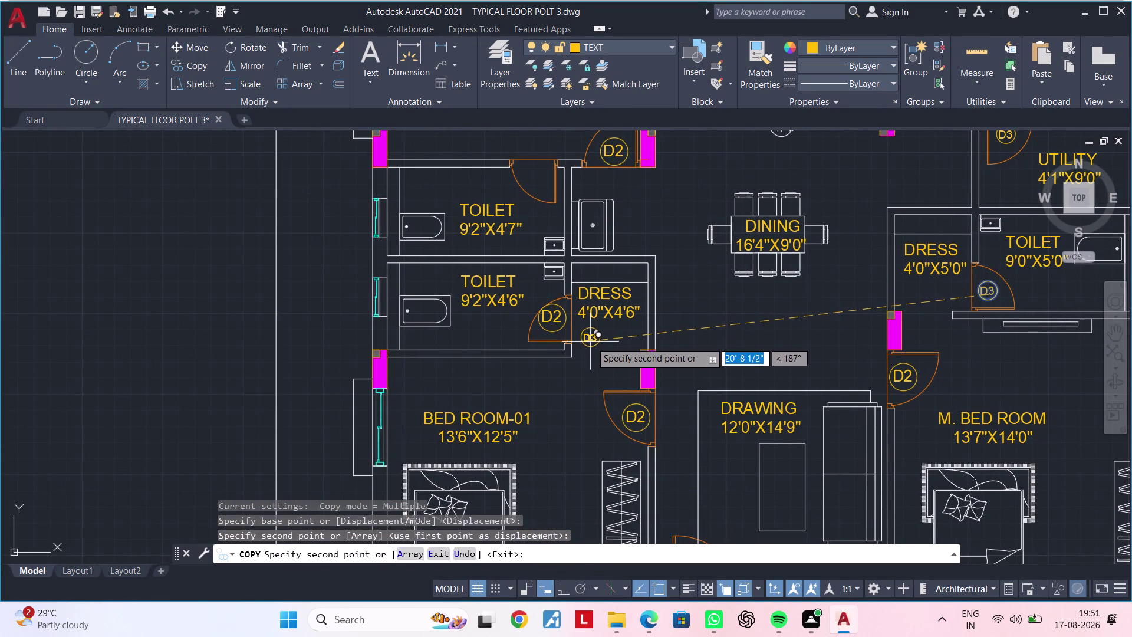
middle_drag(590, 341, 608, 386)
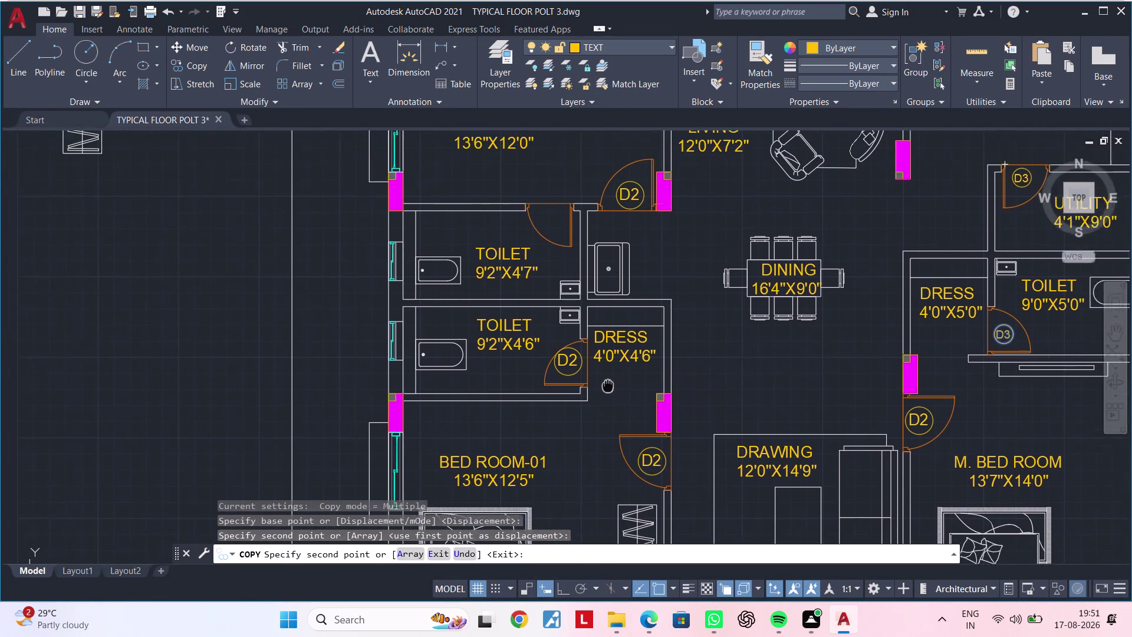
middle_drag(608, 386, 621, 403)
scroll(up, 3)
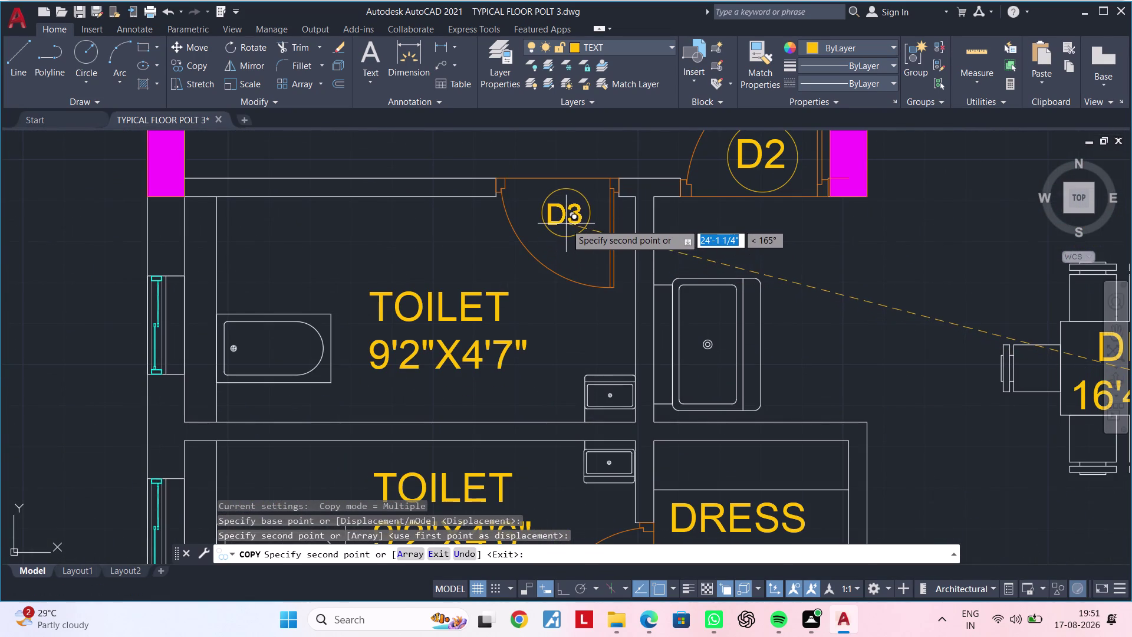
click(566, 223)
Place another D3 copy near the passage and end the copy.
scroll(down, 3)
middle_drag(605, 320, 571, 226)
middle_drag(632, 323, 611, 397)
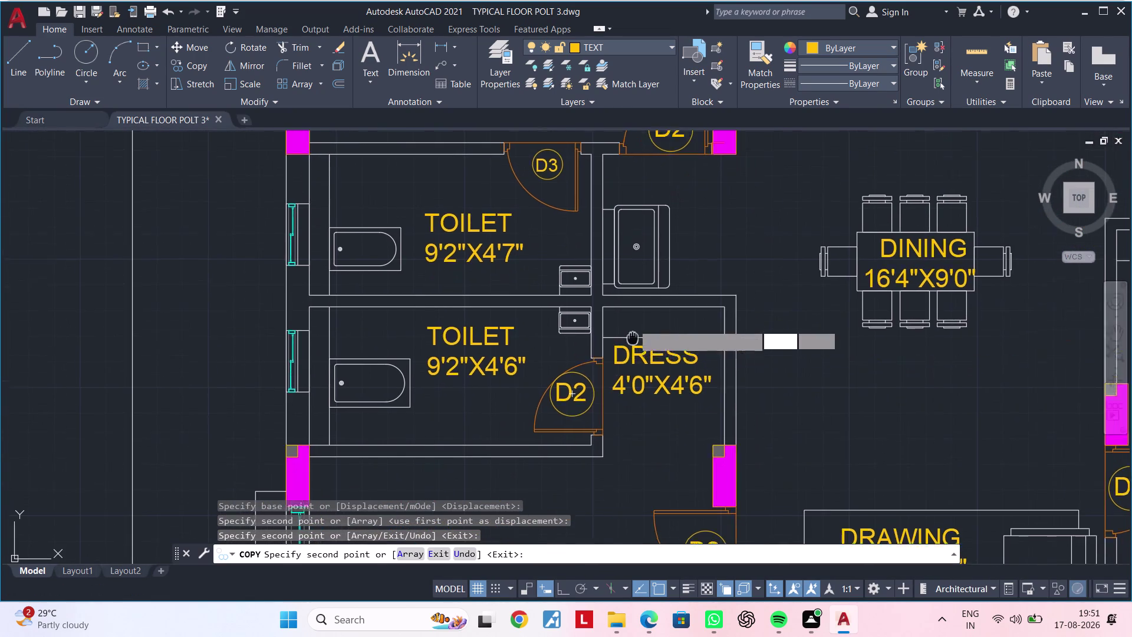
middle_drag(611, 397, 592, 462)
click(632, 313)
scroll(down, 3)
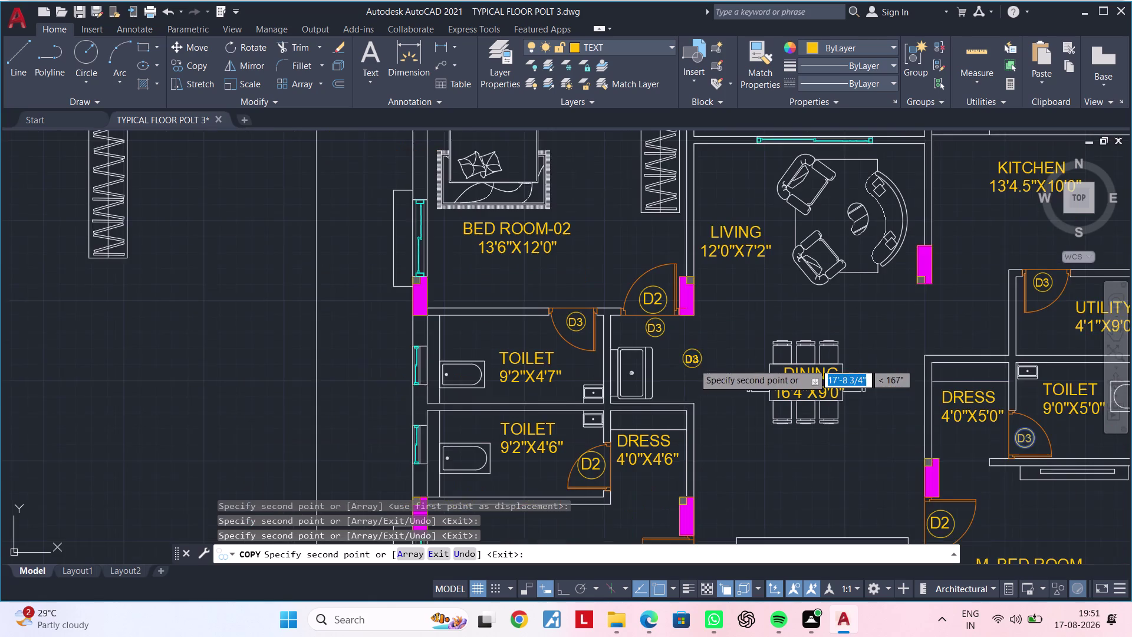
middle_drag(693, 363, 657, 263)
key(Escape)
key(Escape)
key(Escape)
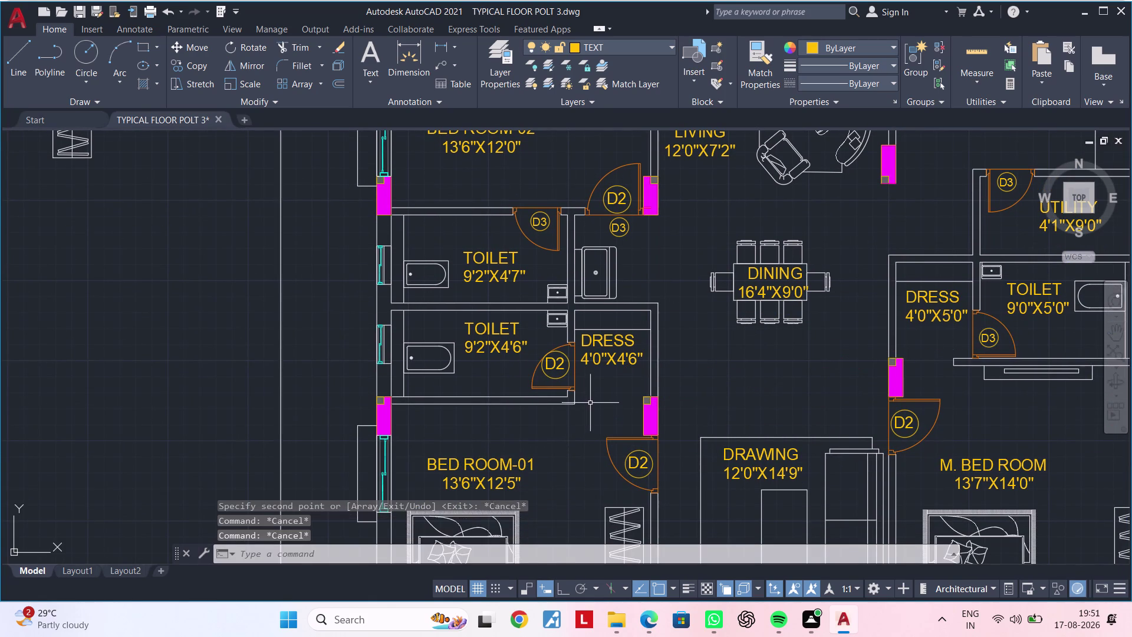
key(Escape)
Delete a stray D3 copy and copy the toilet door's D3 tag to the dress room door.
click(564, 370)
key(Delete)
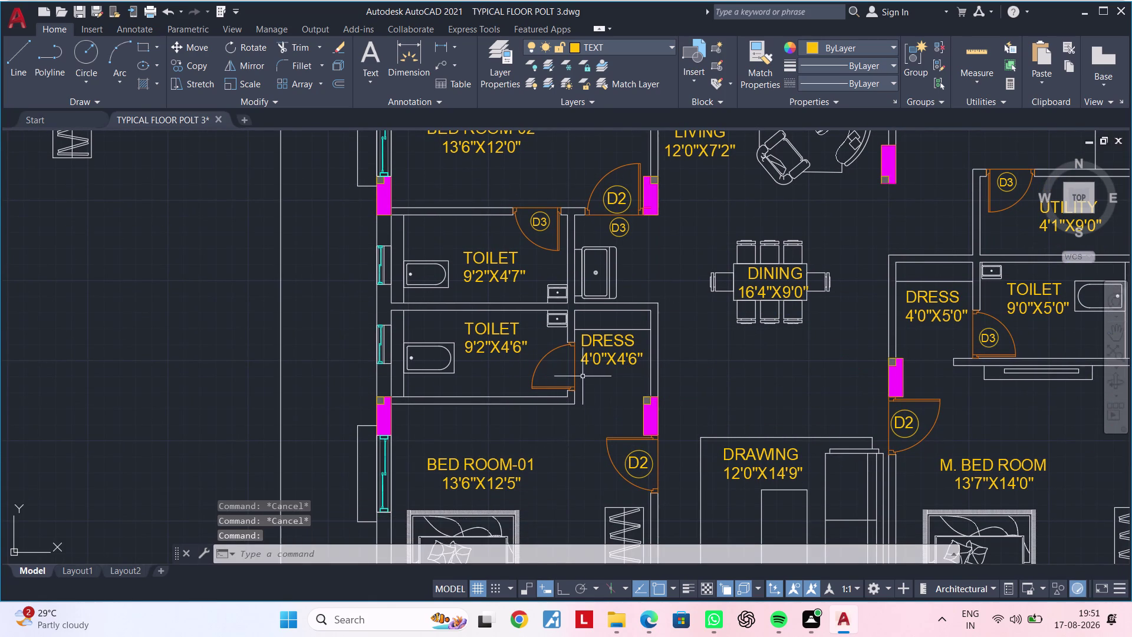
click(540, 216)
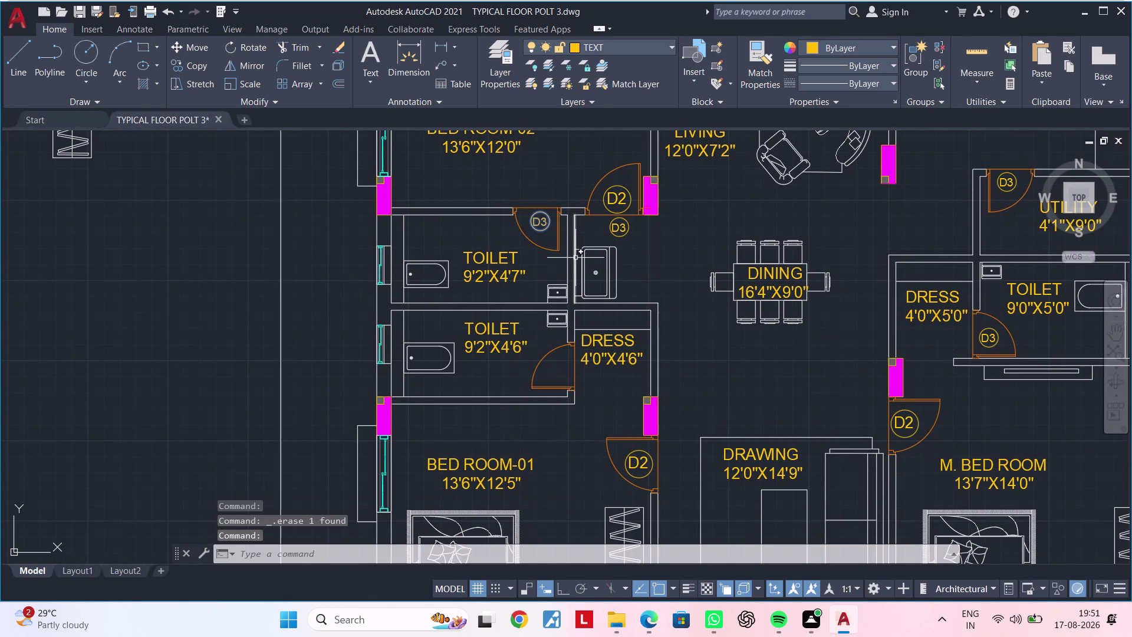
key(c)
key(o)
key(space)
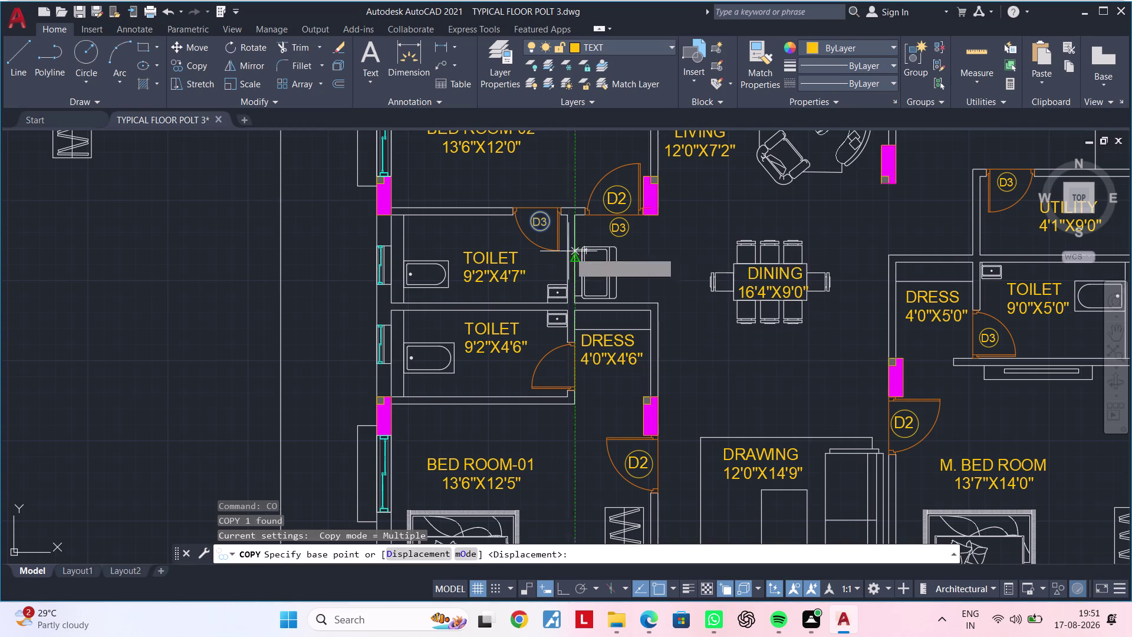
click(546, 223)
scroll(up, 3)
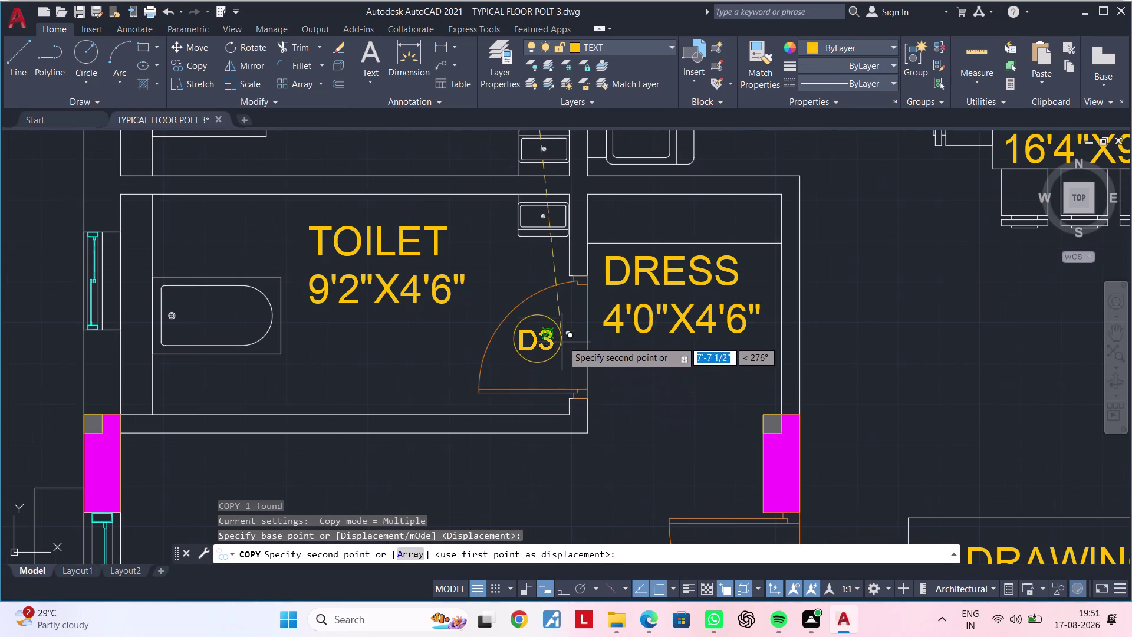
click(574, 335)
key(Escape)
key(Escape)
key(Escape)
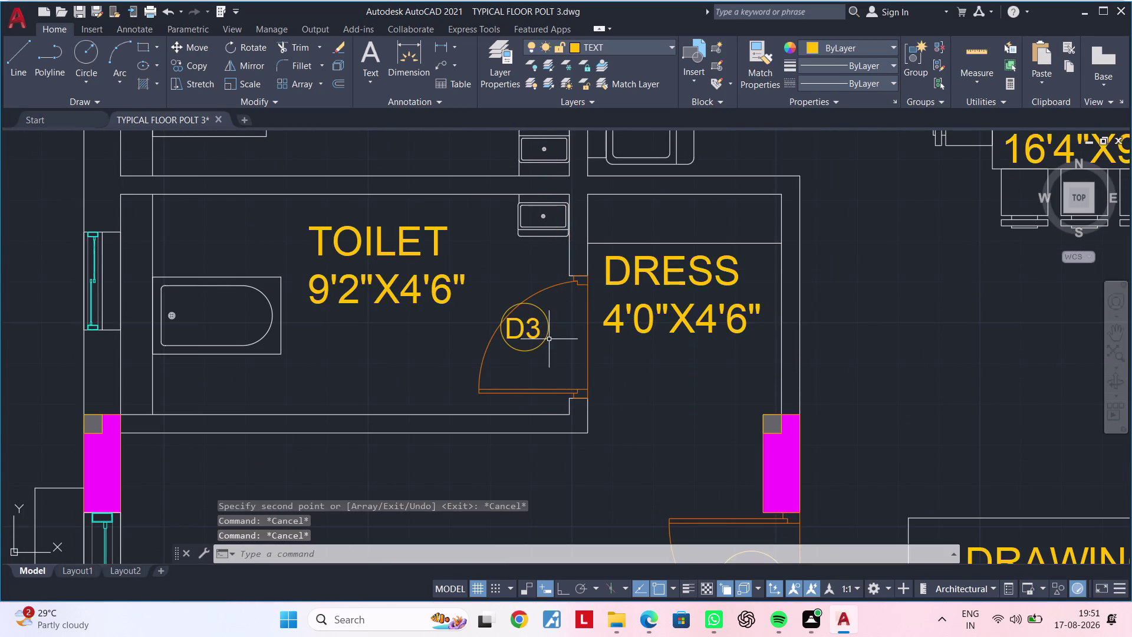
Move the dress room door's D3 tag inside its door swing.
click(541, 335)
text(M)
key(space)
click(547, 336)
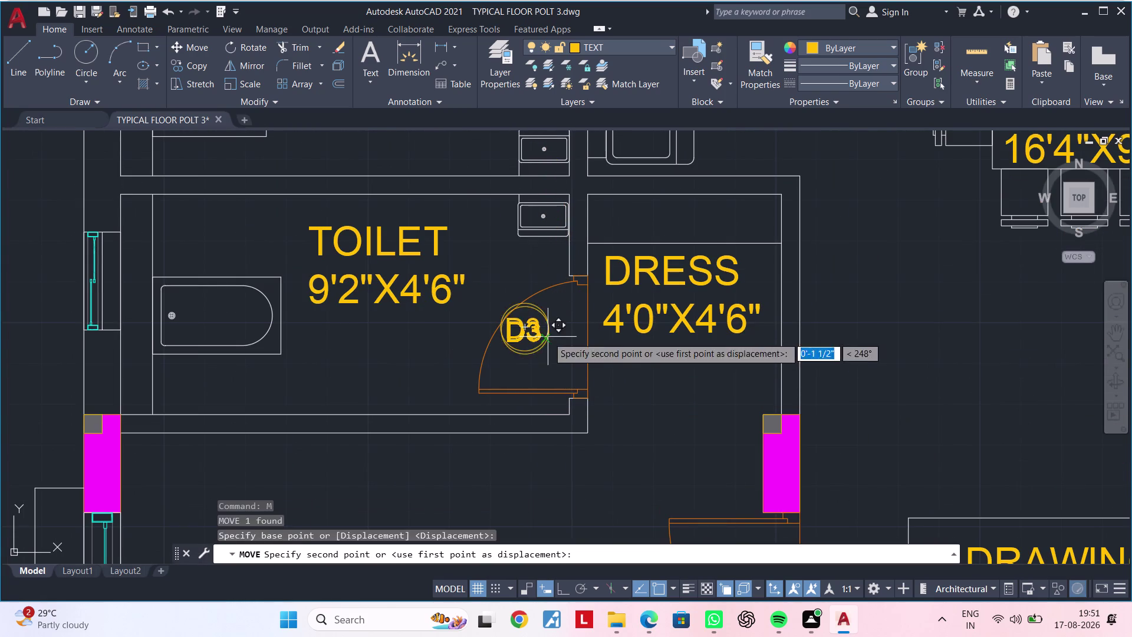
click(573, 349)
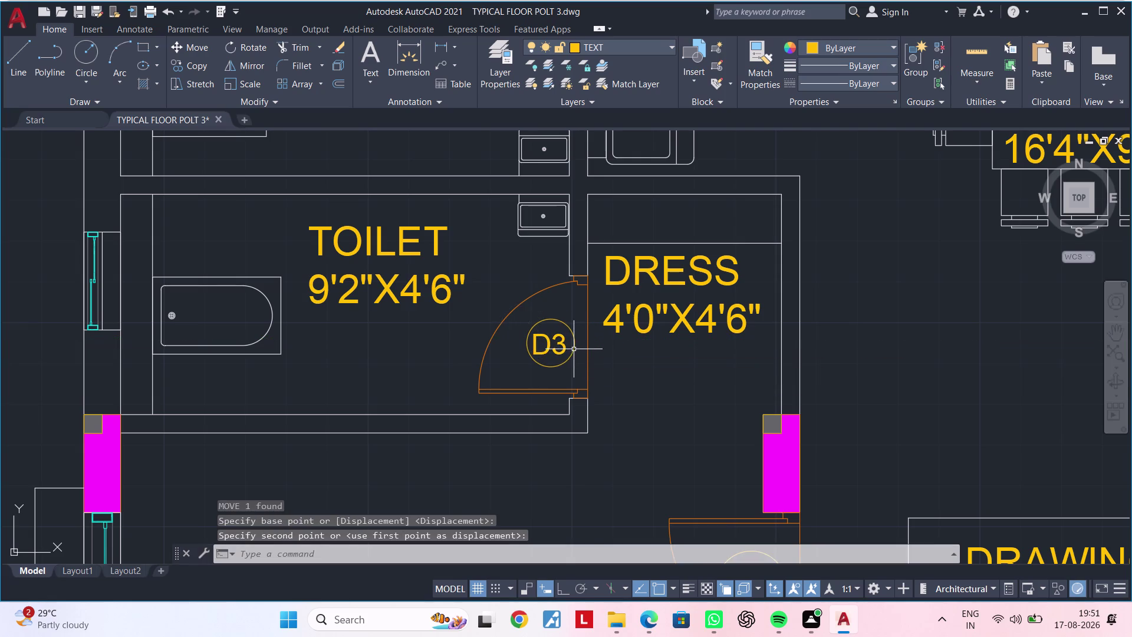
scroll(down, 3)
middle_drag(612, 342, 524, 373)
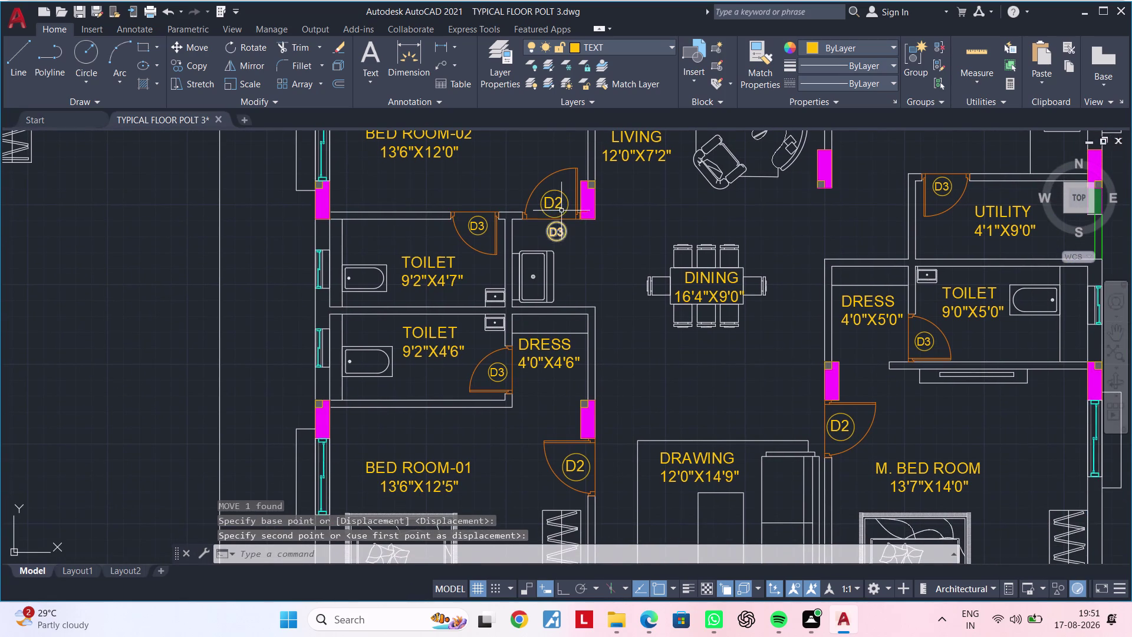
scroll(up, 3)
Delete the old D2 tag and move the D3 tag into the top door's swing.
click(562, 207)
key(Delete)
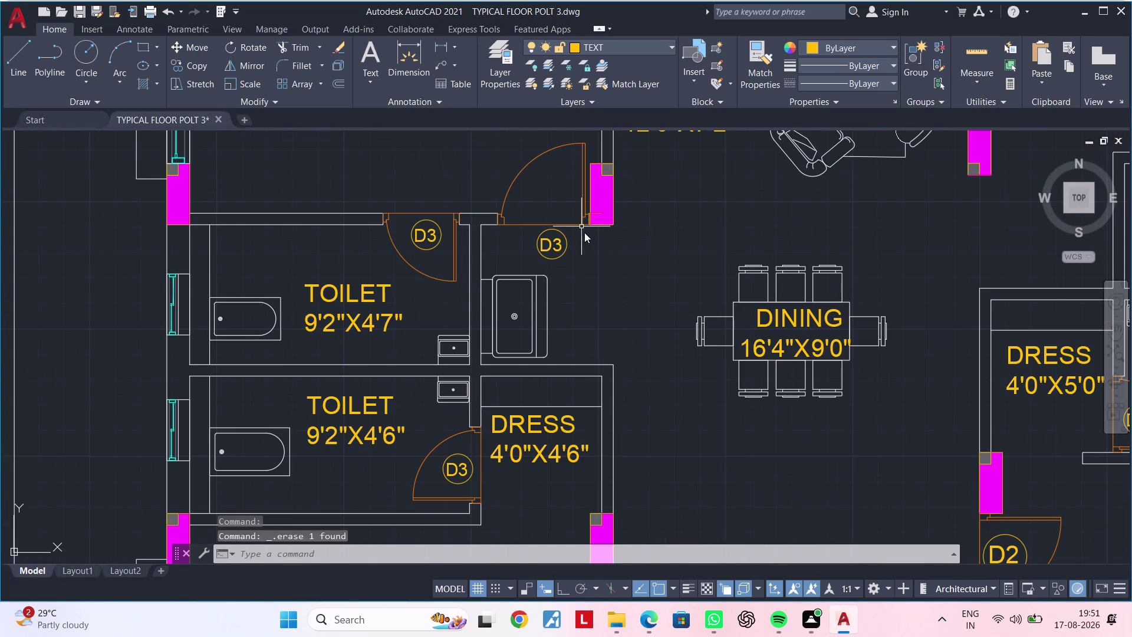
click(548, 245)
key(c)
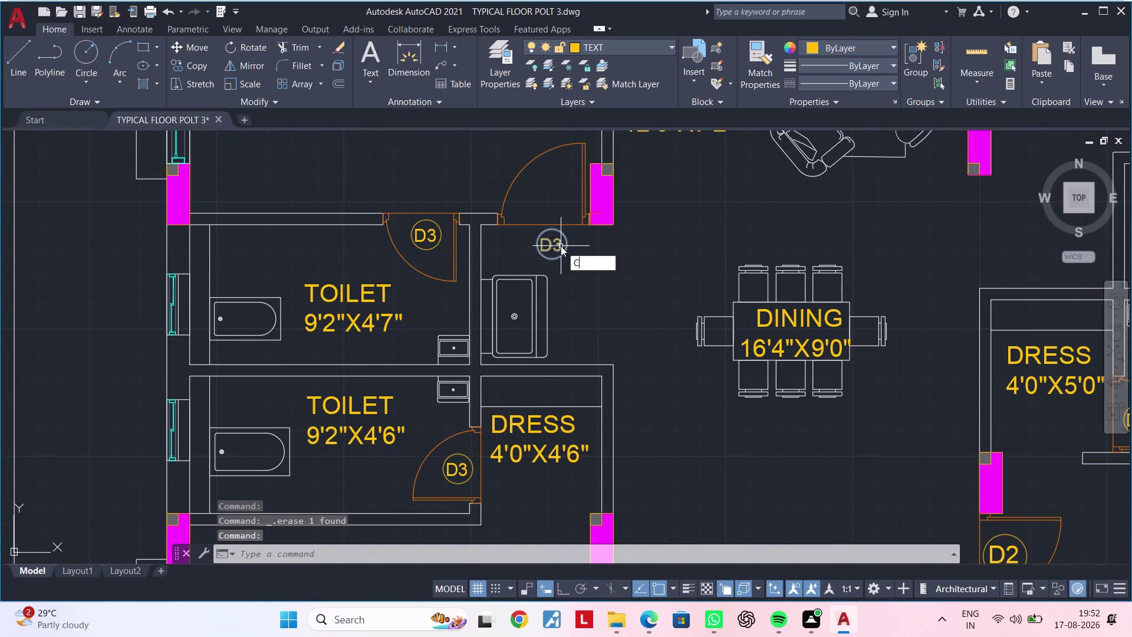
key(o)
key(Escape)
key(Escape)
click(561, 248)
text(M)
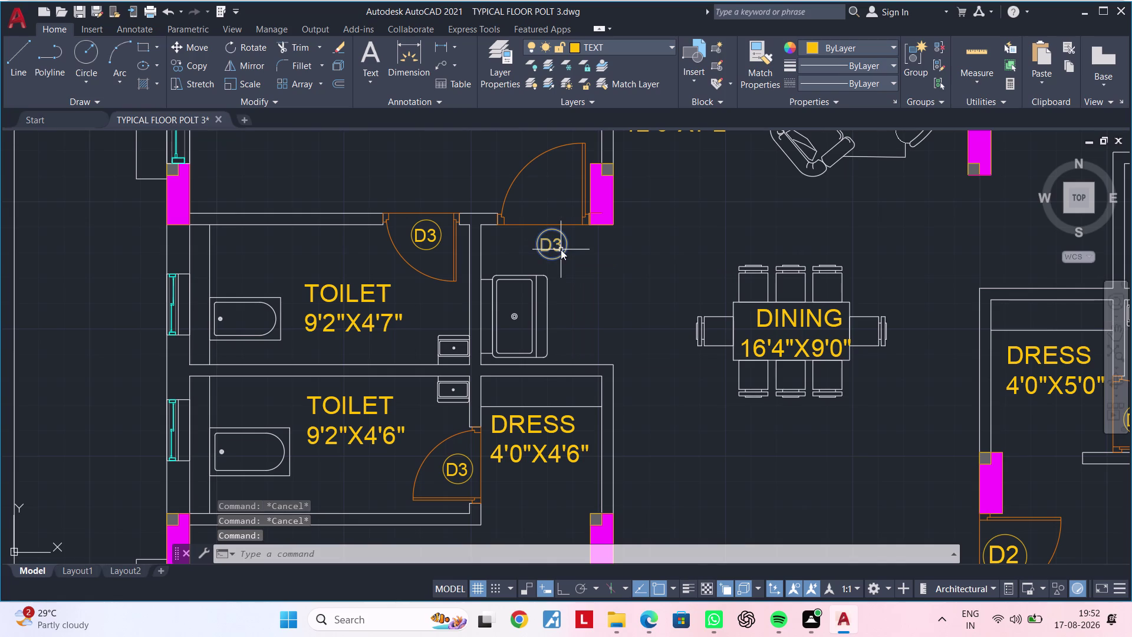
key(space)
click(560, 249)
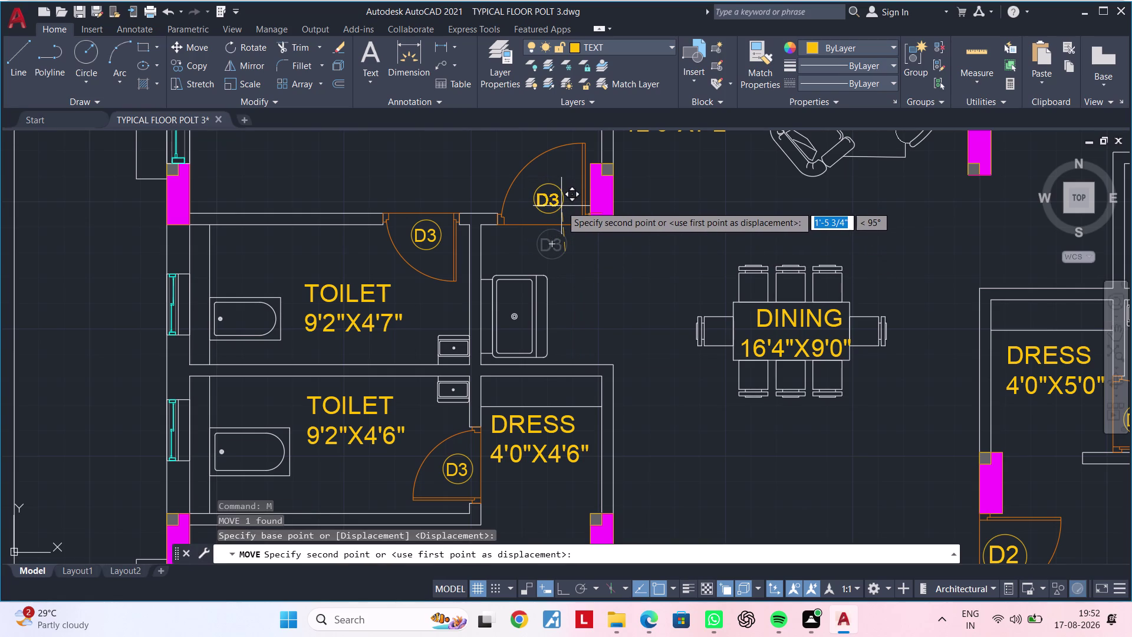
click(562, 206)
scroll(up, 3)
click(555, 215)
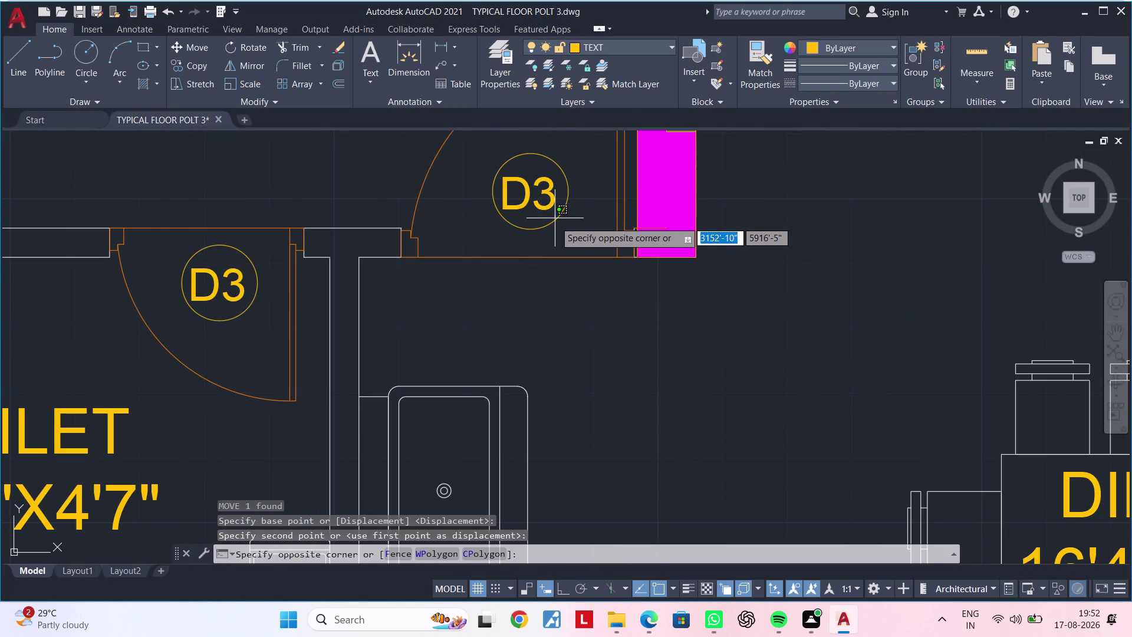
click(555, 223)
key(x)
key(space)
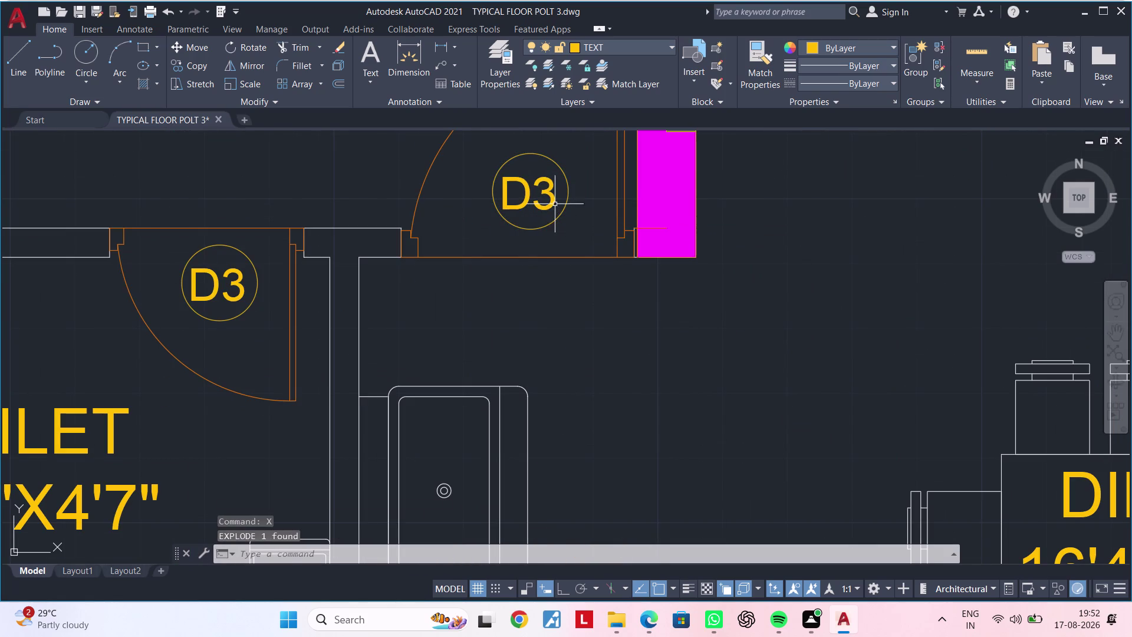
click(557, 196)
click(548, 197)
double_click(557, 194)
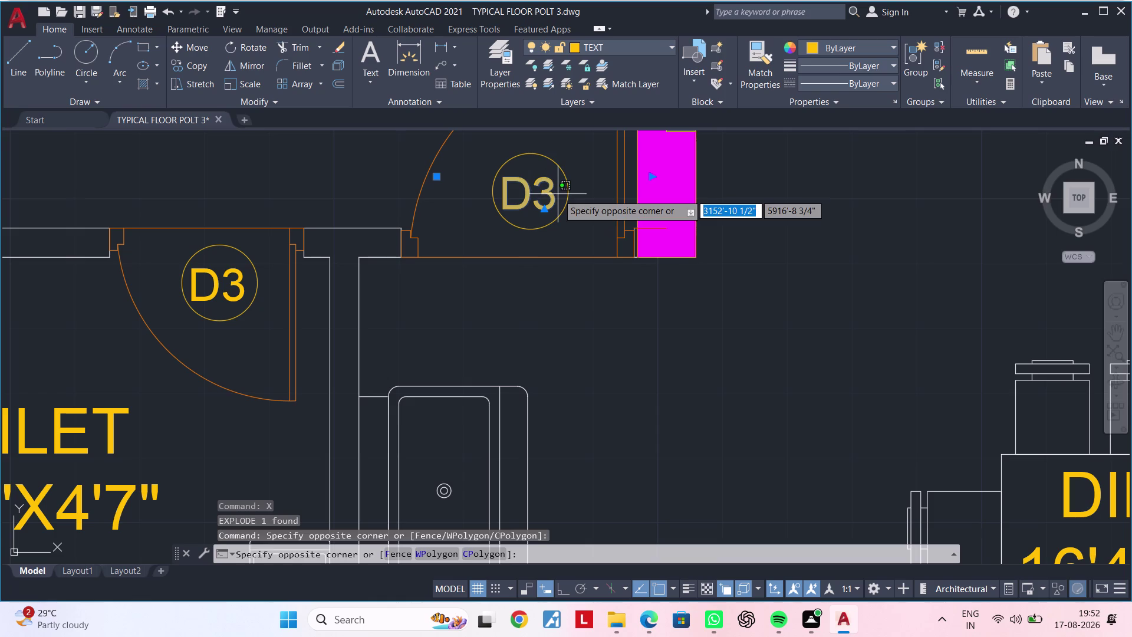
double_click(557, 194)
key(Escape)
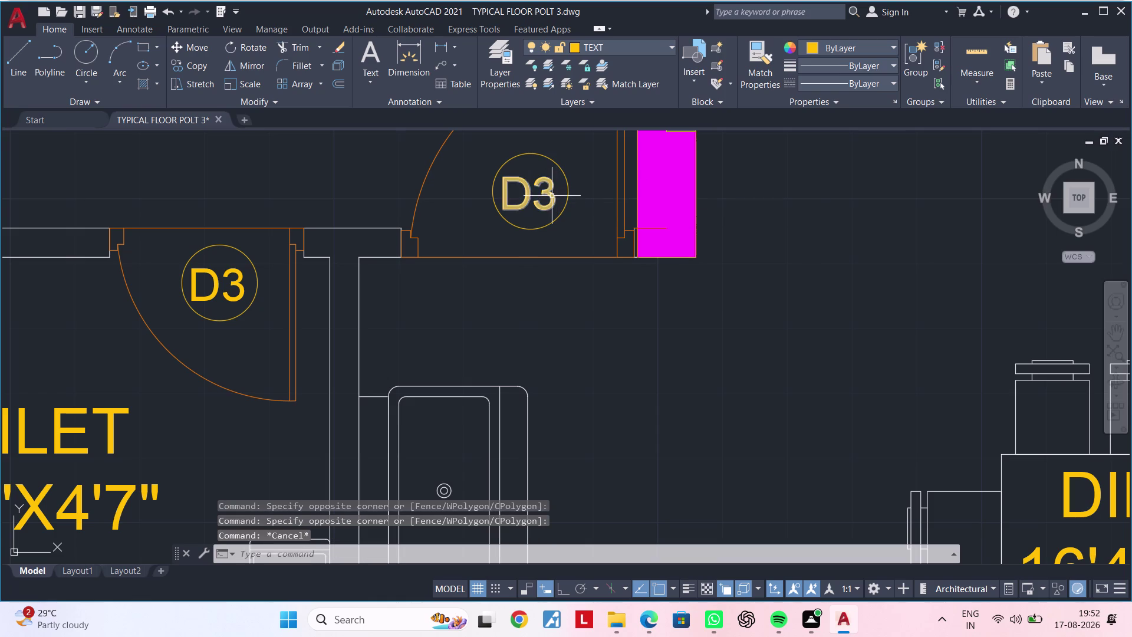
double_click(551, 196)
key(BackSpace)
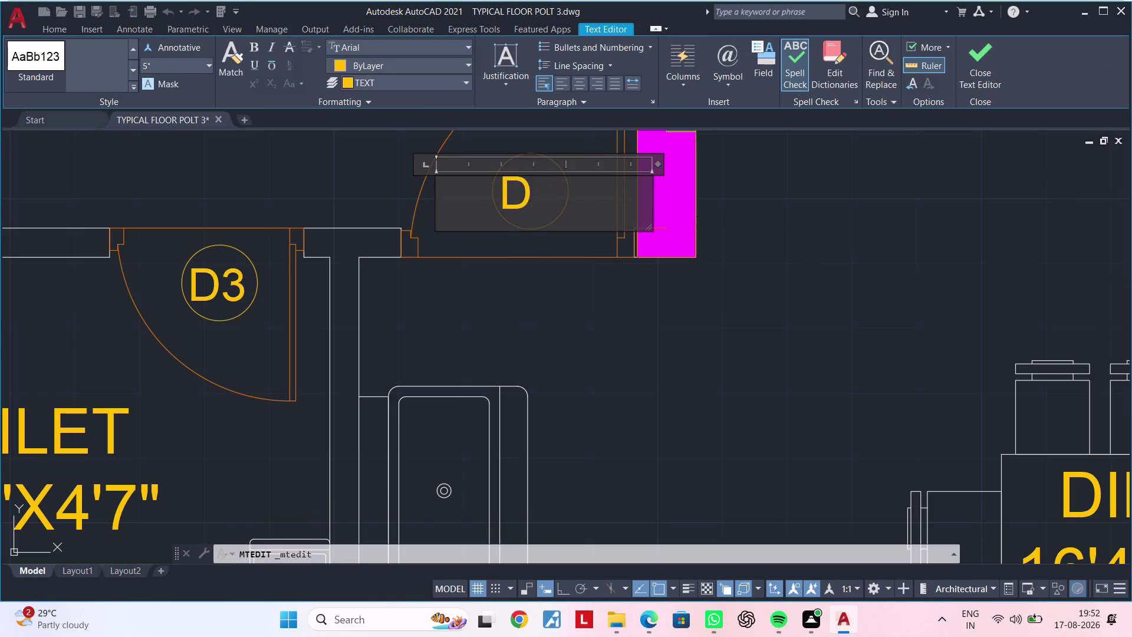
key(2)
click(550, 309)
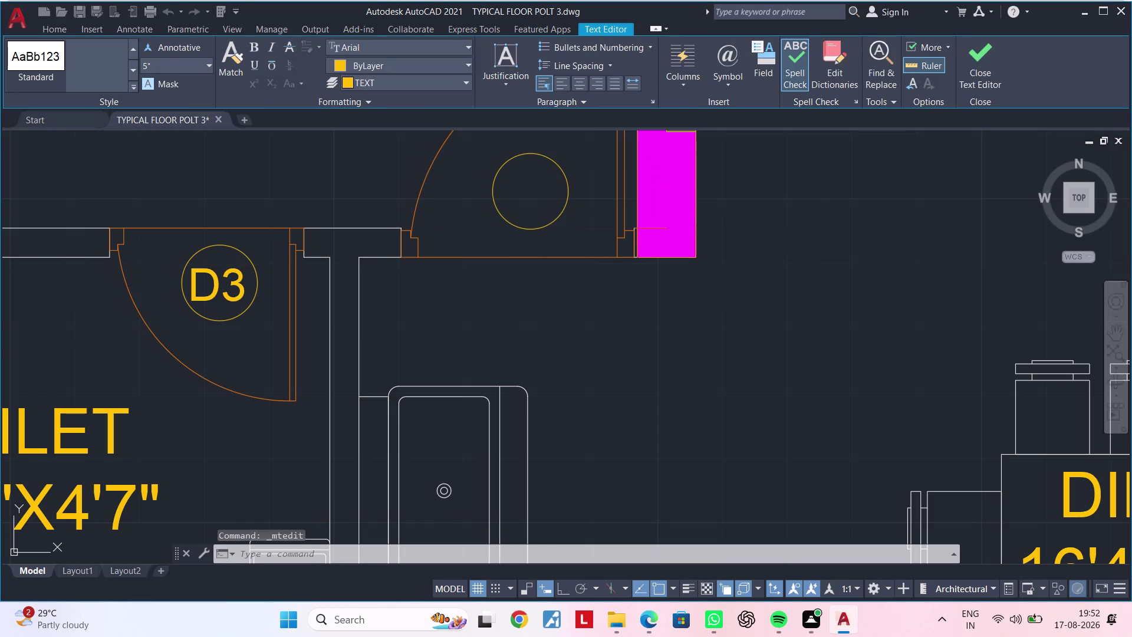
scroll(down, 3)
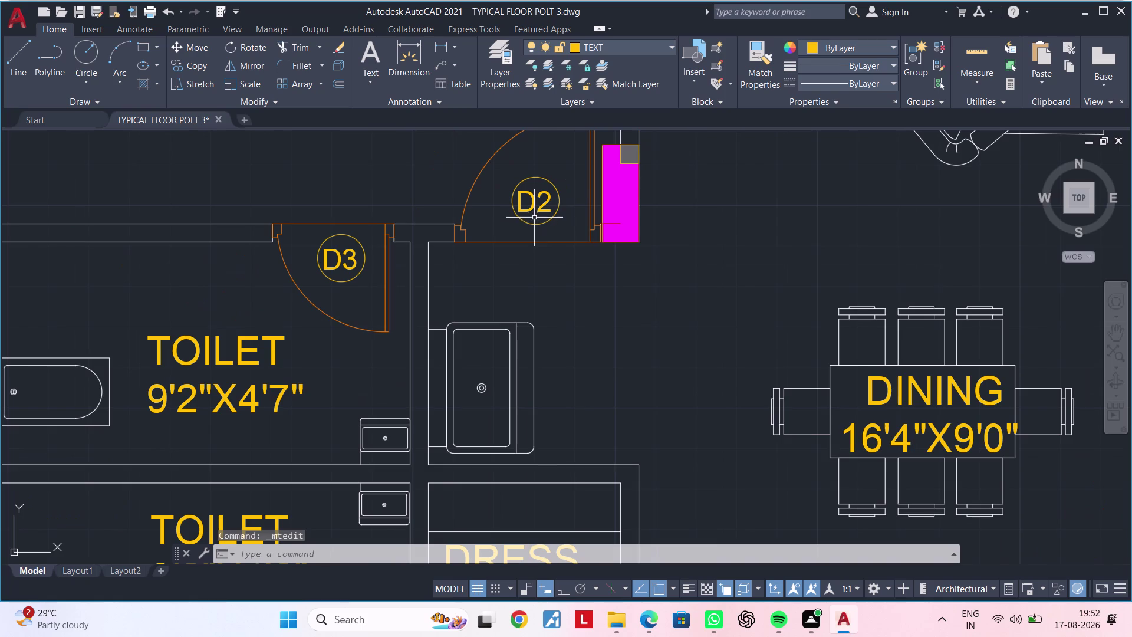
click(563, 165)
click(505, 225)
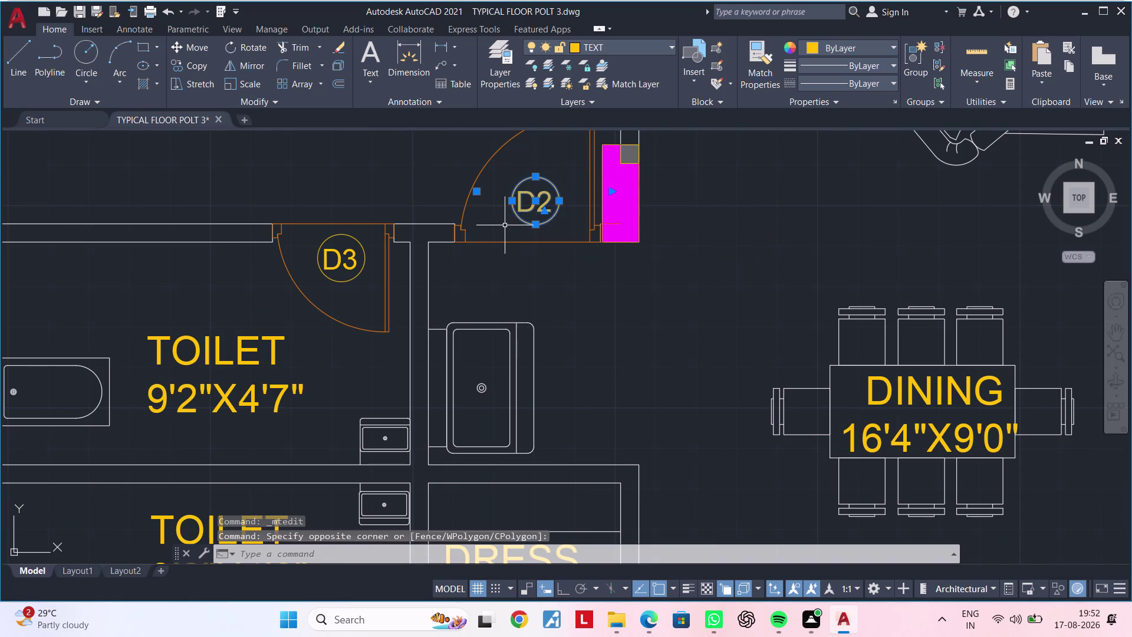
text(B)
key(space)
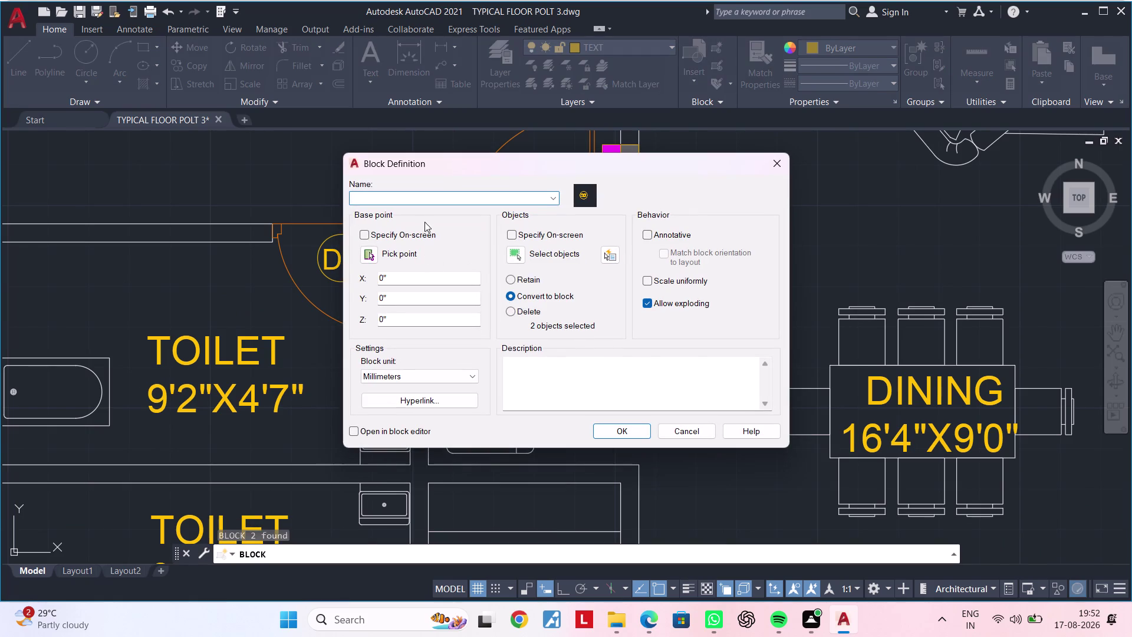
click(425, 195)
text(D2)
key(apostrophe)
key(Return)
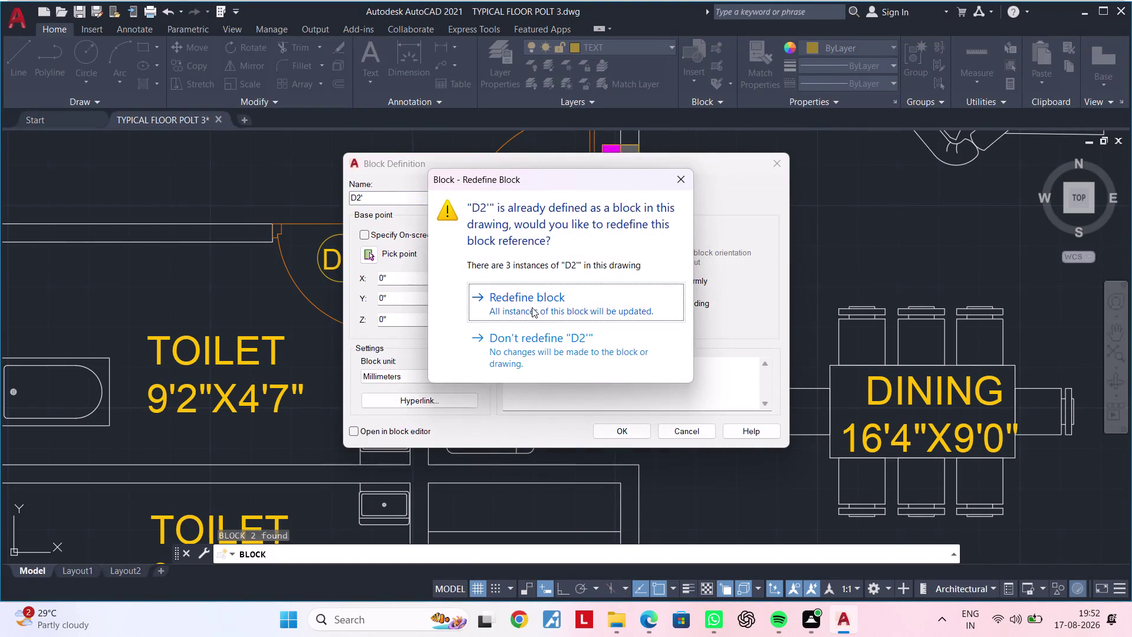
click(532, 307)
middle_drag(557, 283, 520, 300)
scroll(down, 3)
middle_drag(512, 288, 512, 278)
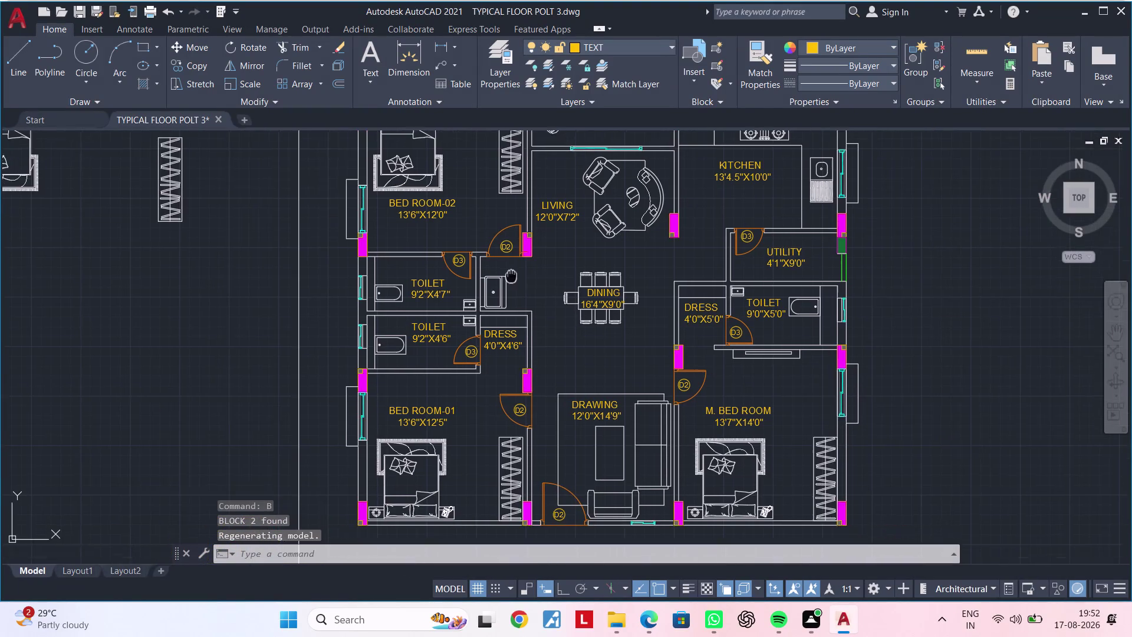
Explode the drawing room entrance door's D2 tag with X.
middle_drag(512, 278, 501, 248)
scroll(up, 3)
middle_drag(518, 381, 437, 427)
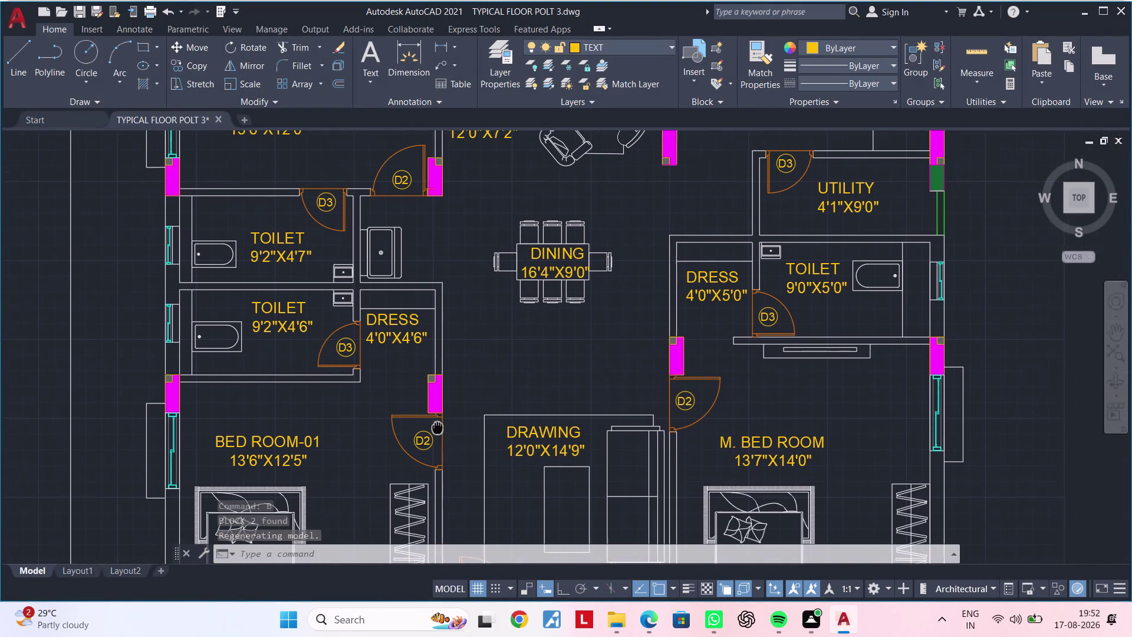
middle_drag(437, 426, 436, 426)
middle_drag(602, 365, 595, 330)
scroll(up, 3)
scroll(down, 3)
middle_drag(735, 332, 735, 256)
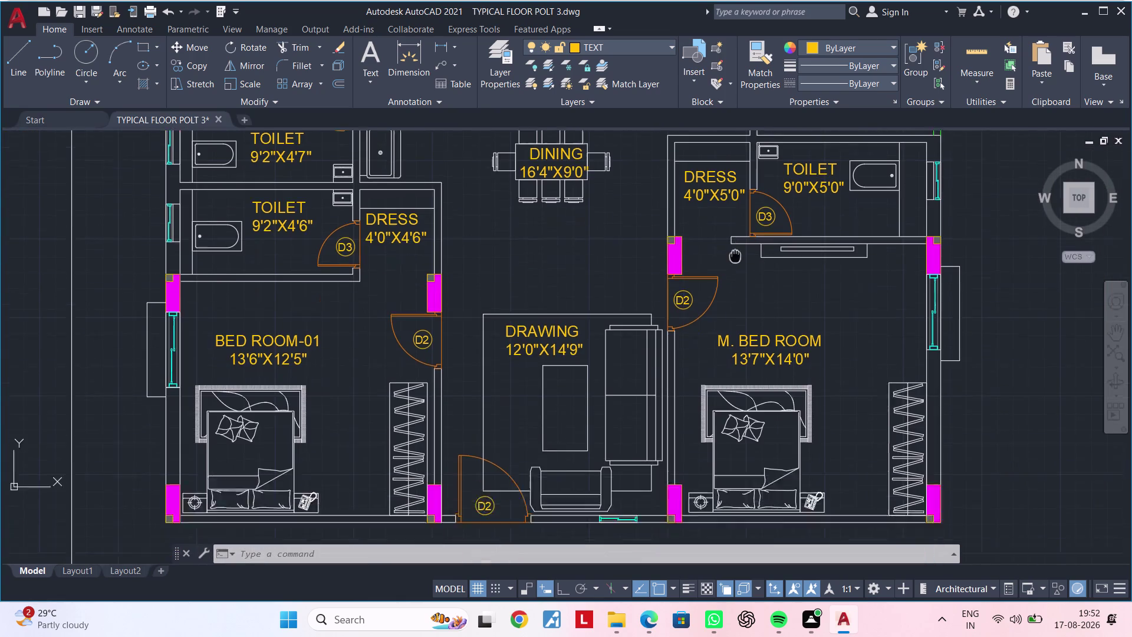
middle_drag(736, 256, 762, 129)
scroll(up, 3)
scroll(up, 3)
click(511, 375)
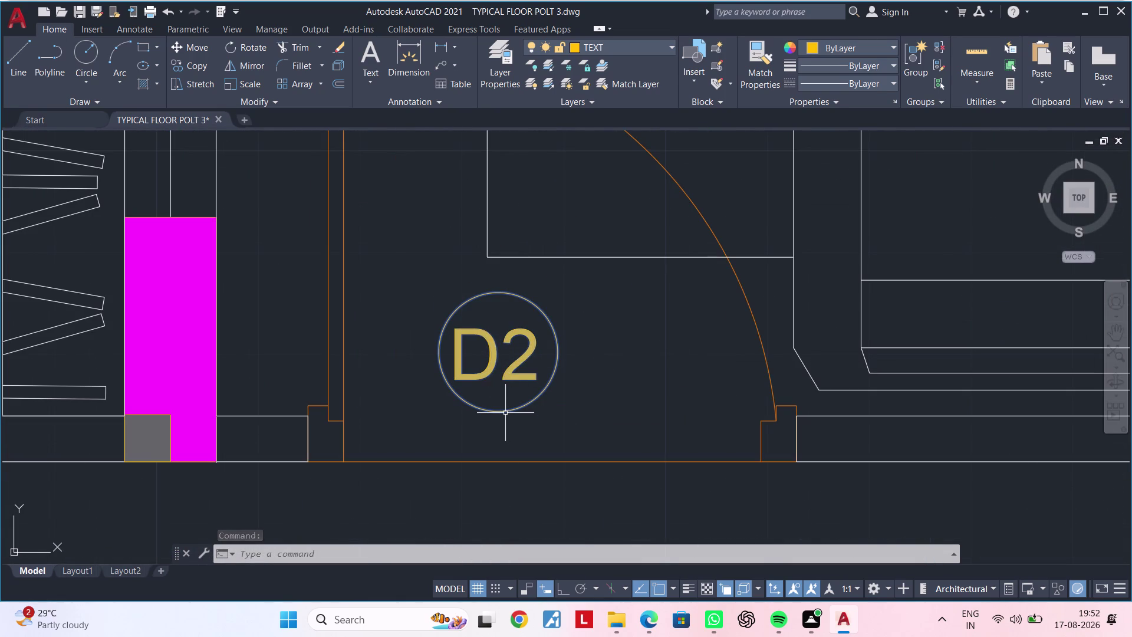
text(X)
key(space)
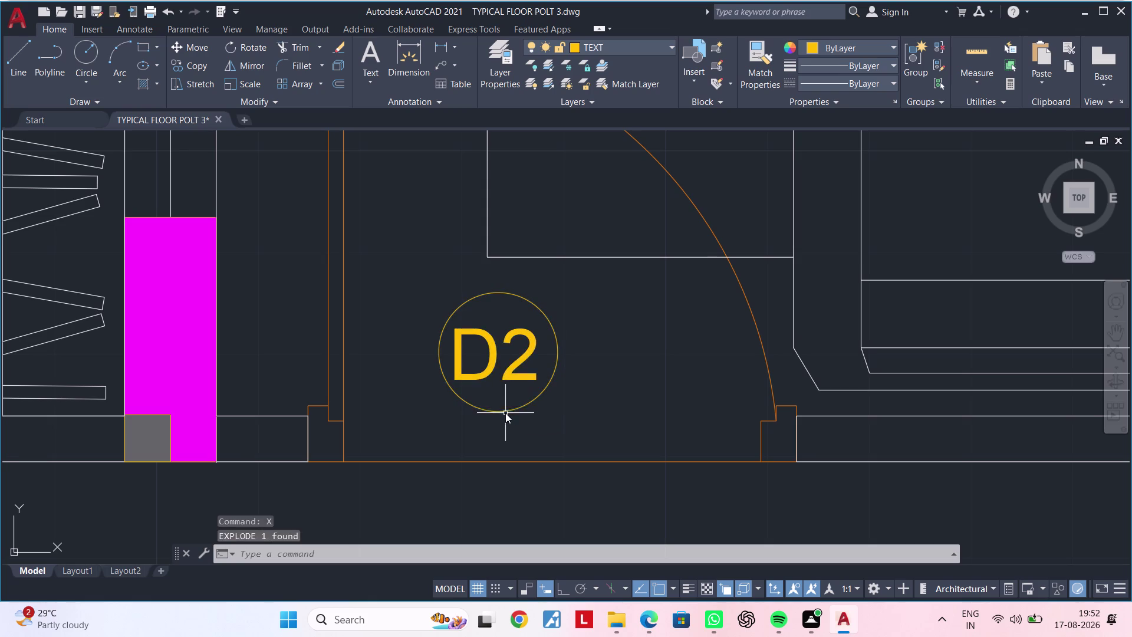
Edit the exploded tag text from D2 to D1.
double_click(521, 365)
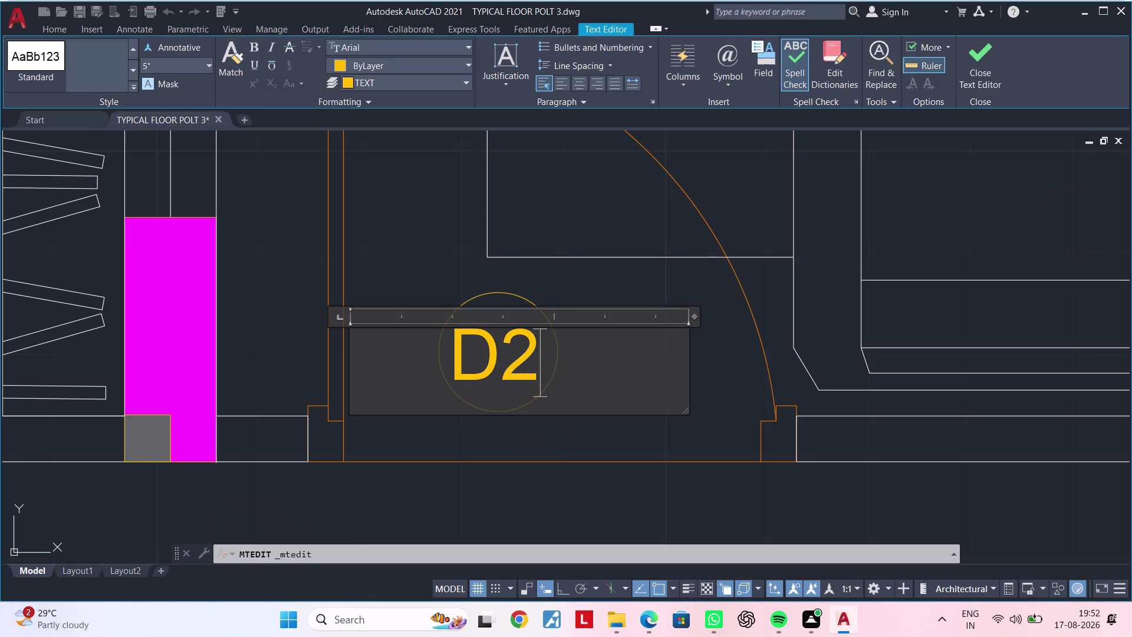
key(BackSpace)
key(1)
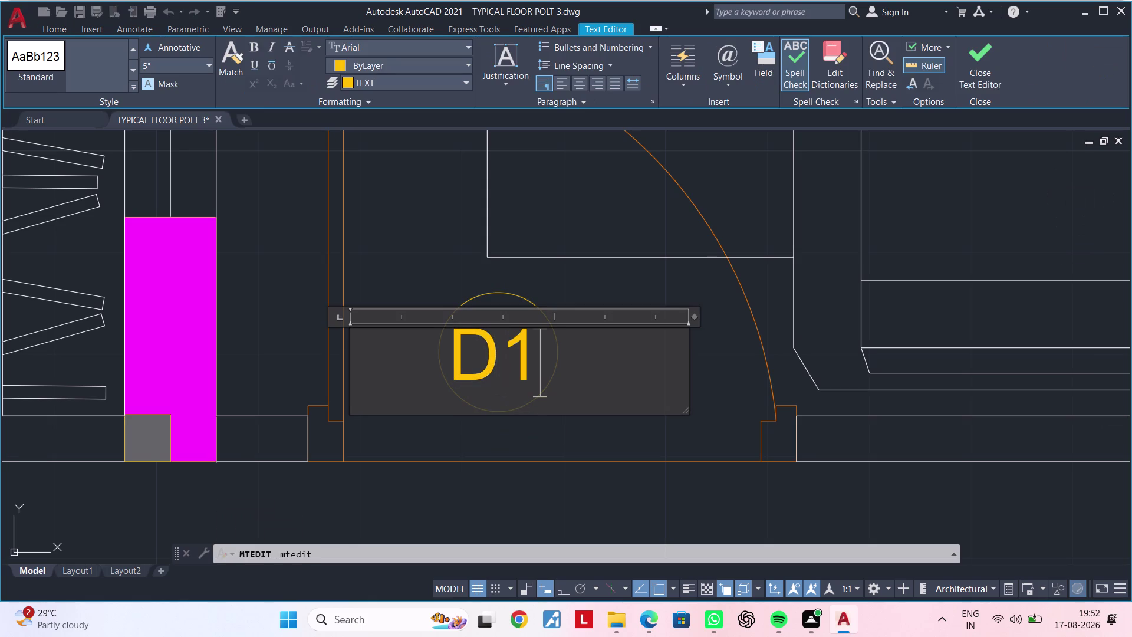
click(599, 445)
click(585, 283)
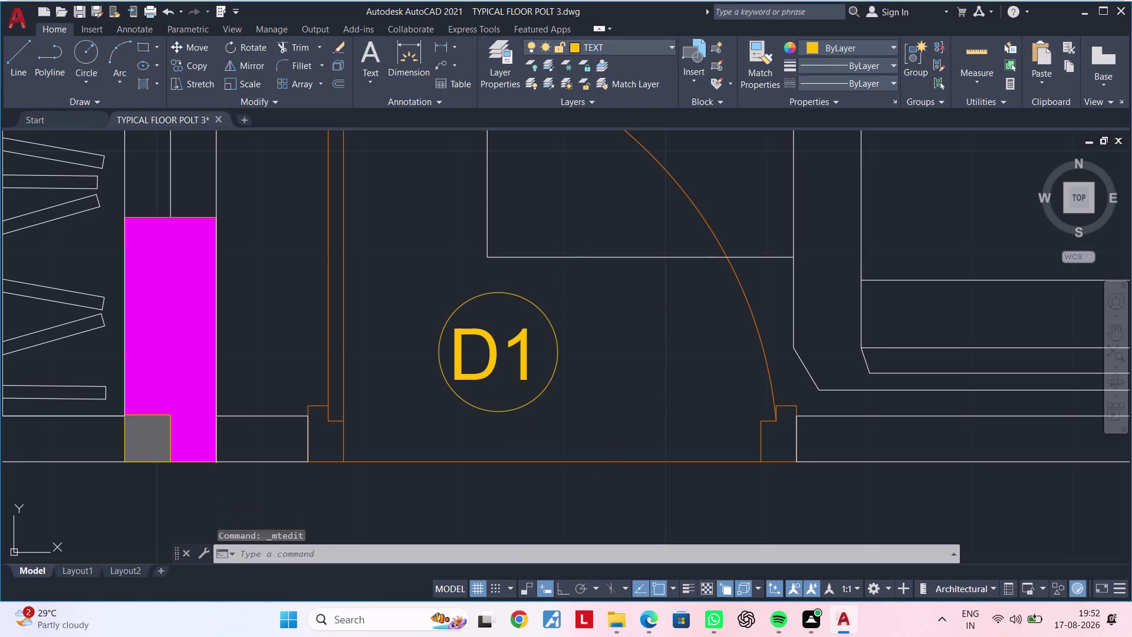
Turn the relabelled tag into a block named D1.
click(433, 412)
scroll(down, 3)
scroll(down, 3)
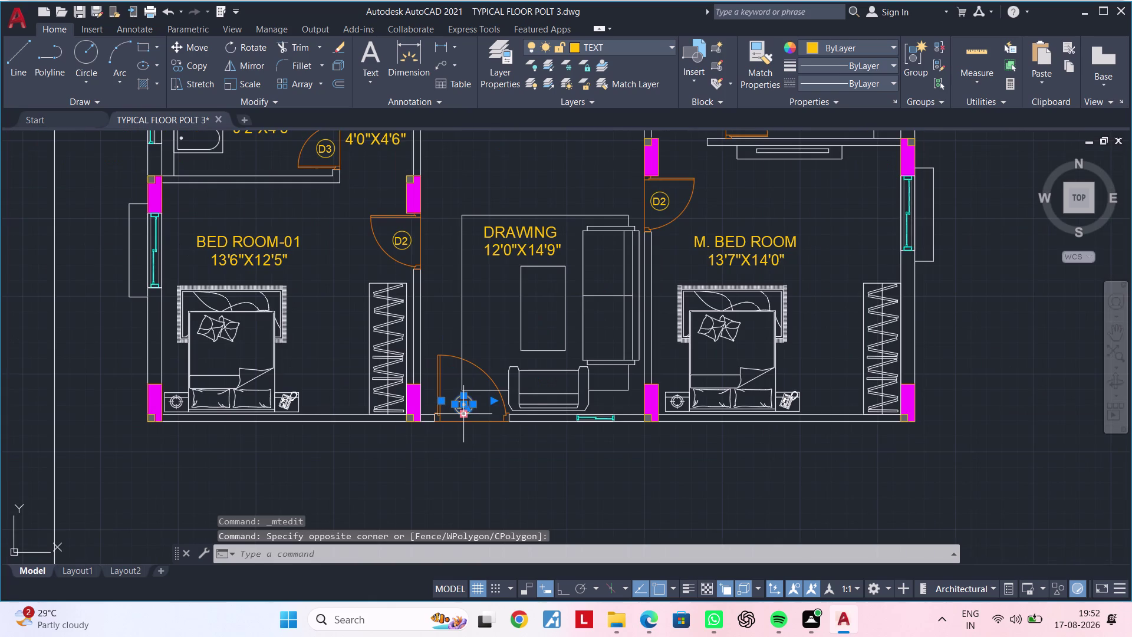
middle_drag(465, 415, 484, 388)
scroll(up, 3)
middle_drag(483, 390, 484, 411)
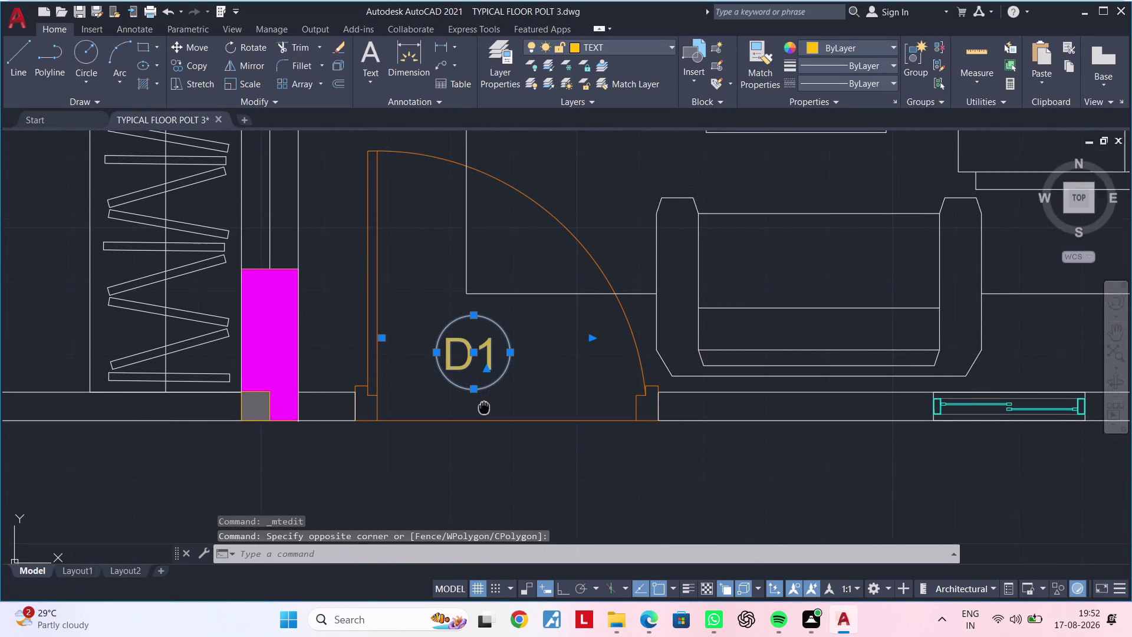
middle_drag(484, 411, 499, 411)
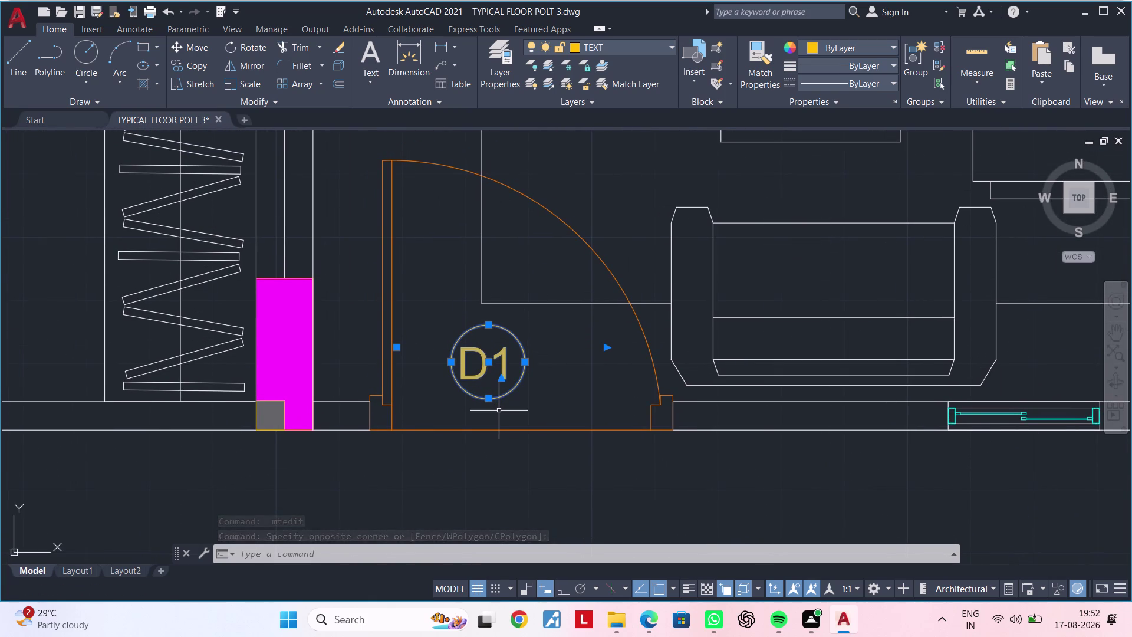
text(B)
key(space)
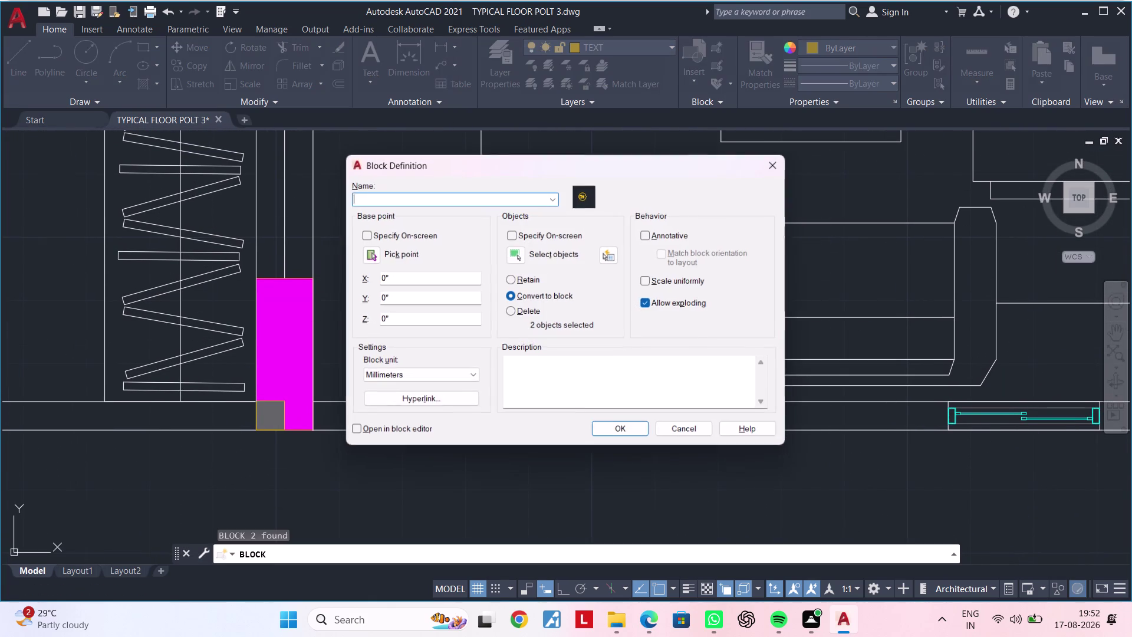
click(435, 197)
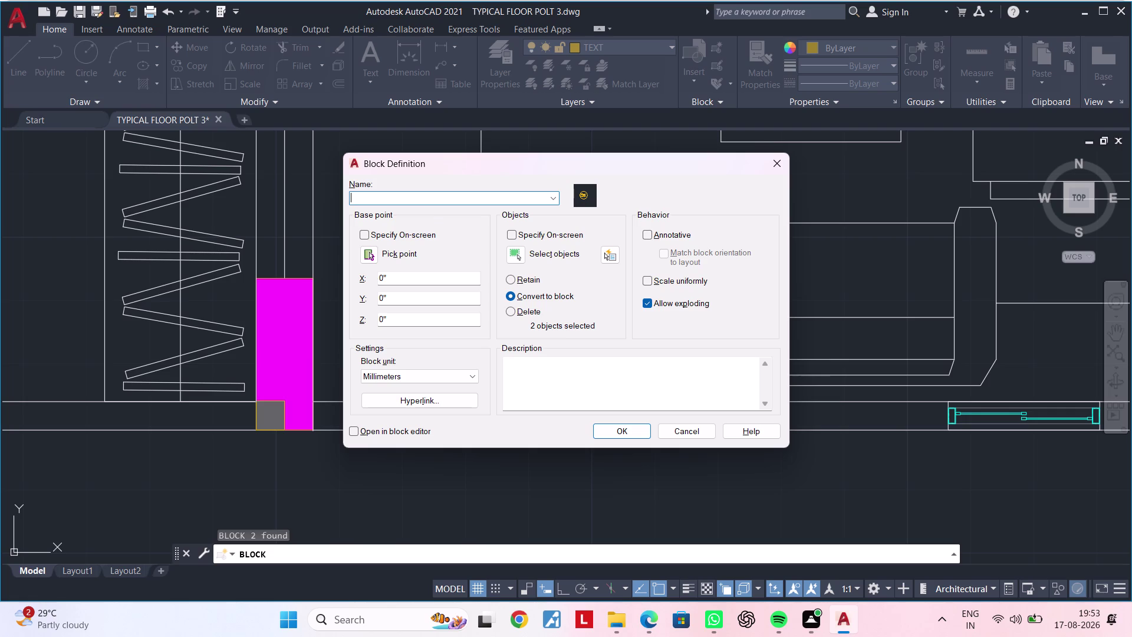
text(D1)
key(apostrophe)
key(Return)
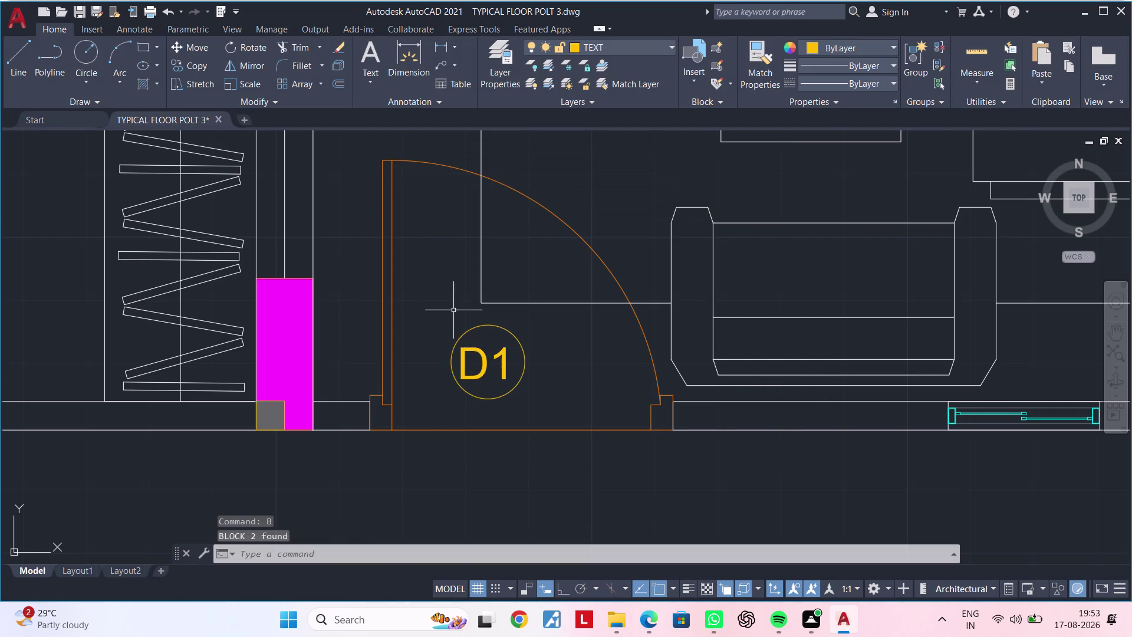
Zoom back out and reposition the whole floor plan in the window.
scroll(down, 3)
scroll(down, 3)
middle_drag(548, 450, 467, 492)
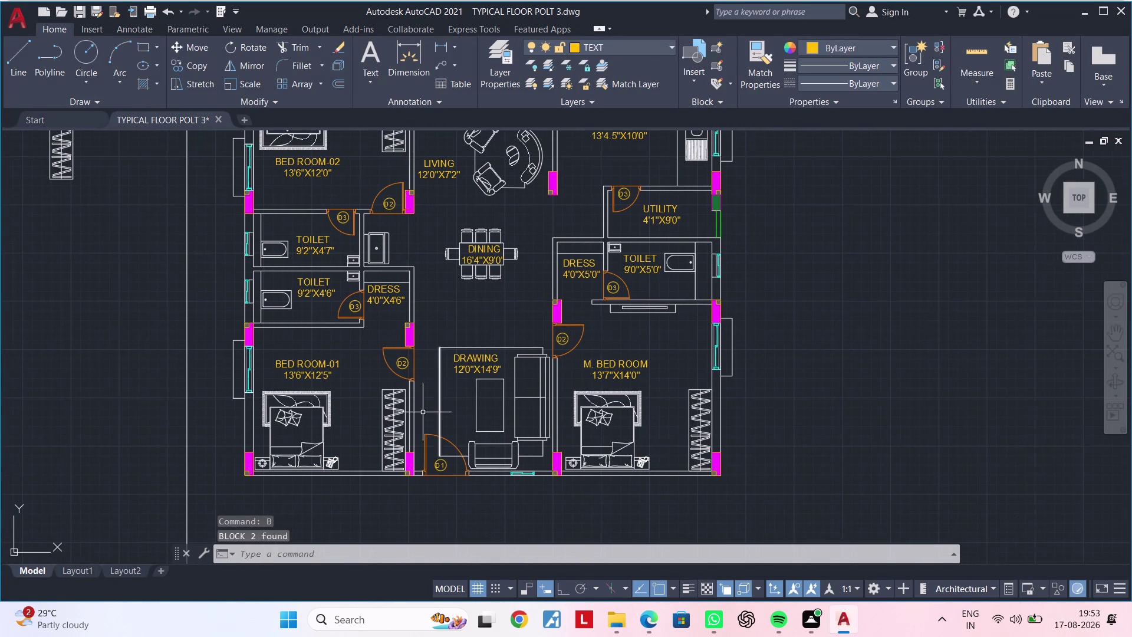
scroll(up, 3)
scroll(down, 3)
middle_drag(450, 386, 464, 327)
middle_drag(472, 353, 452, 416)
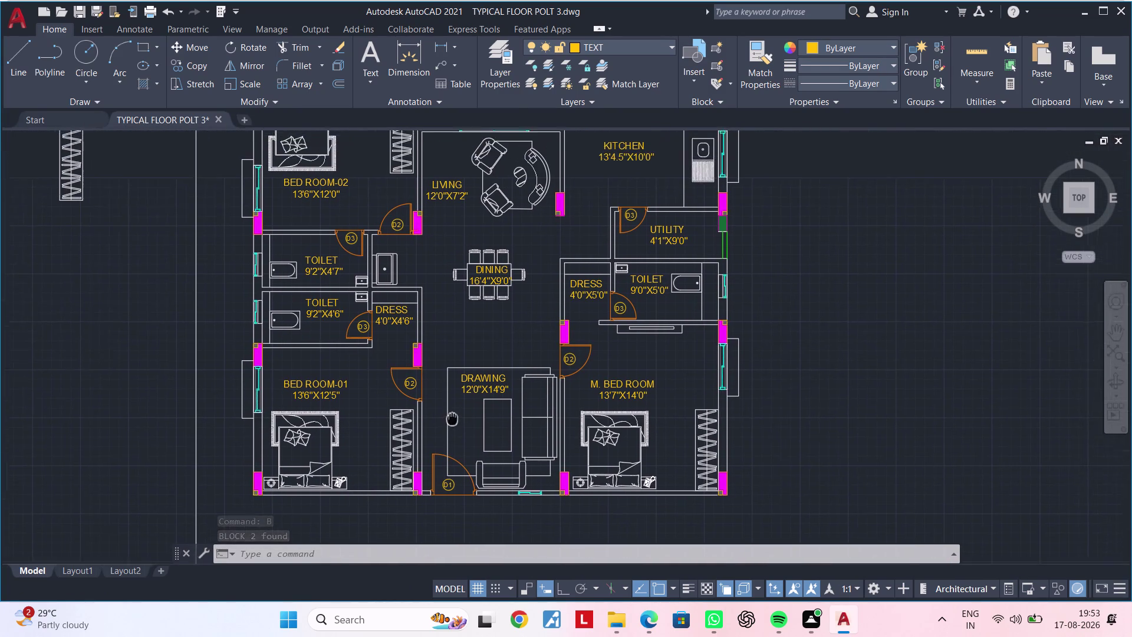
middle_drag(453, 416, 484, 382)
middle_drag(485, 382, 555, 348)
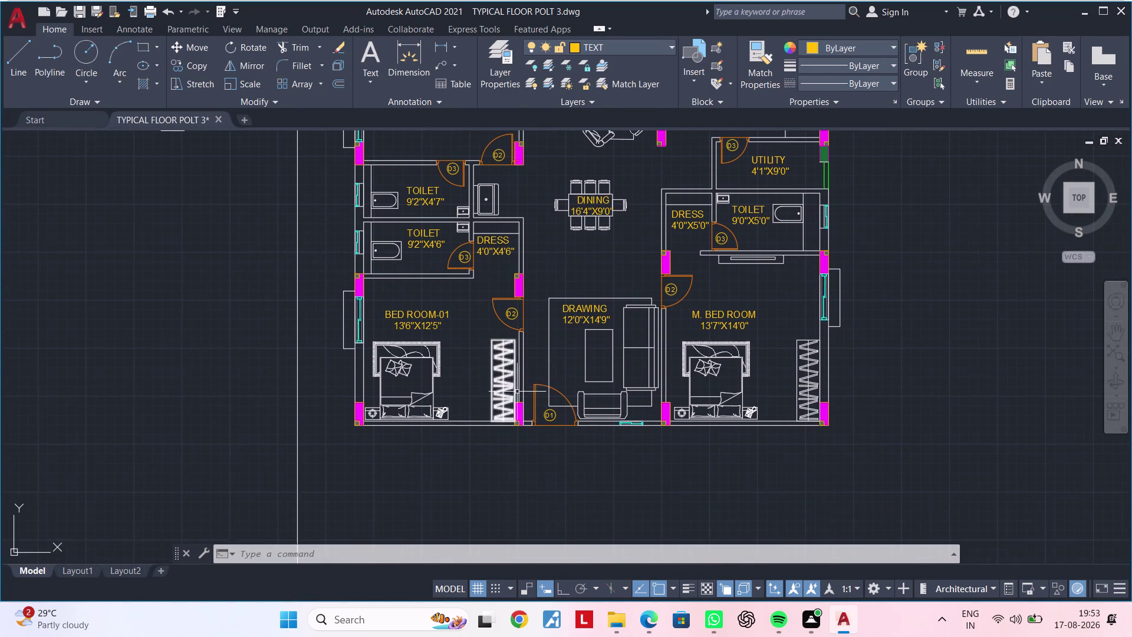
scroll(up, 3)
scroll(up, 3)
Copy BED ROOM-01's D2 door tag to below the drawing room's front window.
middle_drag(536, 390, 553, 504)
scroll(down, 3)
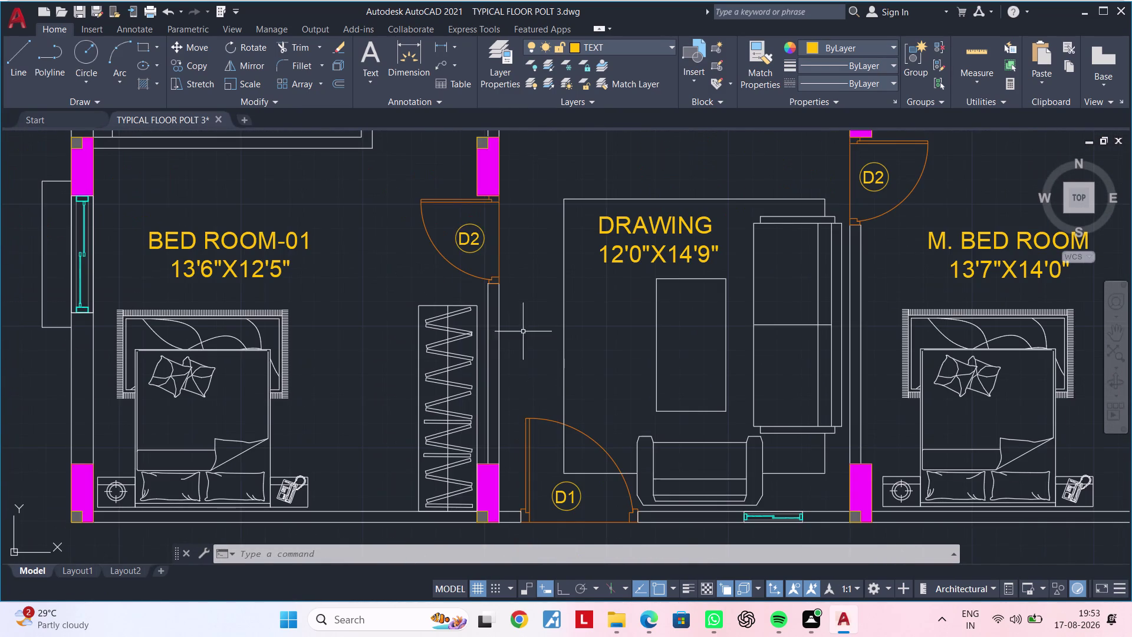
click(470, 231)
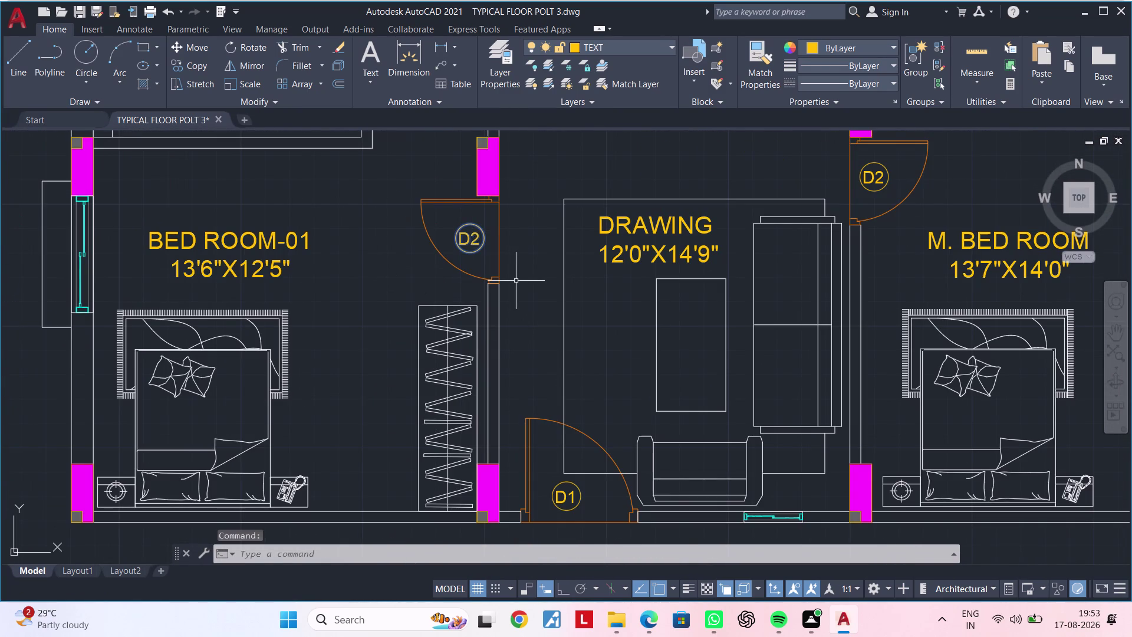
key(c)
text(O)
key(space)
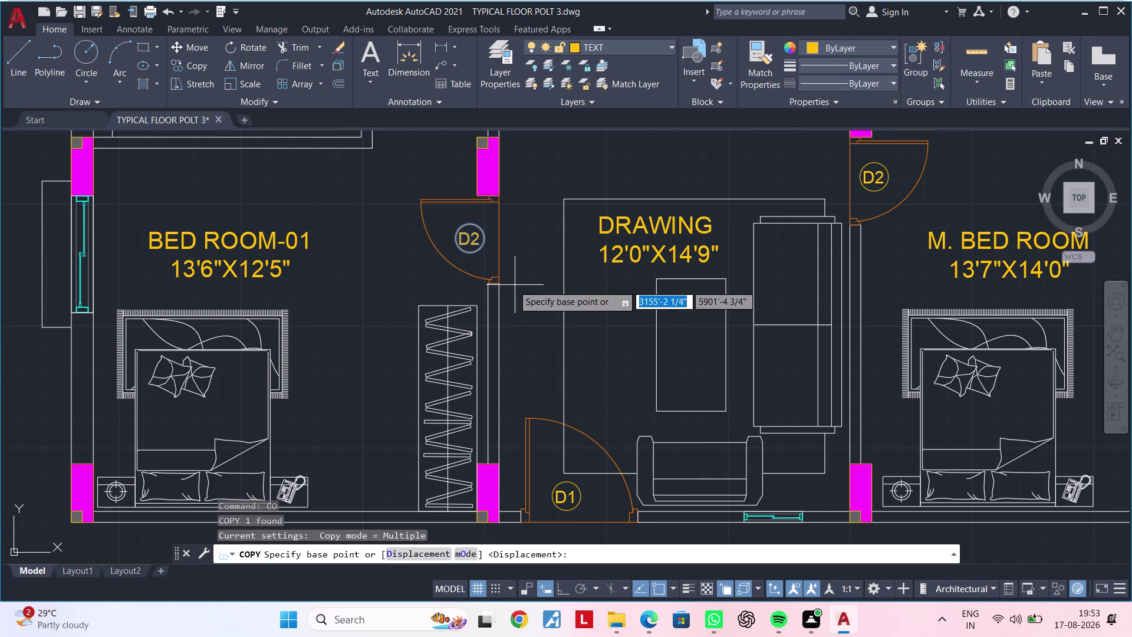
drag(480, 244, 479, 254)
middle_drag(479, 401, 514, 212)
scroll(down, 3)
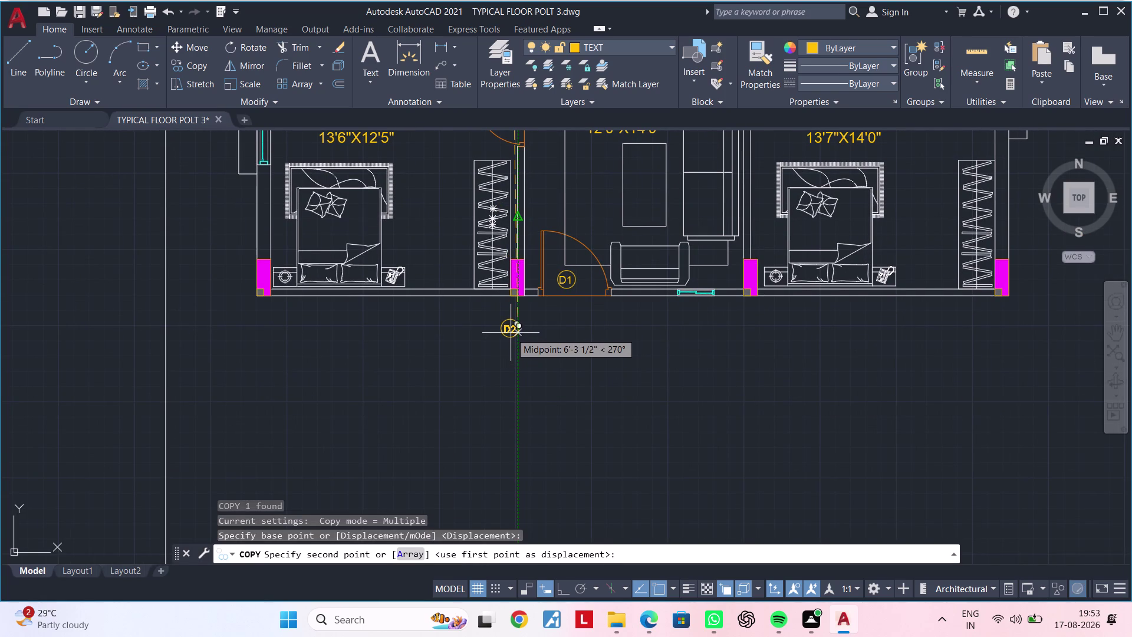
scroll(up, 3)
scroll(up, 3)
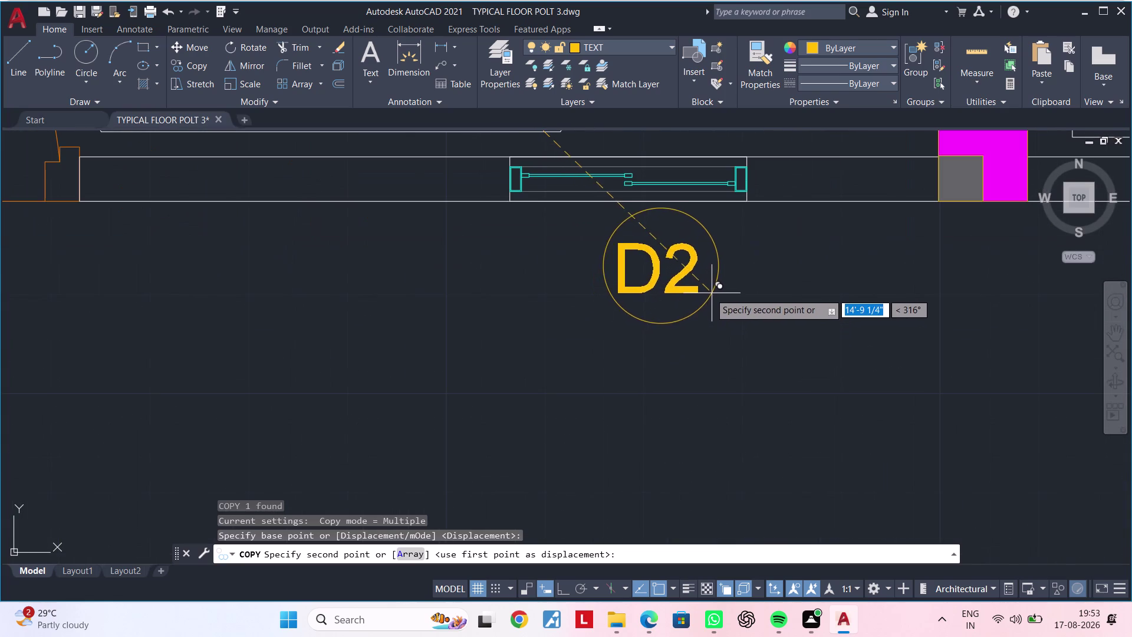
click(691, 297)
key(Escape)
key(Escape)
key(Escape)
Explode the copied tag and change its text from D2 to V.
click(693, 296)
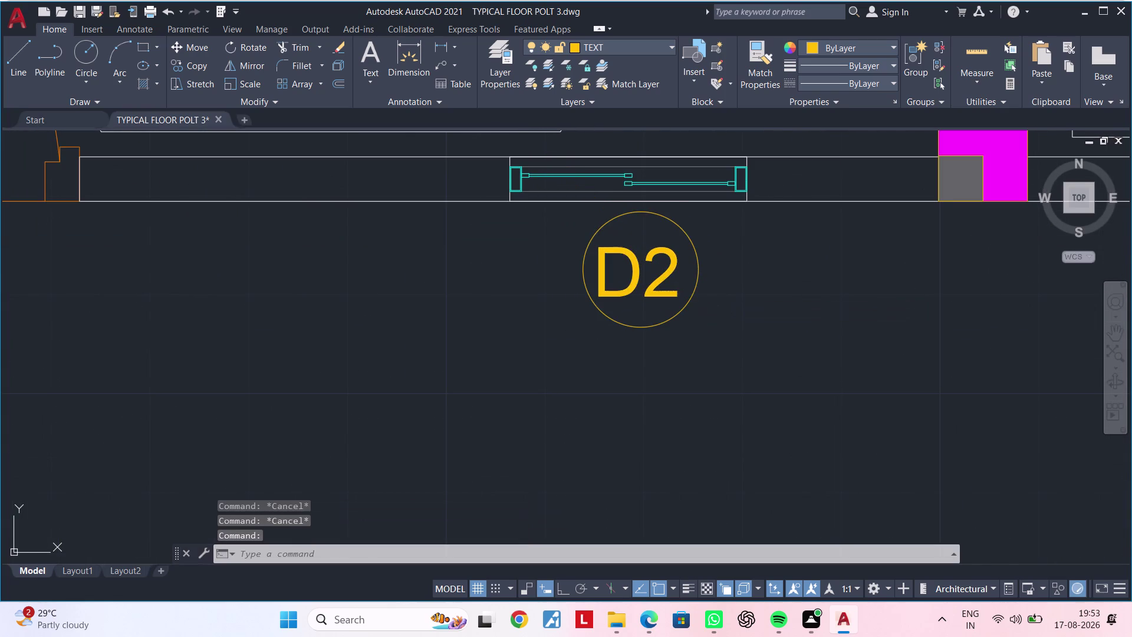
text(X)
key(space)
double_click(678, 286)
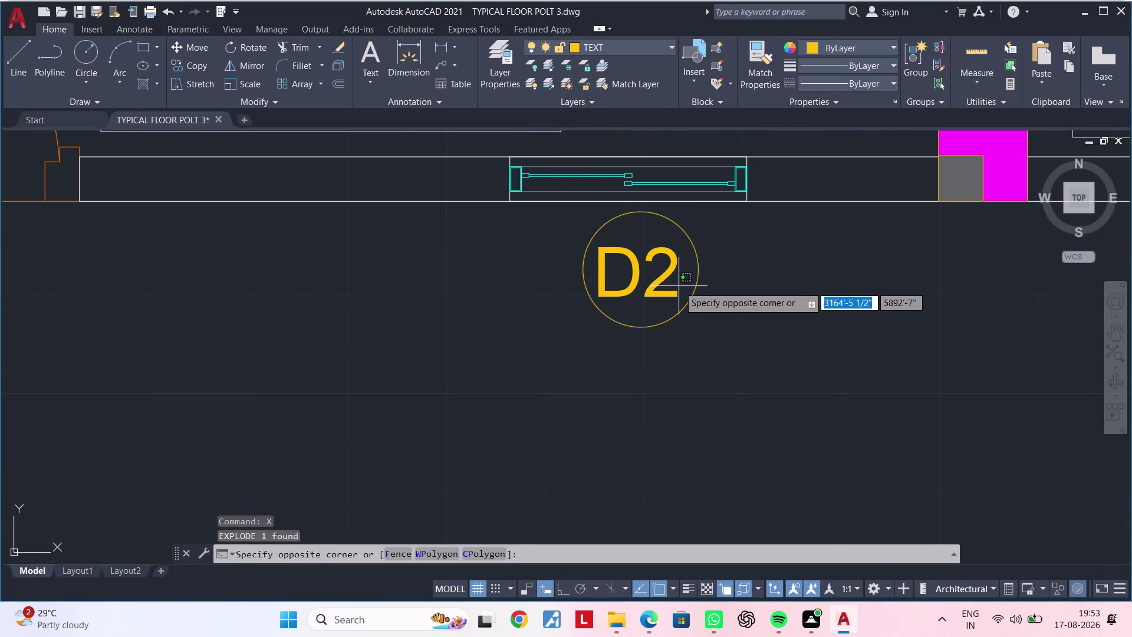
click(678, 271)
double_click(671, 272)
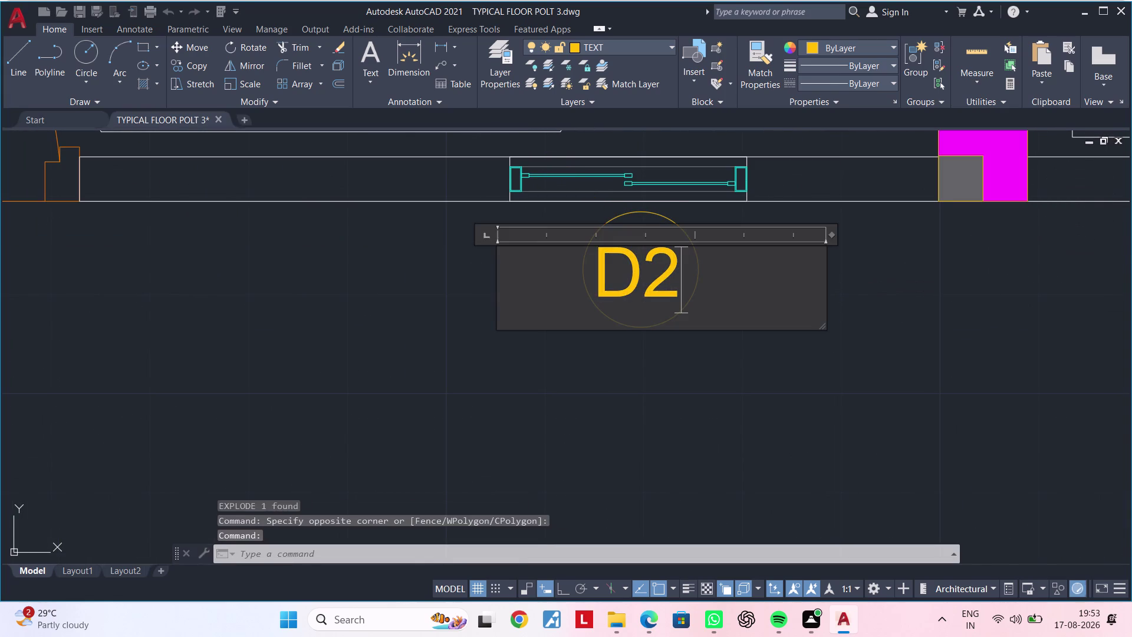
key(BackSpace)
key(BackSpace)
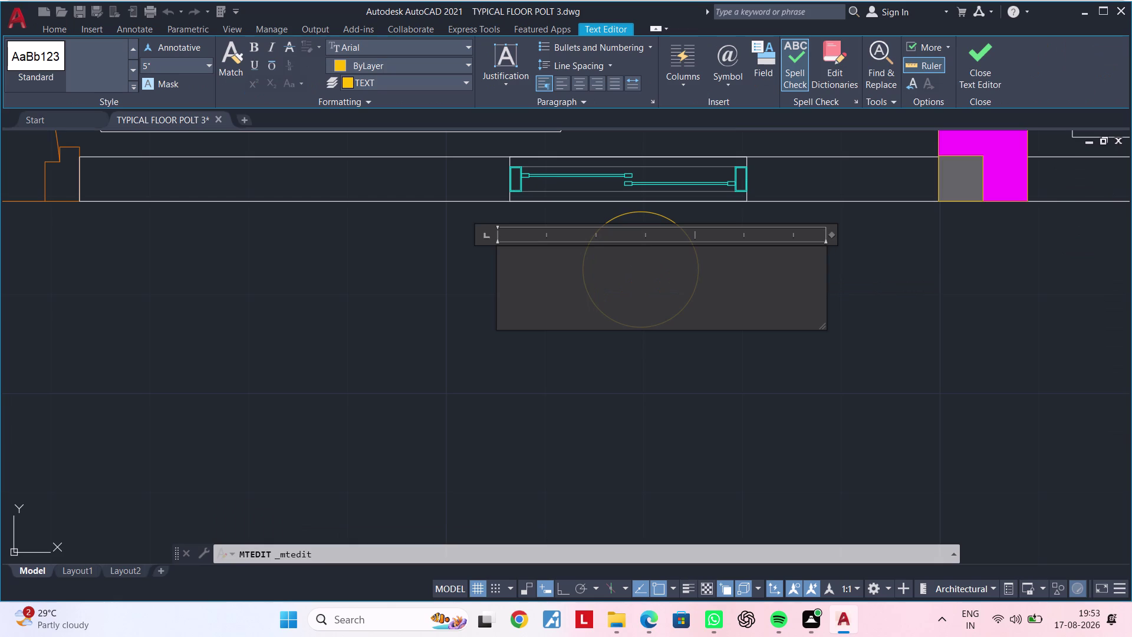
key(space)
text(V)
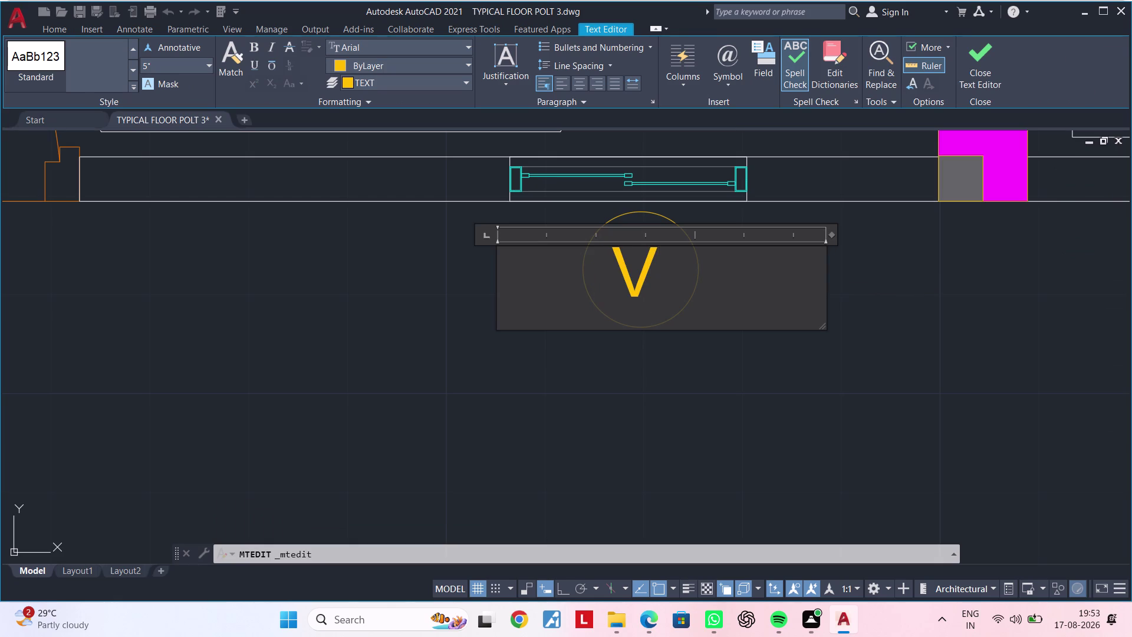
click(828, 370)
scroll(down, 3)
scroll(down, 3)
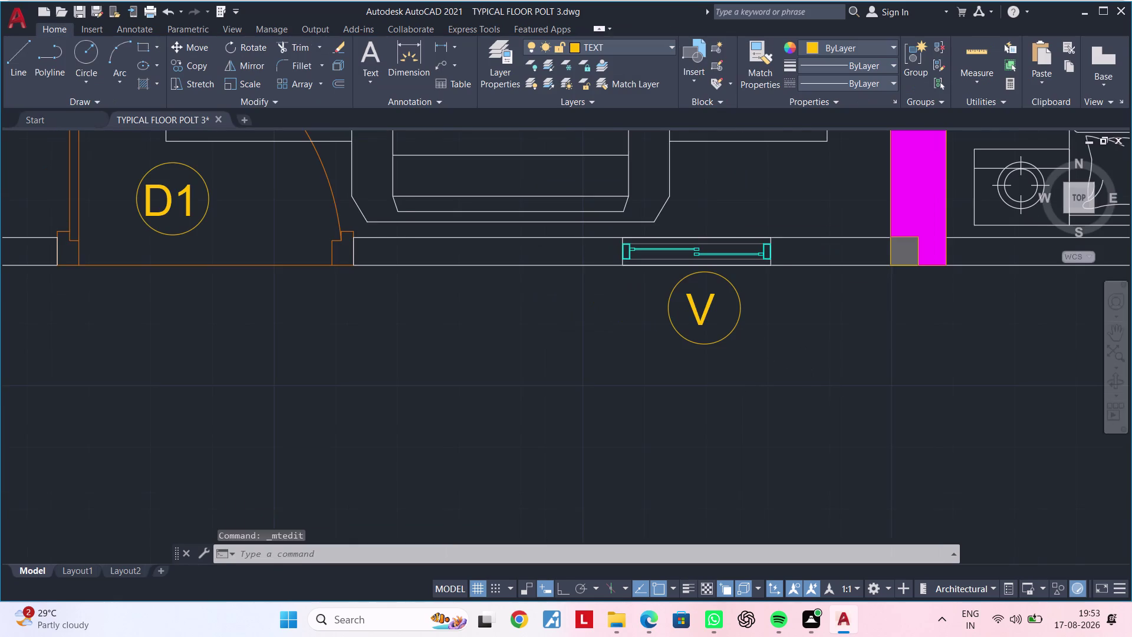
Select the V tag with its circle and start copying it from a base point.
scroll(down, 3)
middle_drag(735, 364, 556, 387)
scroll(up, 3)
click(534, 338)
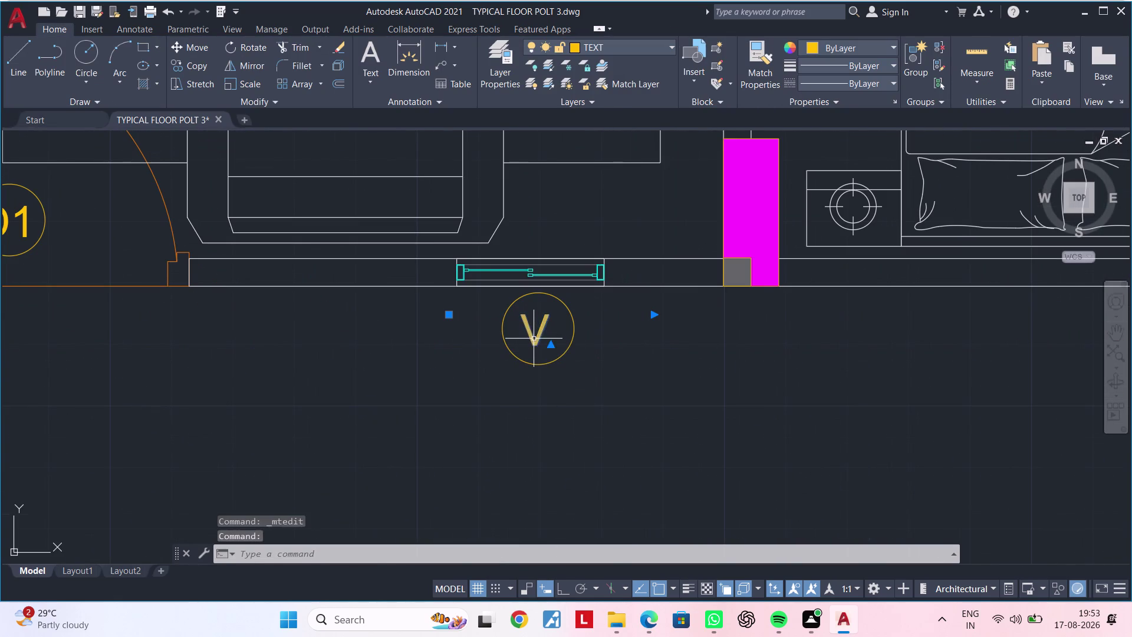
click(539, 364)
scroll(down, 3)
middle_drag(624, 368, 588, 379)
key(c)
key(o)
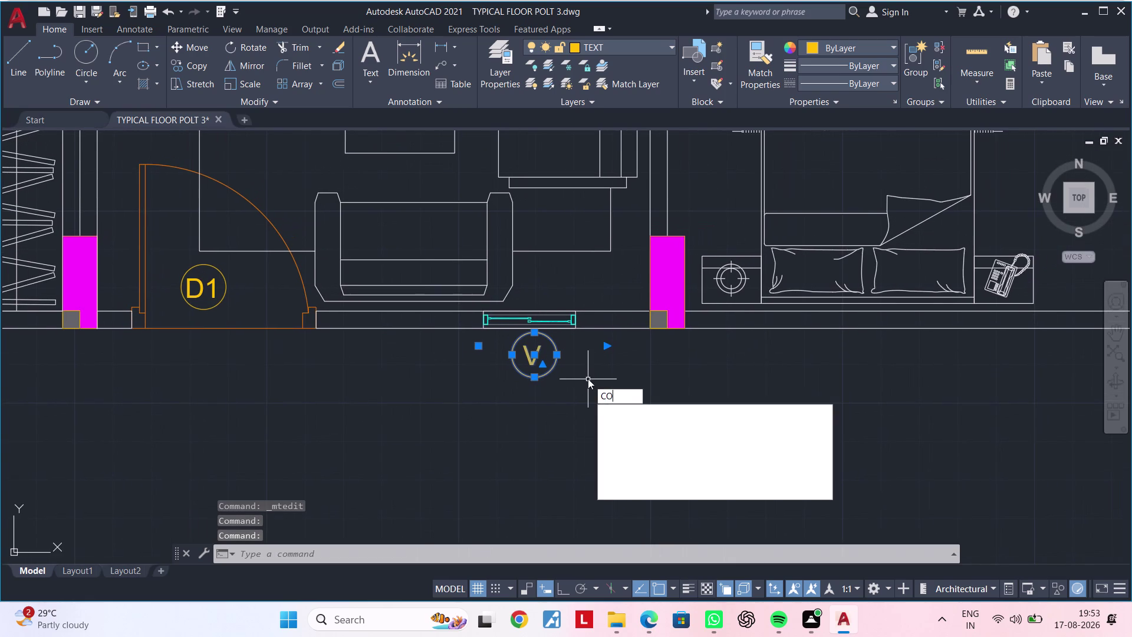
key(space)
click(542, 363)
Place V tag copies beside the toilet windows in both units.
scroll(down, 3)
middle_drag(749, 373, 571, 418)
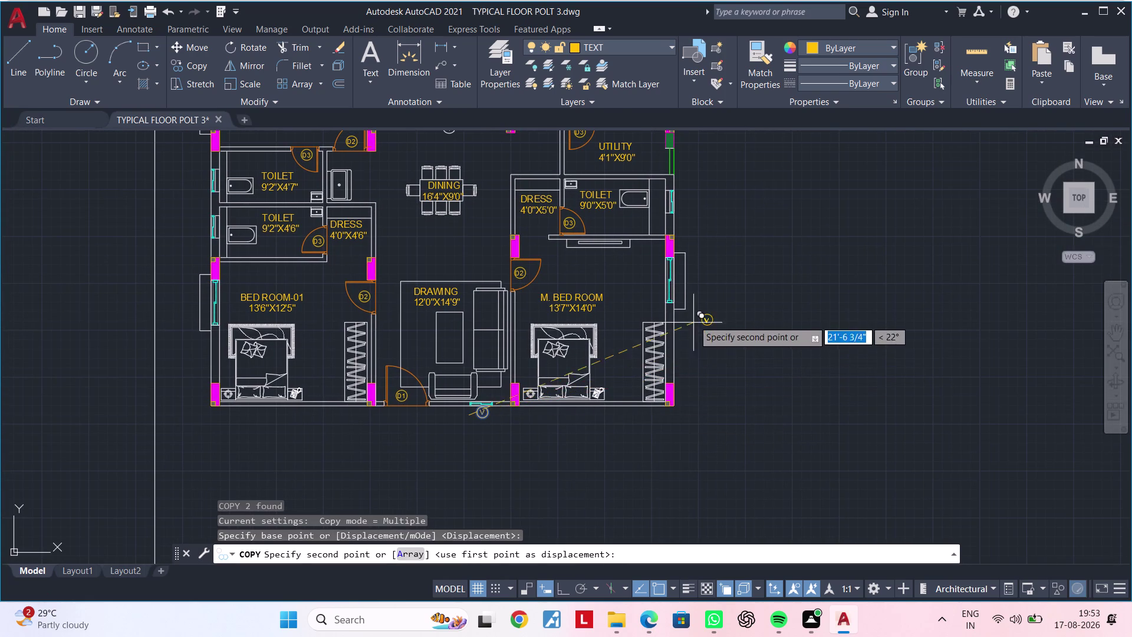
middle_drag(698, 259, 694, 342)
scroll(up, 3)
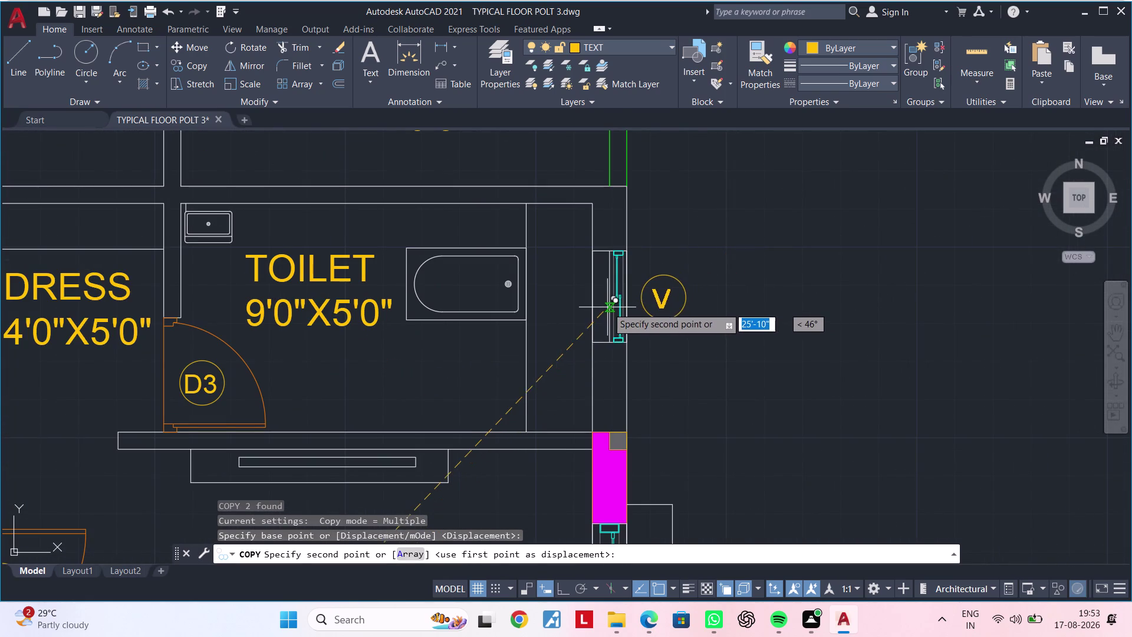
click(607, 307)
scroll(down, 3)
middle_drag(722, 343, 932, 315)
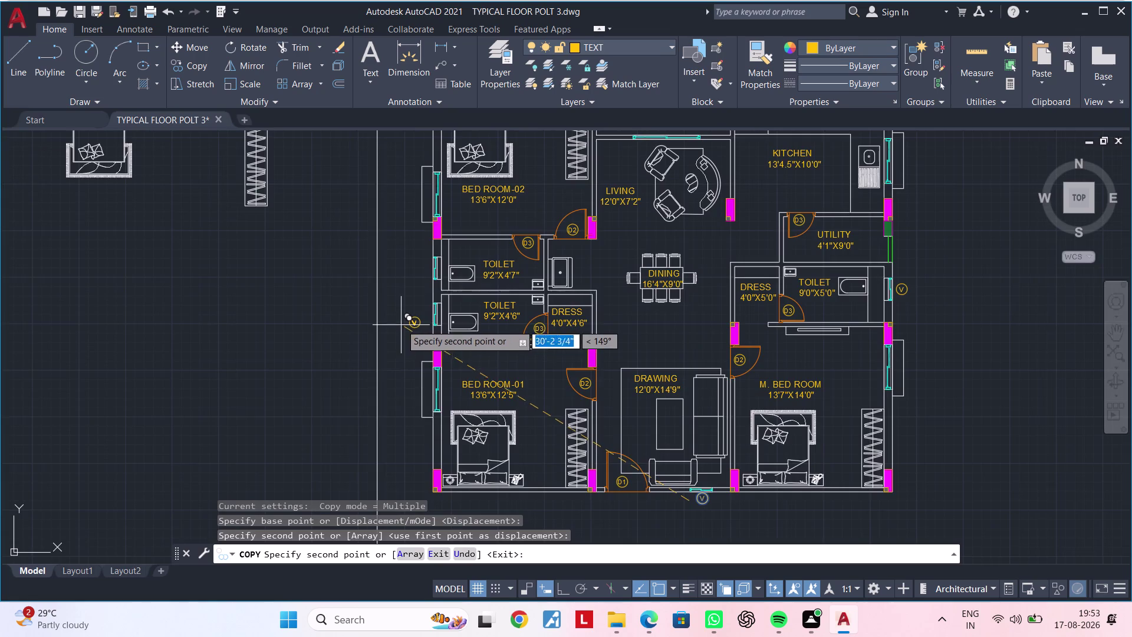
scroll(up, 3)
click(432, 298)
middle_drag(412, 213, 413, 409)
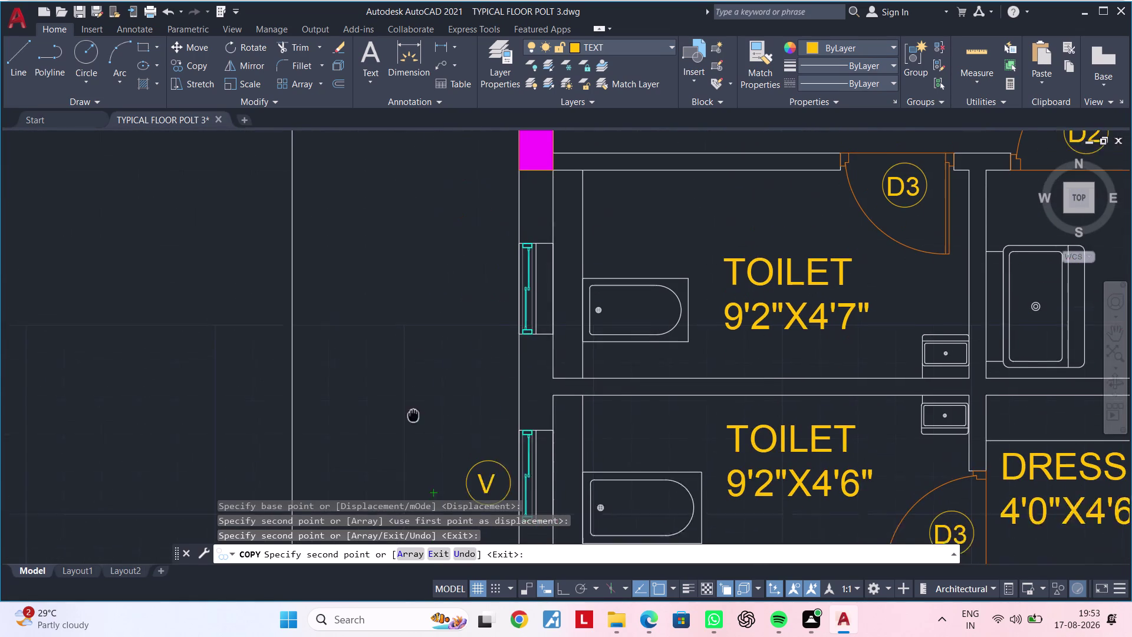
middle_drag(414, 408, 413, 421)
click(436, 314)
Place a V tag copy beside the kitchen window and end the copy.
scroll(down, 3)
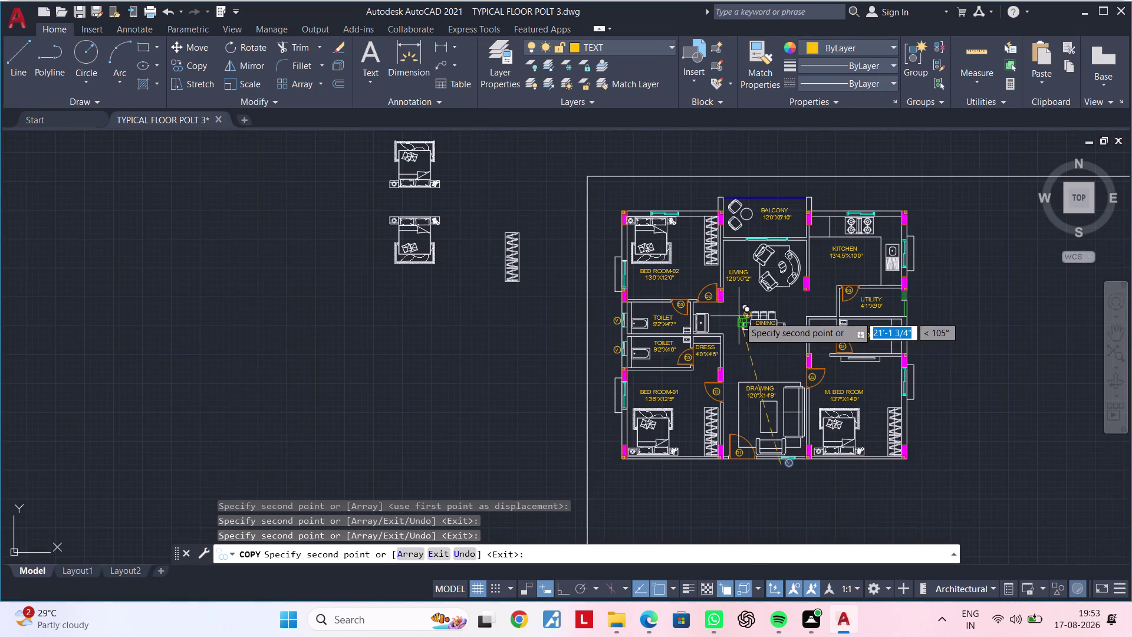
middle_drag(733, 316, 518, 331)
scroll(up, 3)
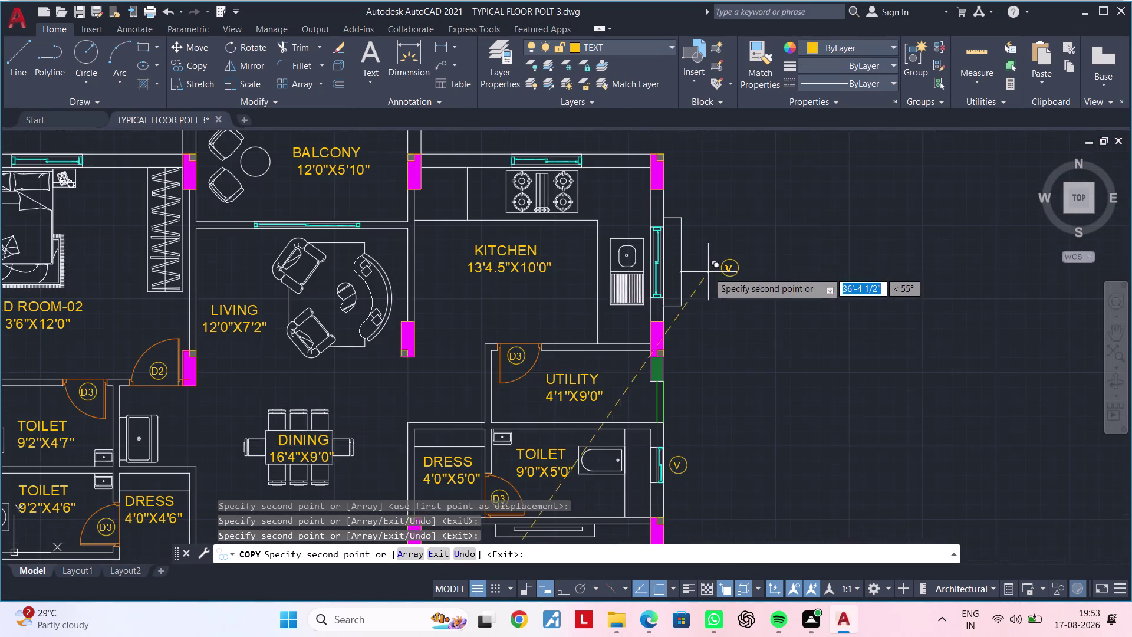
scroll(up, 3)
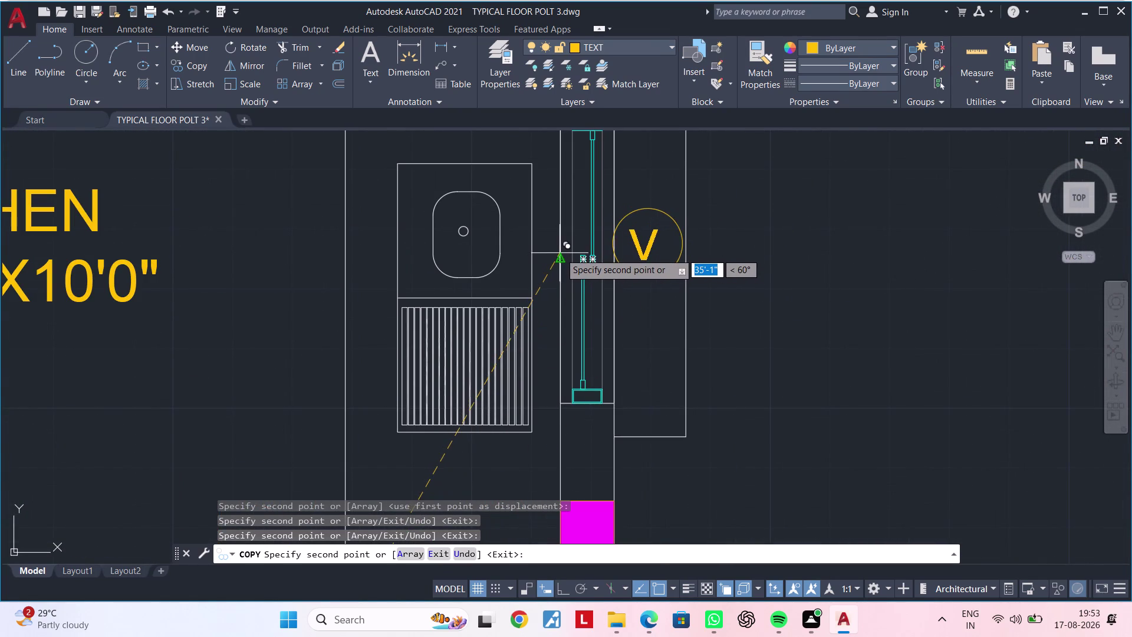
click(560, 253)
key(Escape)
key(Escape)
click(663, 243)
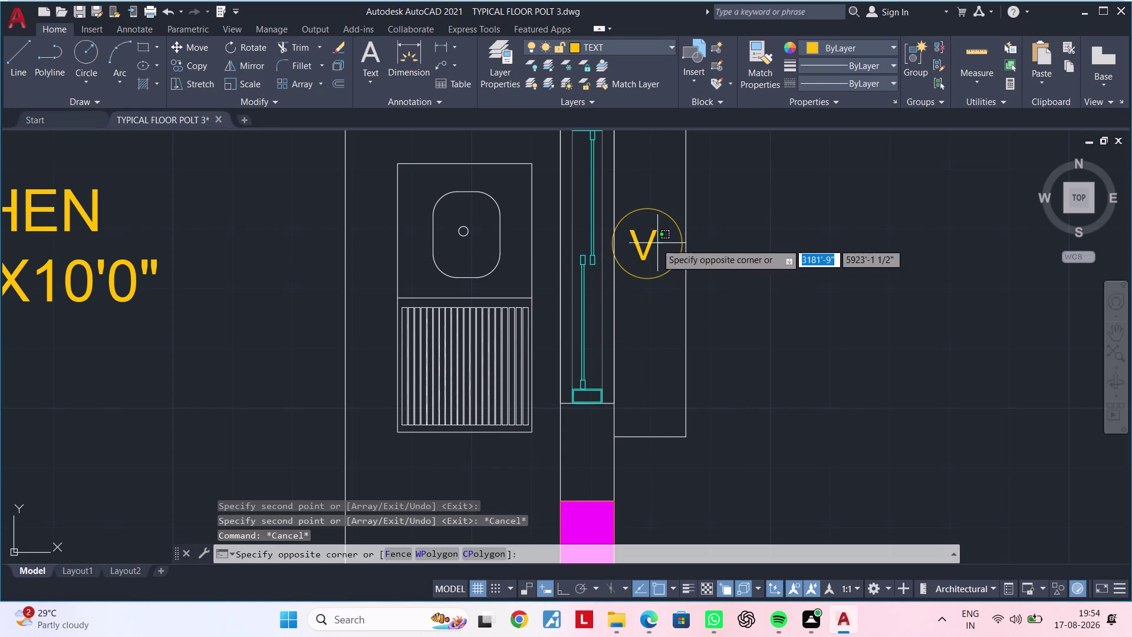
Change the kitchen window tag text from V to KW.
key(Escape)
key(Escape)
double_click(656, 243)
key(Escape)
double_click(651, 242)
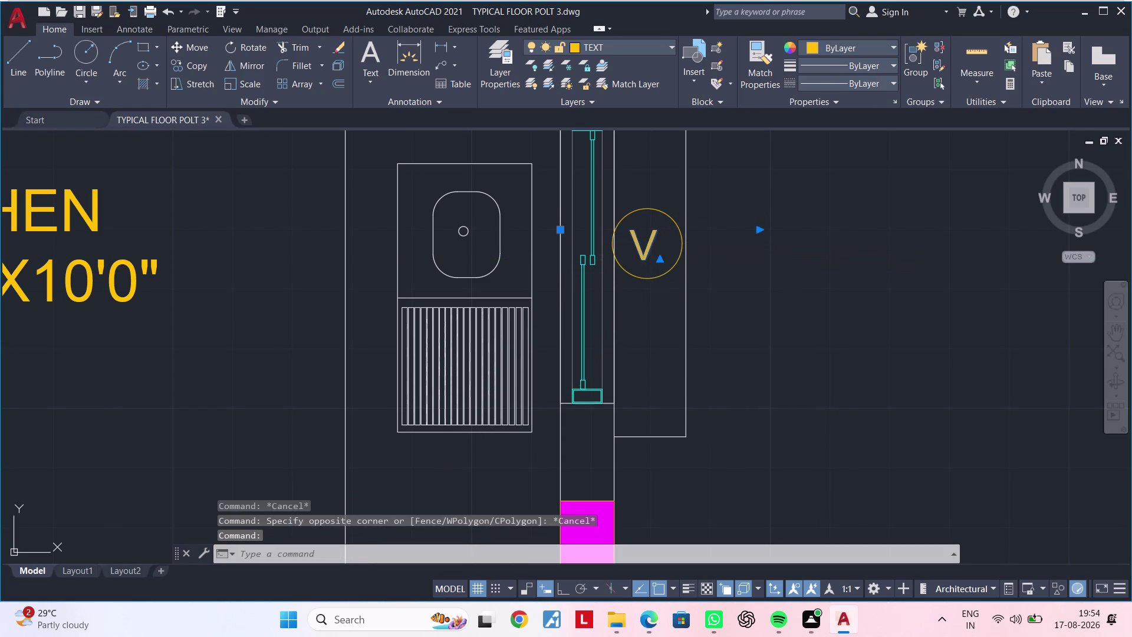
key(BackSpace)
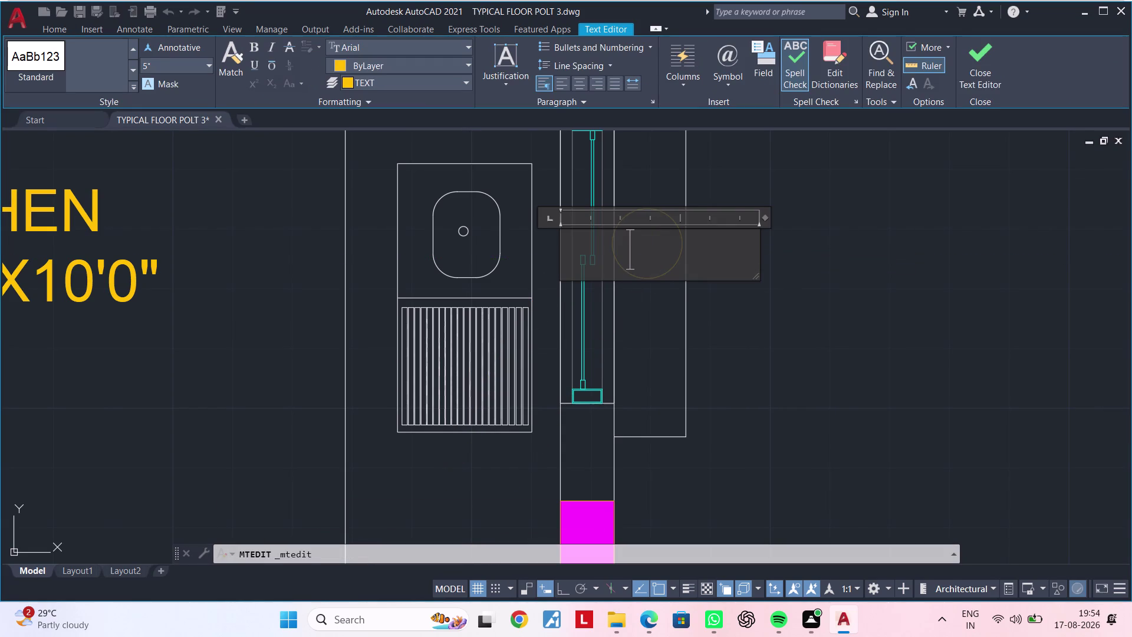
text(KW)
click(764, 309)
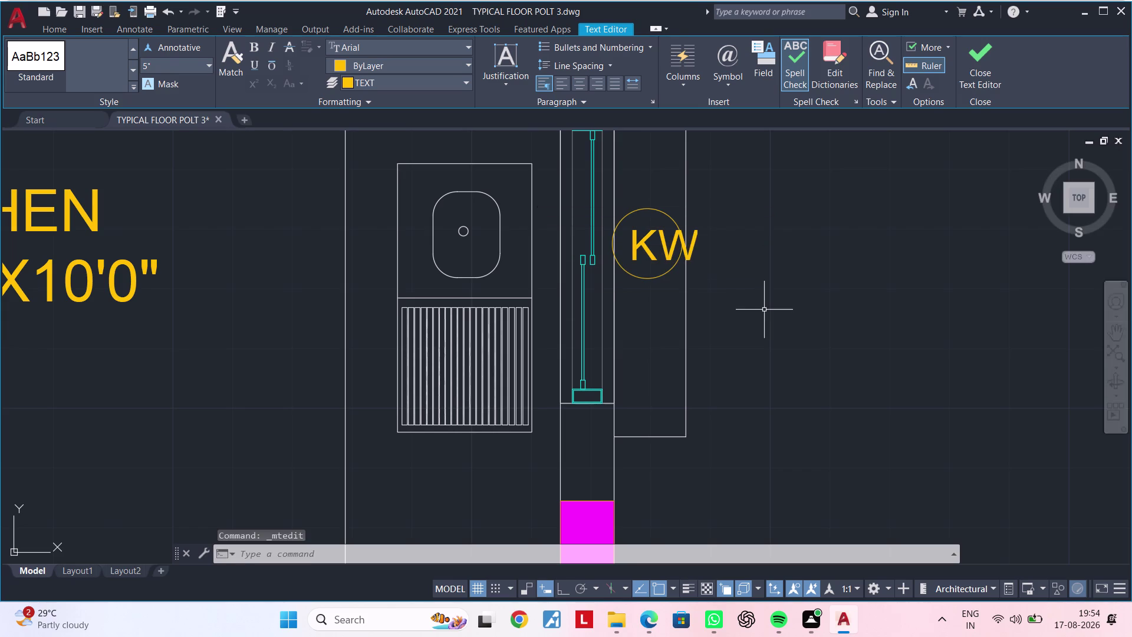
Move the KW label so it sits centred inside its circle.
click(664, 243)
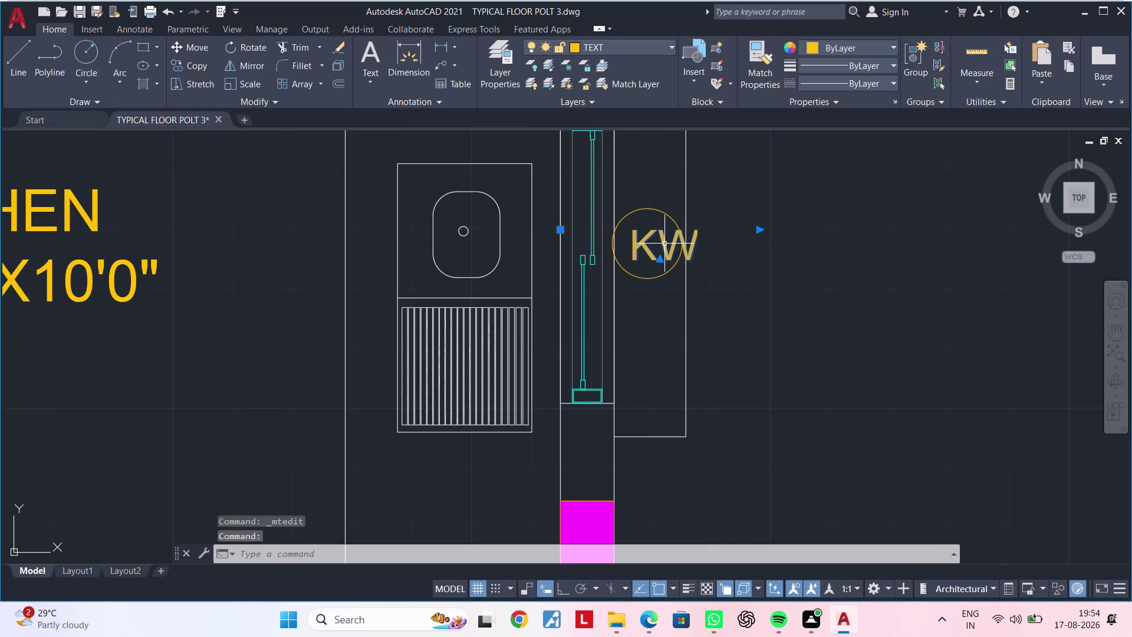
key(m)
key(space)
click(664, 241)
click(649, 241)
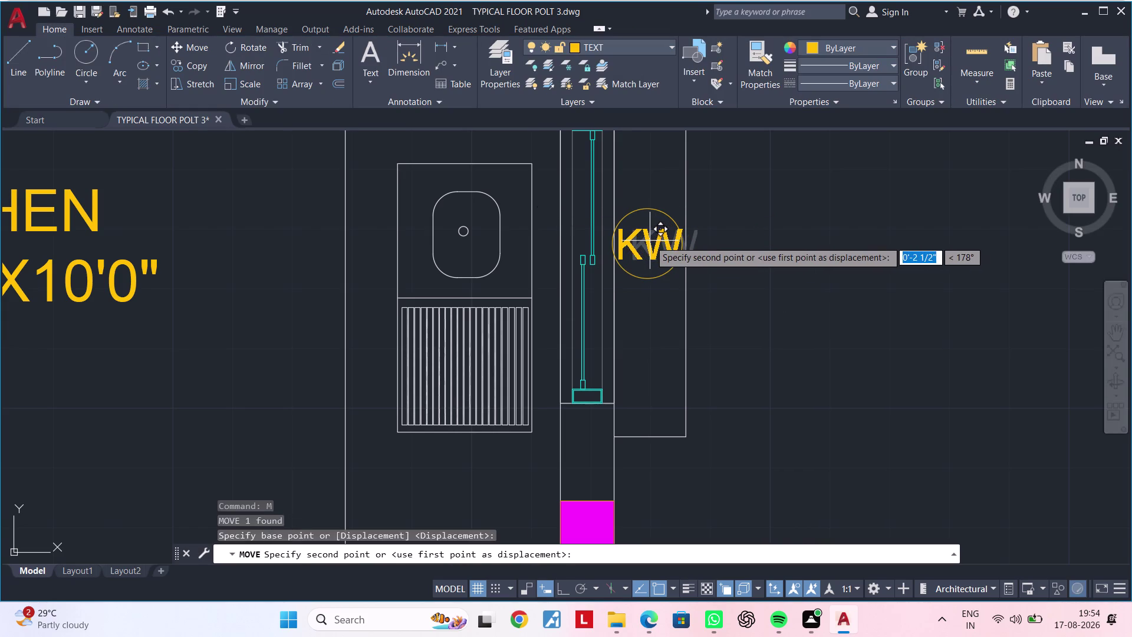
scroll(down, 3)
middle_drag(673, 283, 817, 219)
scroll(down, 3)
middle_drag(844, 287, 779, 232)
middle_drag(844, 386, 844, 386)
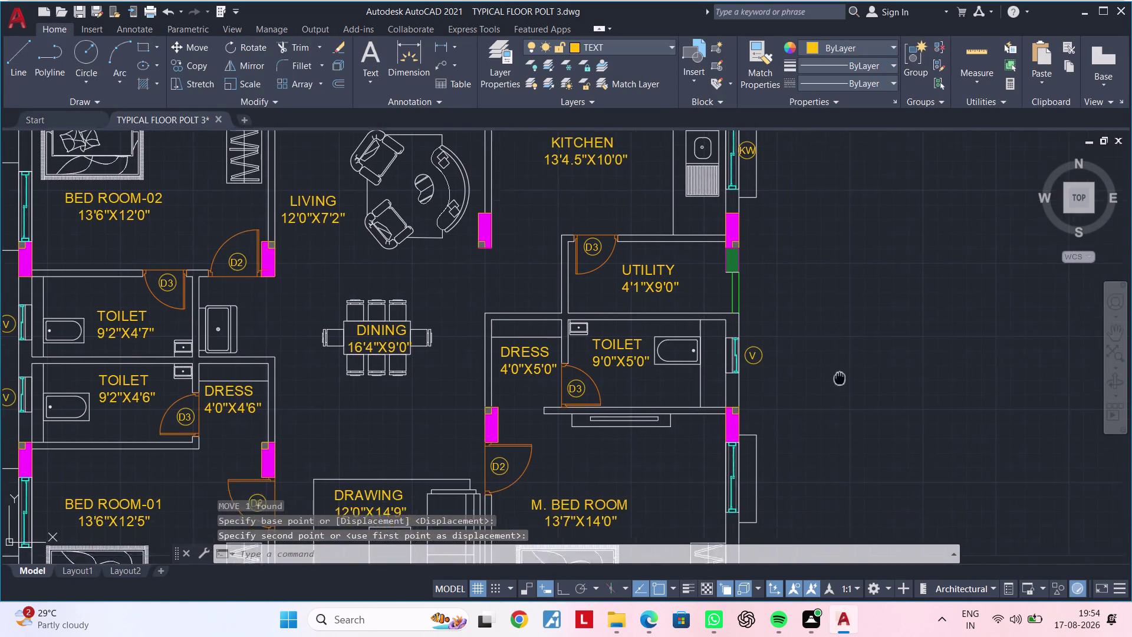
Copy the toilet's V tag and circle beside the master bedroom window.
middle_drag(843, 386, 815, 263)
middle_drag(803, 331, 816, 305)
middle_drag(779, 287, 778, 457)
scroll(up, 3)
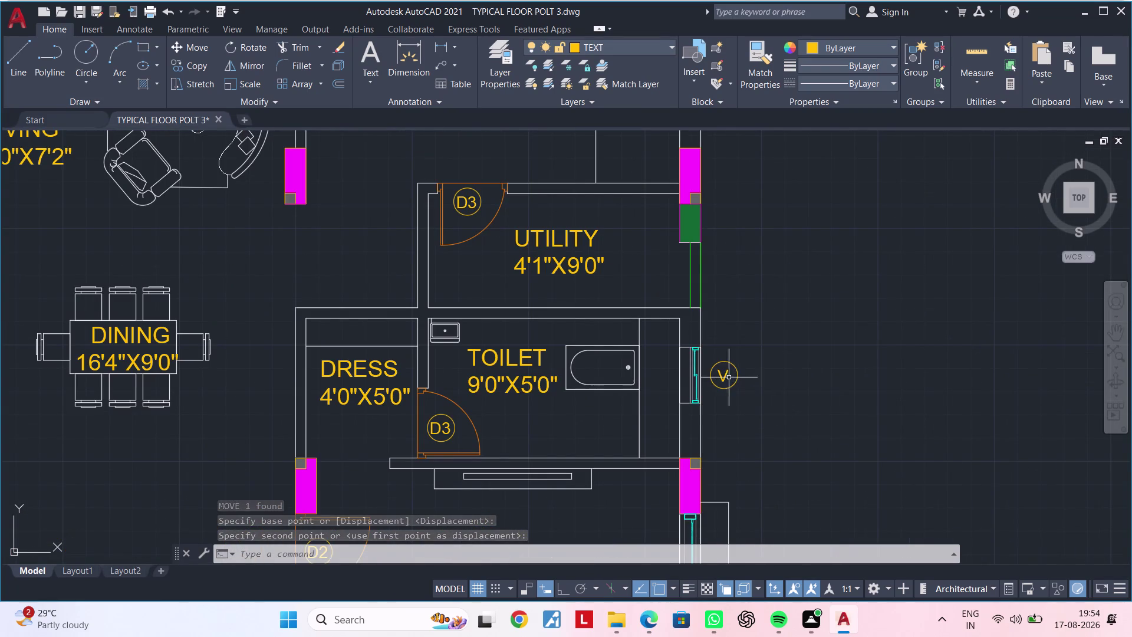
click(713, 354)
click(768, 409)
click(767, 349)
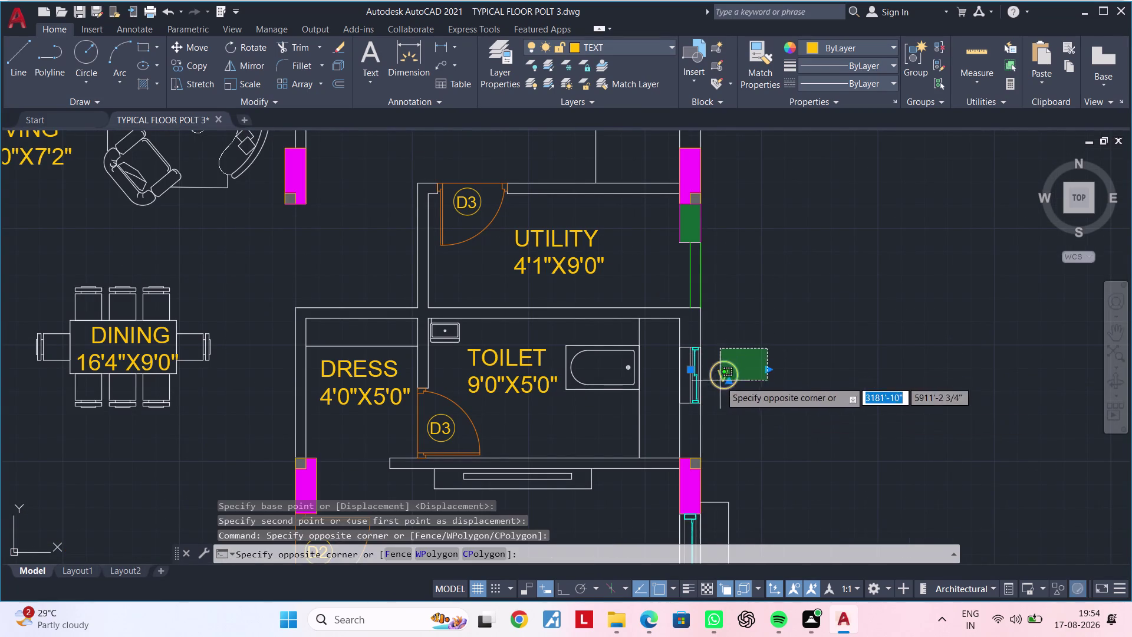
click(715, 392)
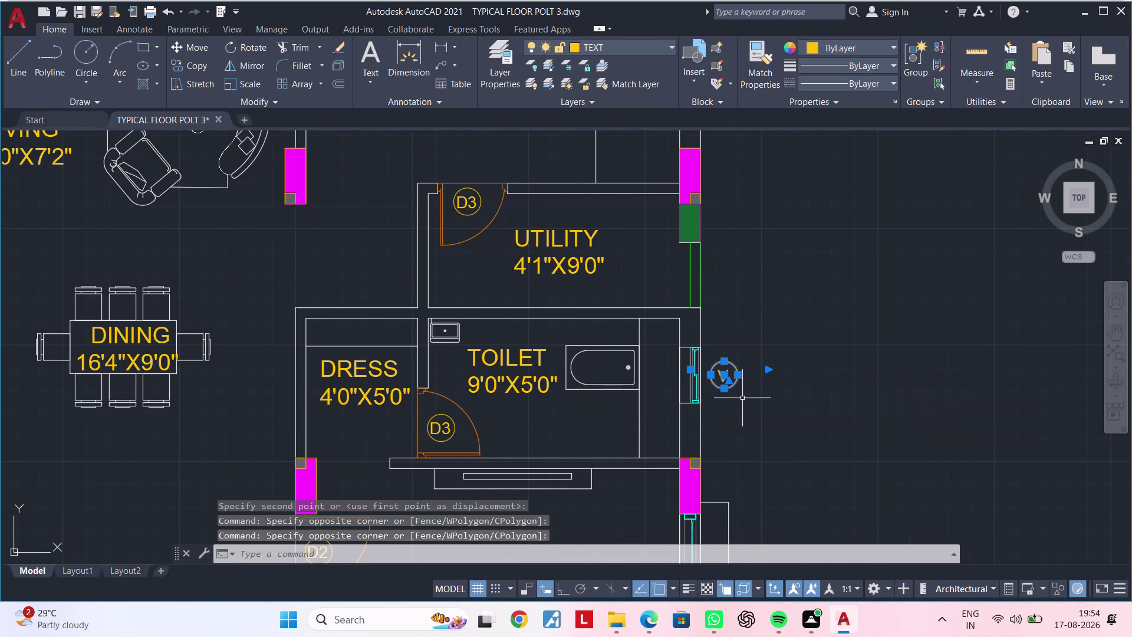
key(c)
text(O)
key(space)
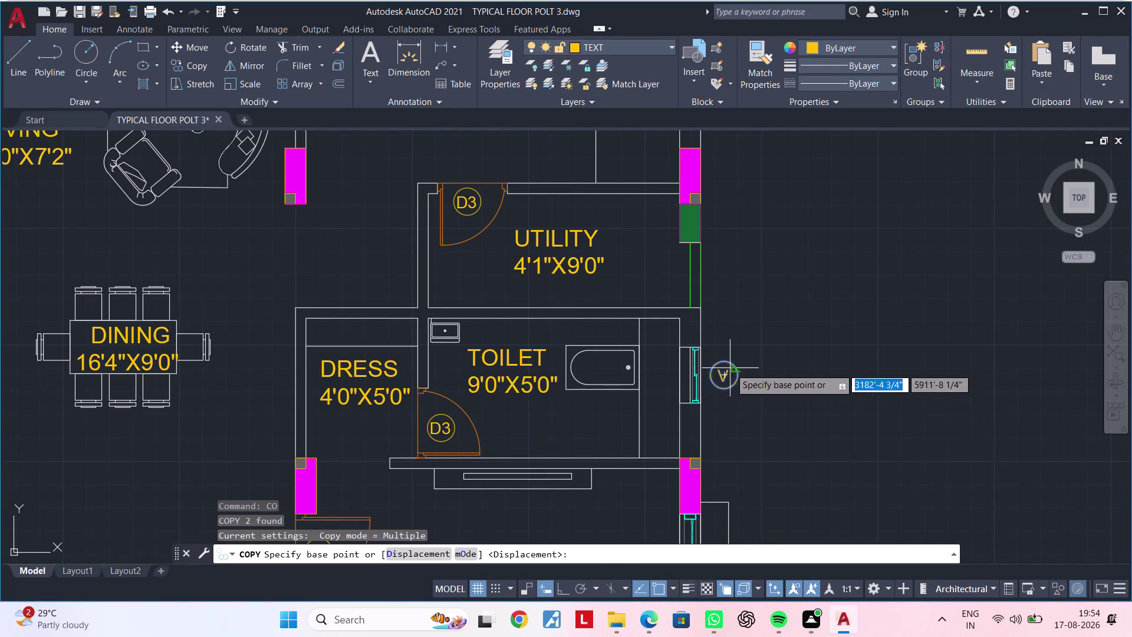
click(729, 368)
middle_drag(744, 492, 743, 340)
scroll(up, 3)
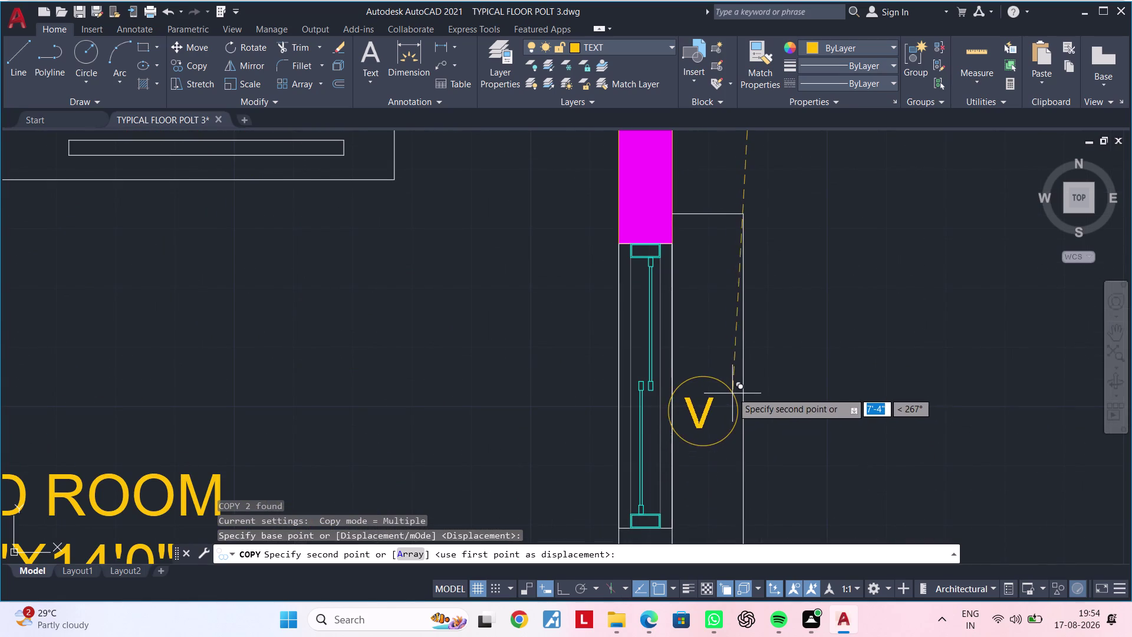
click(738, 386)
key(Escape)
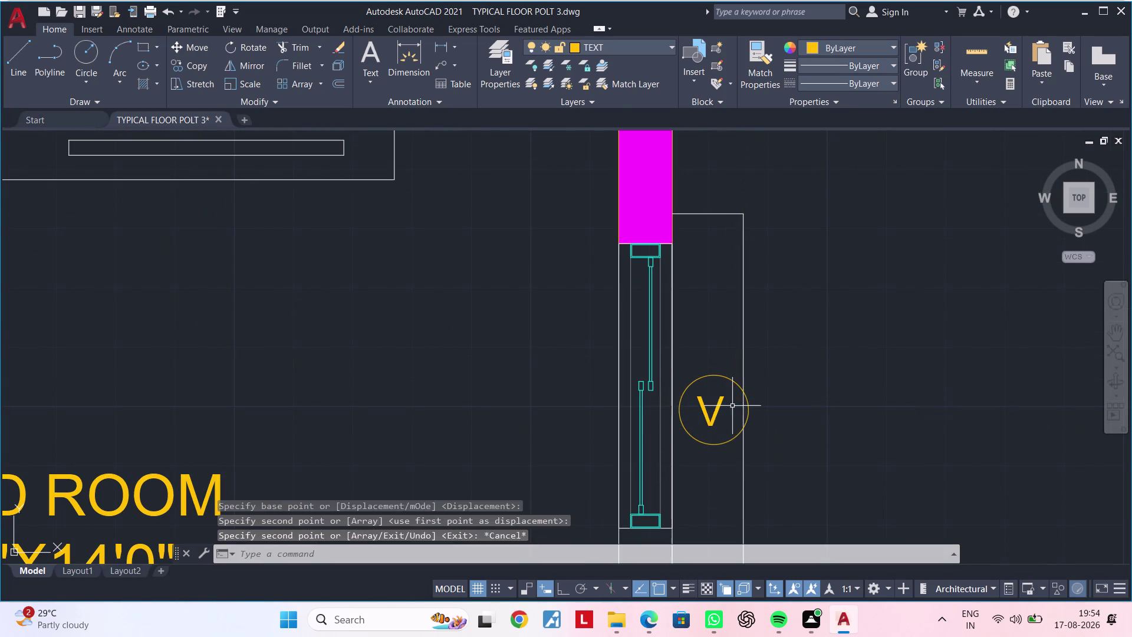
key(Escape)
Change the copied tag's text from V to W5.
scroll(up, 3)
double_click(710, 403)
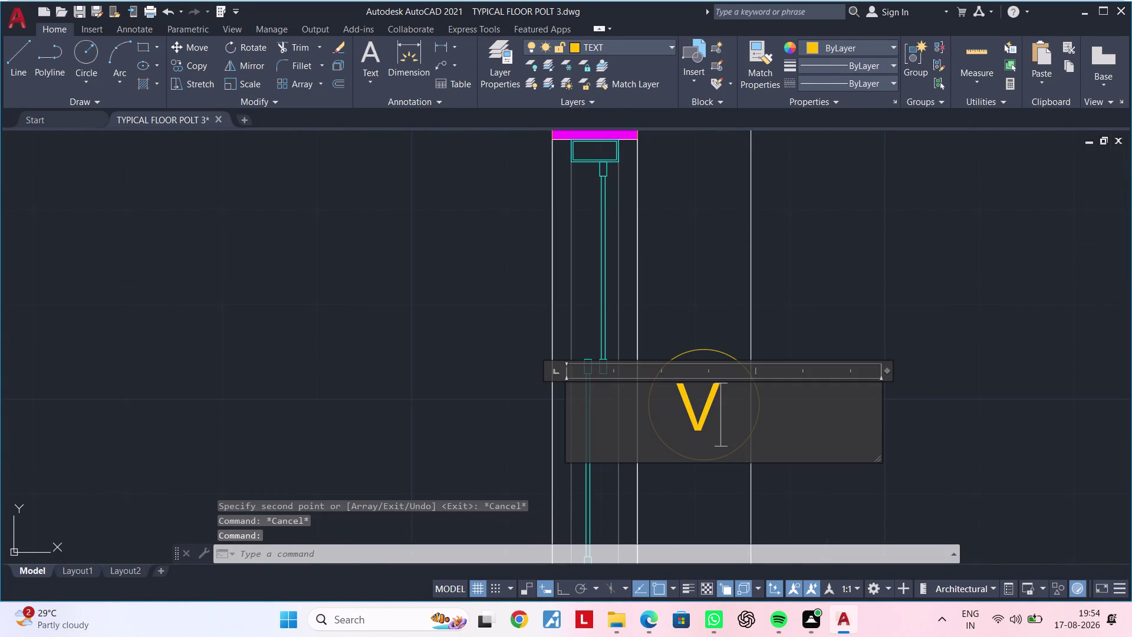
key(BackSpace)
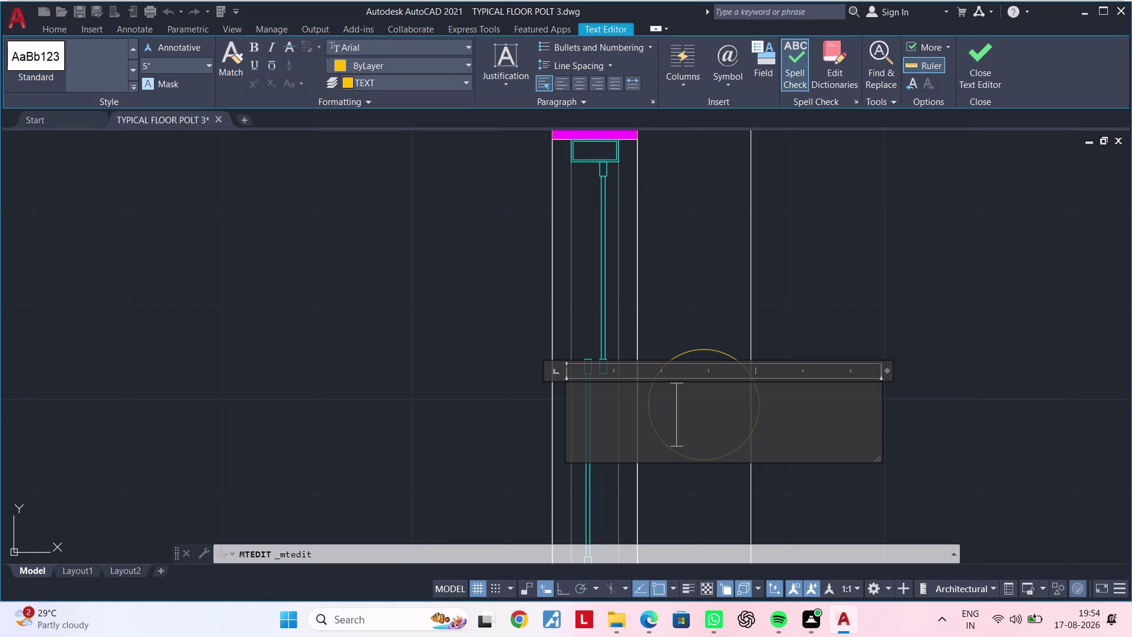
text(W5)
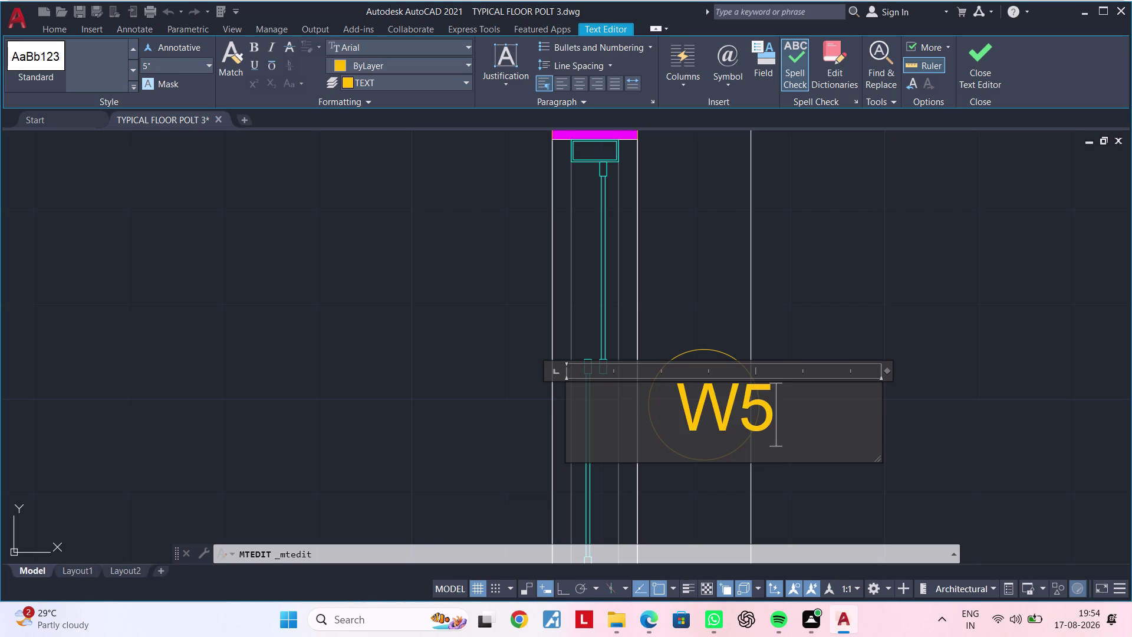
click(714, 495)
Move the W5 label to centre it in its circle.
click(732, 408)
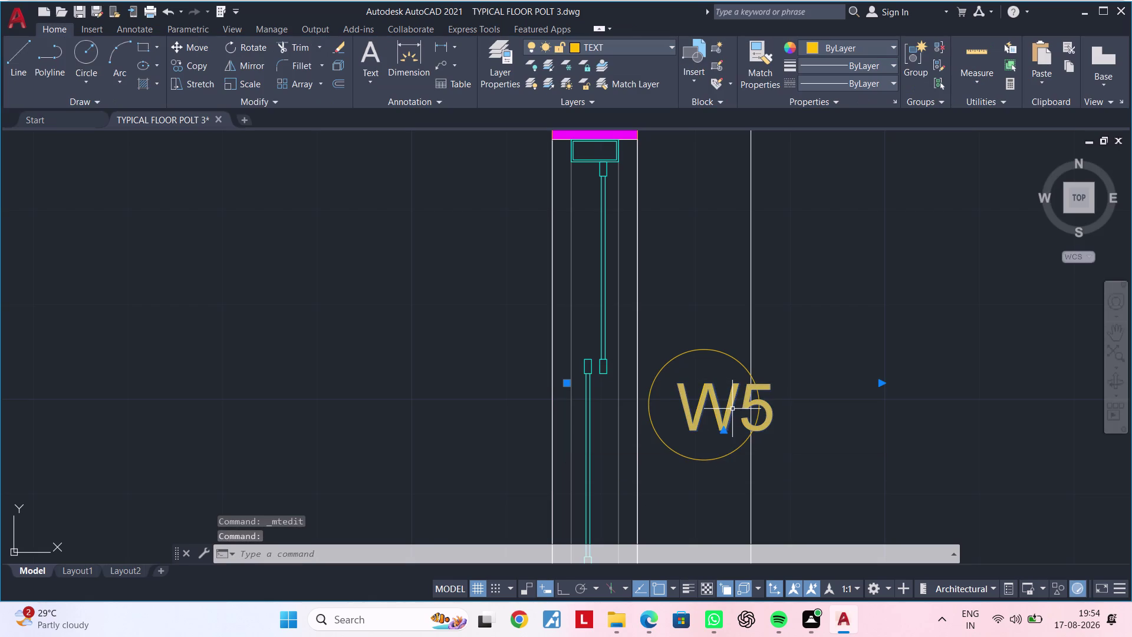
text(M)
key(space)
double_click(732, 408)
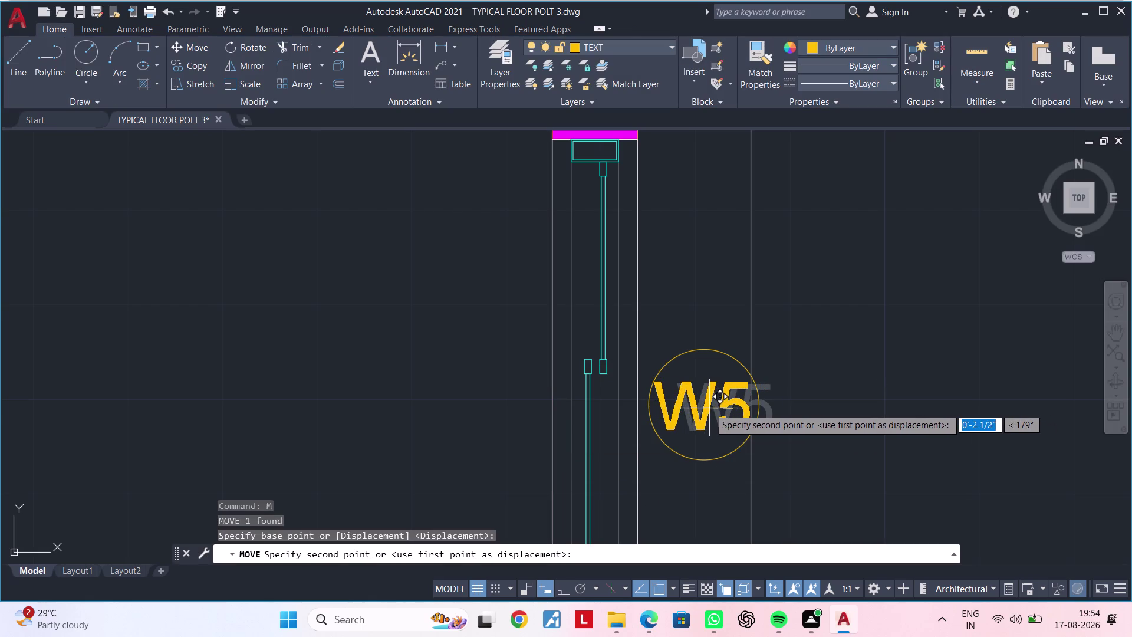
click(706, 408)
key(Escape)
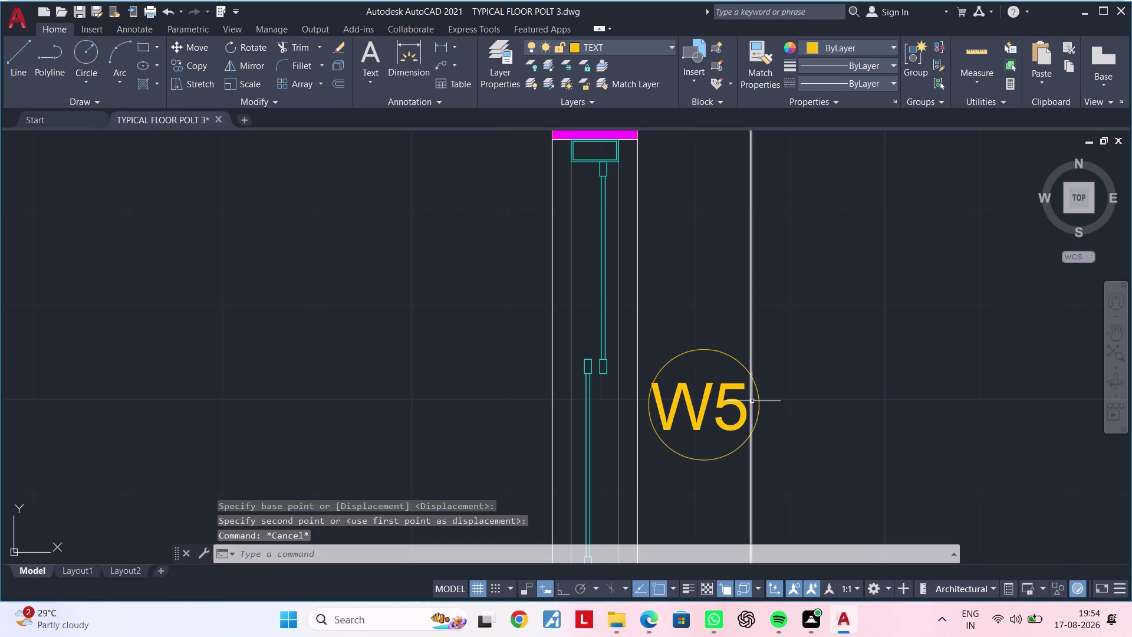
Enlarge the tag circle by its quadrant grip so W5 fits inside.
click(760, 400)
click(761, 403)
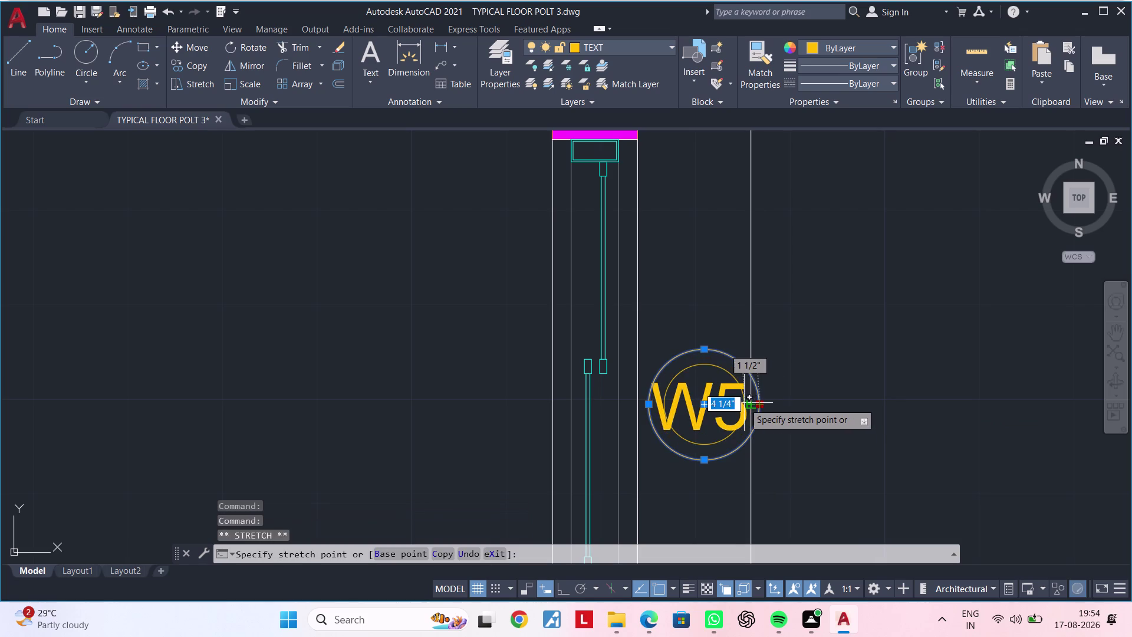
scroll(up, 3)
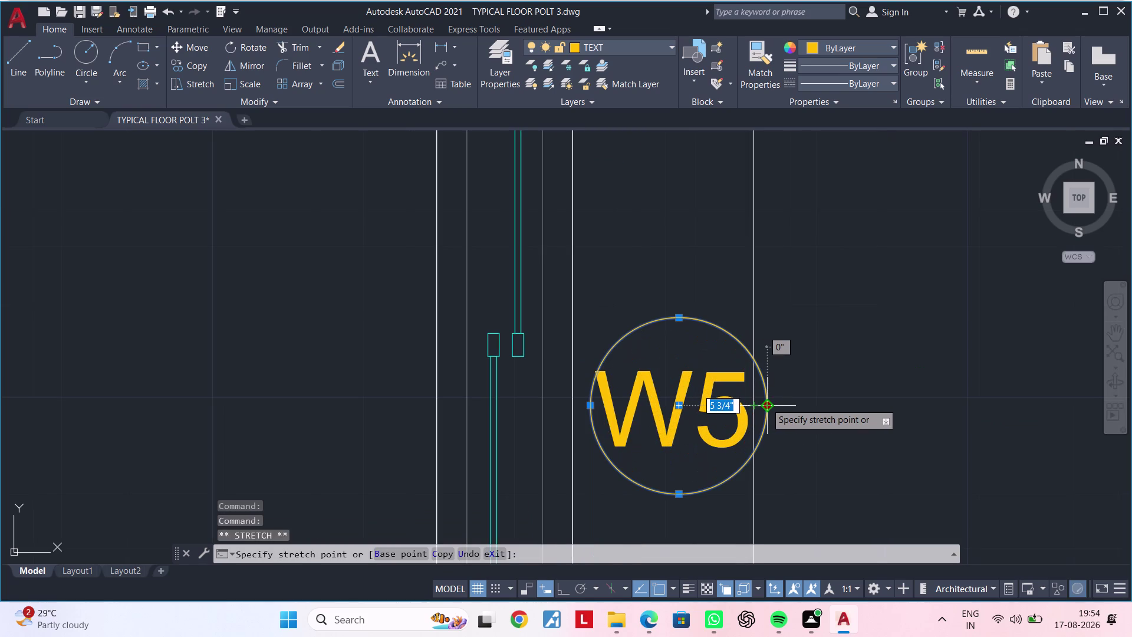
key(Escape)
scroll(down, 3)
scroll(down, 3)
key(Escape)
middle_drag(797, 427, 834, 388)
scroll(up, 3)
click(803, 360)
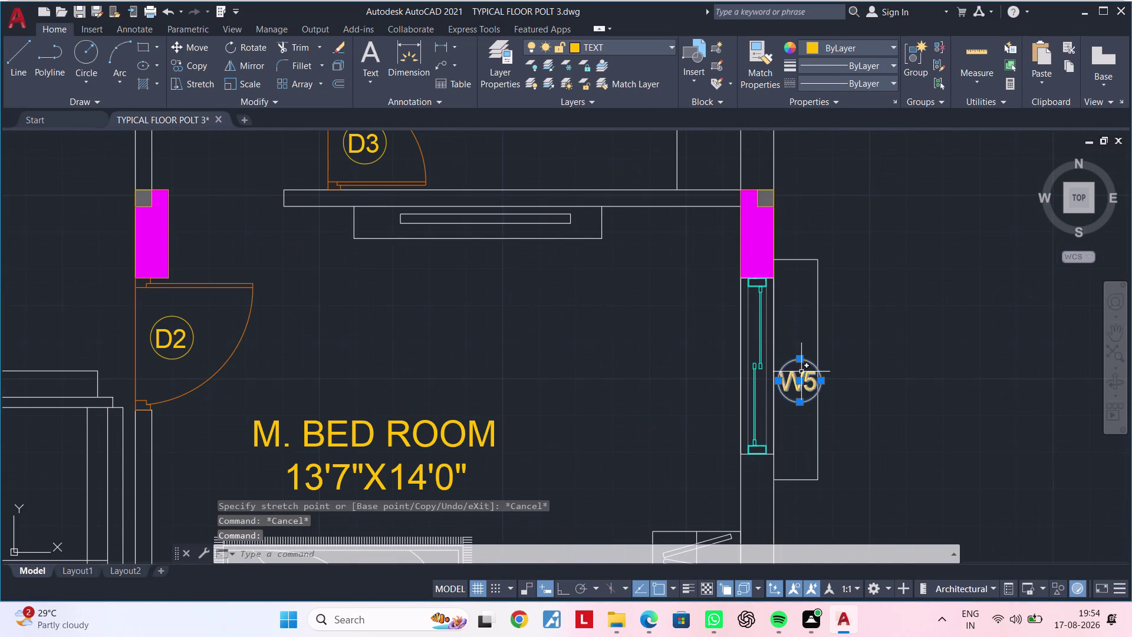
click(801, 371)
Copy the W5 tag to the Bed Room-01 window and a nearby window opening.
text(CO)
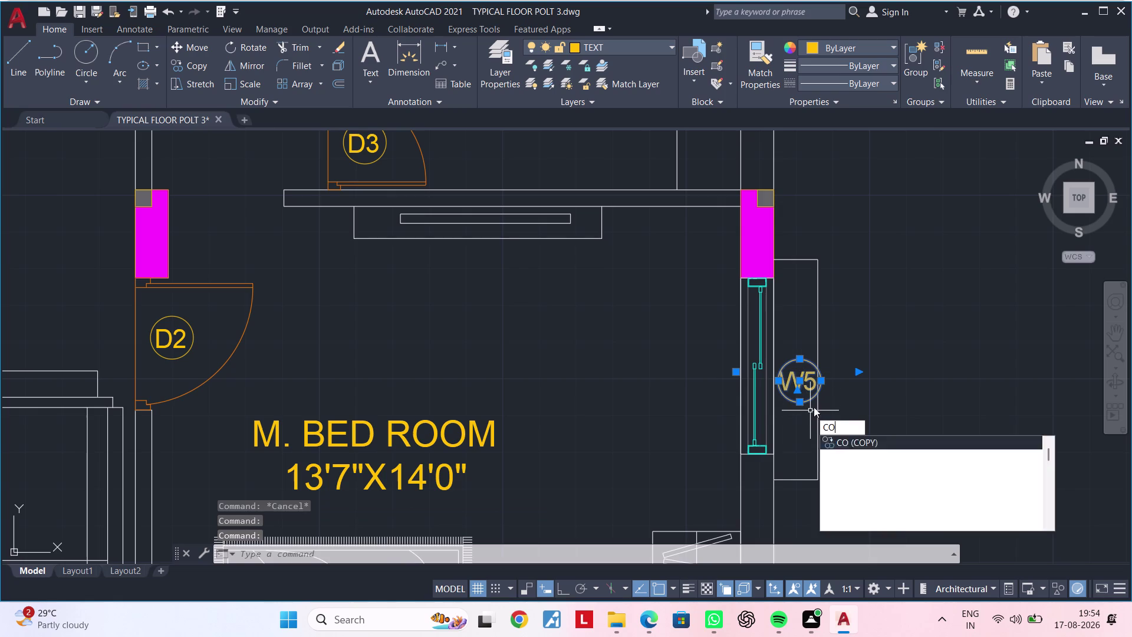
key(space)
click(811, 385)
scroll(down, 3)
middle_drag(682, 434, 1131, 331)
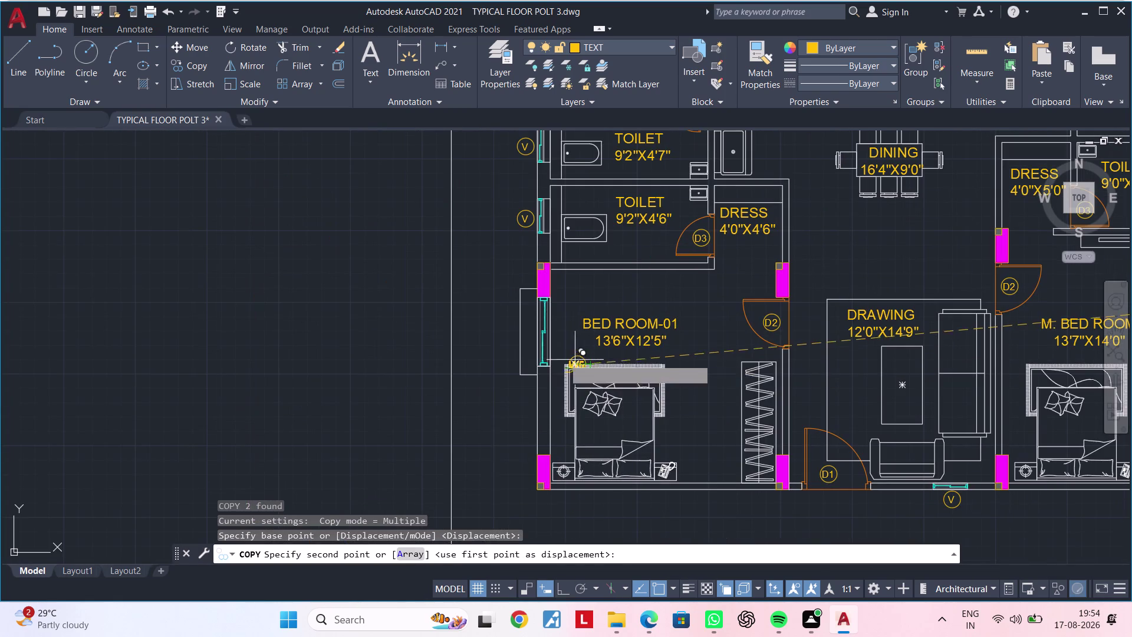
scroll(up, 3)
scroll(up, 3)
click(562, 316)
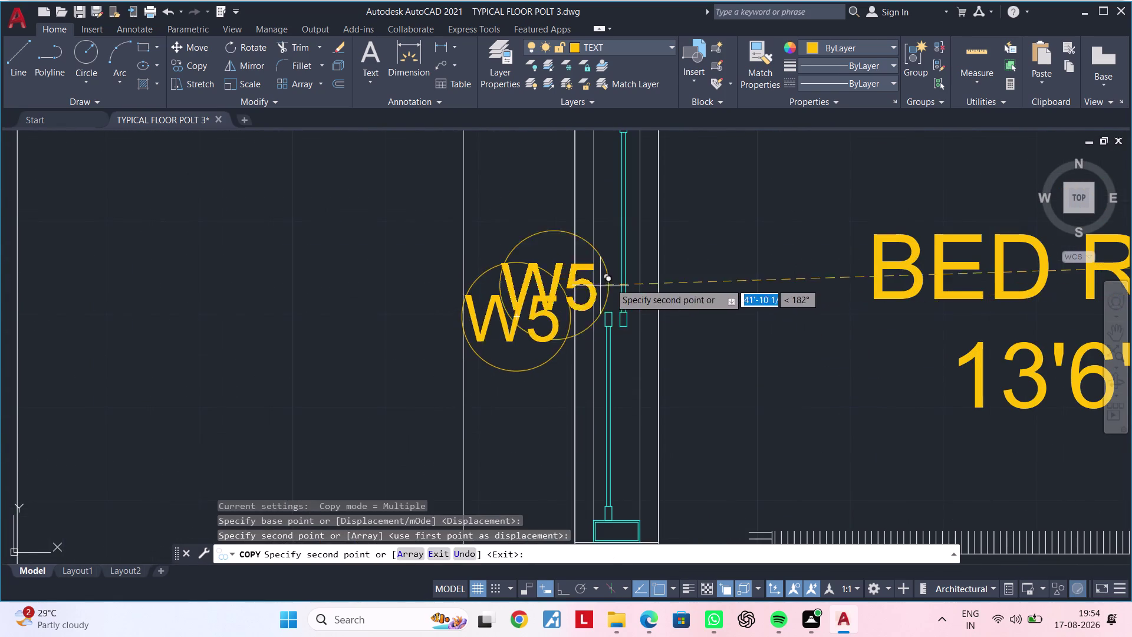
scroll(down, 3)
middle_drag(661, 319, 645, 530)
scroll(down, 3)
middle_drag(662, 352, 632, 462)
scroll(up, 3)
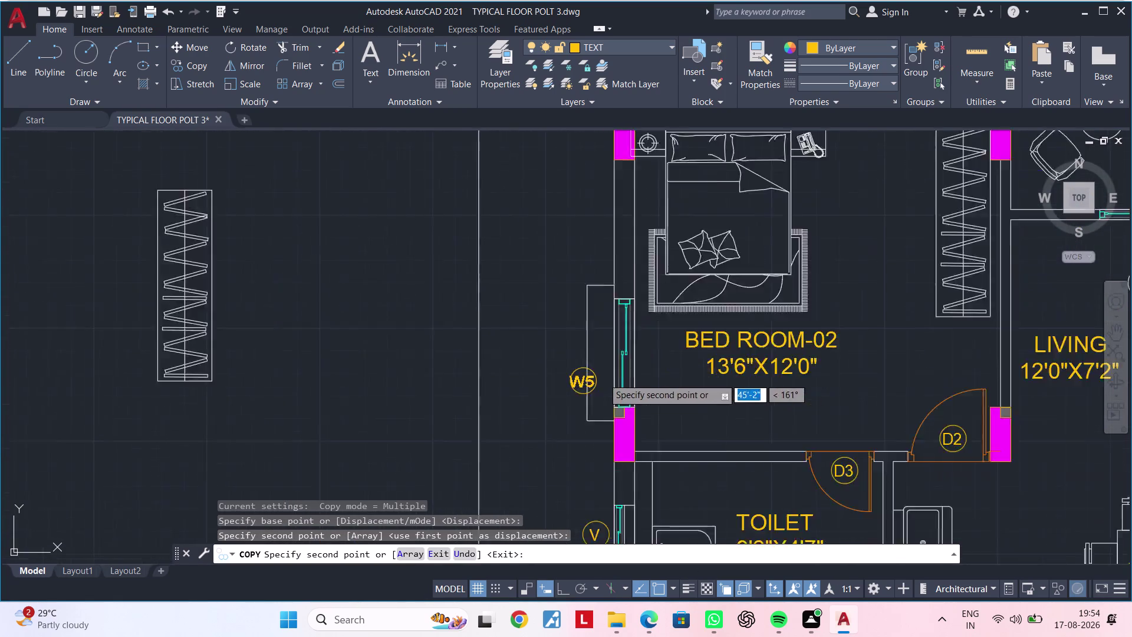
scroll(up, 3)
scroll(up, 3)
click(619, 324)
Place W5 tags above the bedroom-02 top, balcony–living and kitchen windows.
scroll(down, 3)
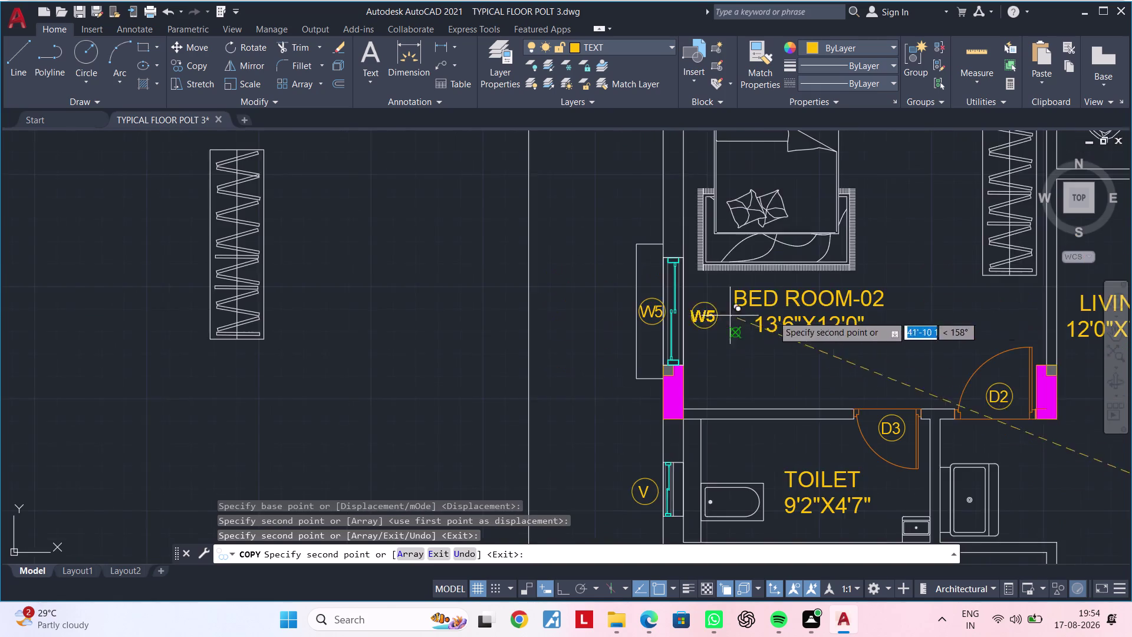
middle_drag(833, 311, 401, 571)
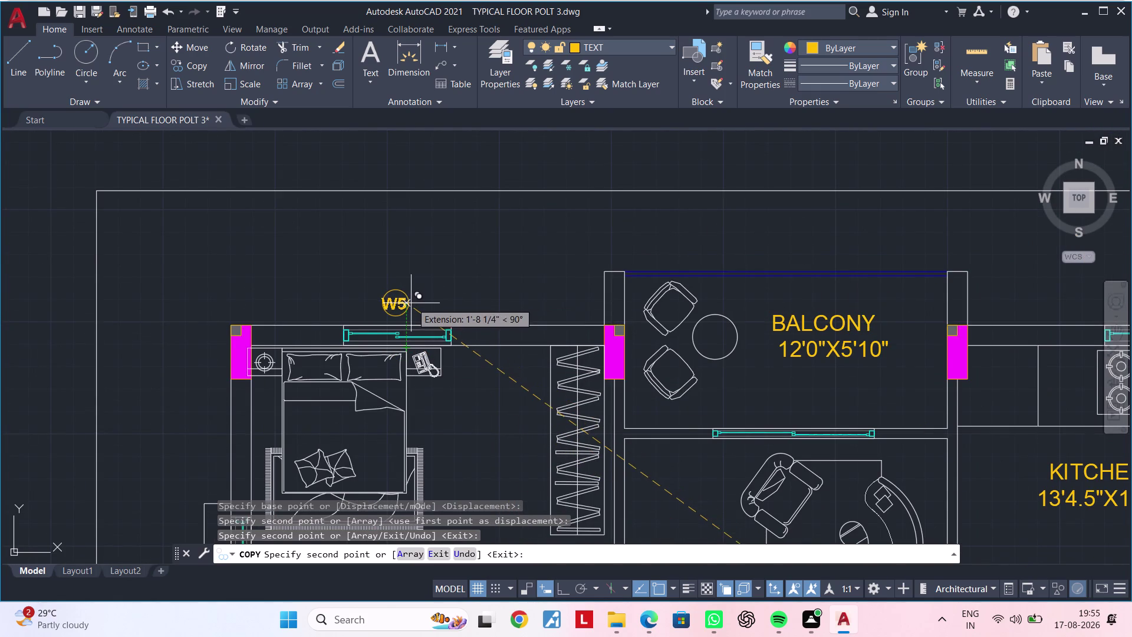
click(411, 303)
middle_drag(897, 336, 581, 297)
scroll(up, 3)
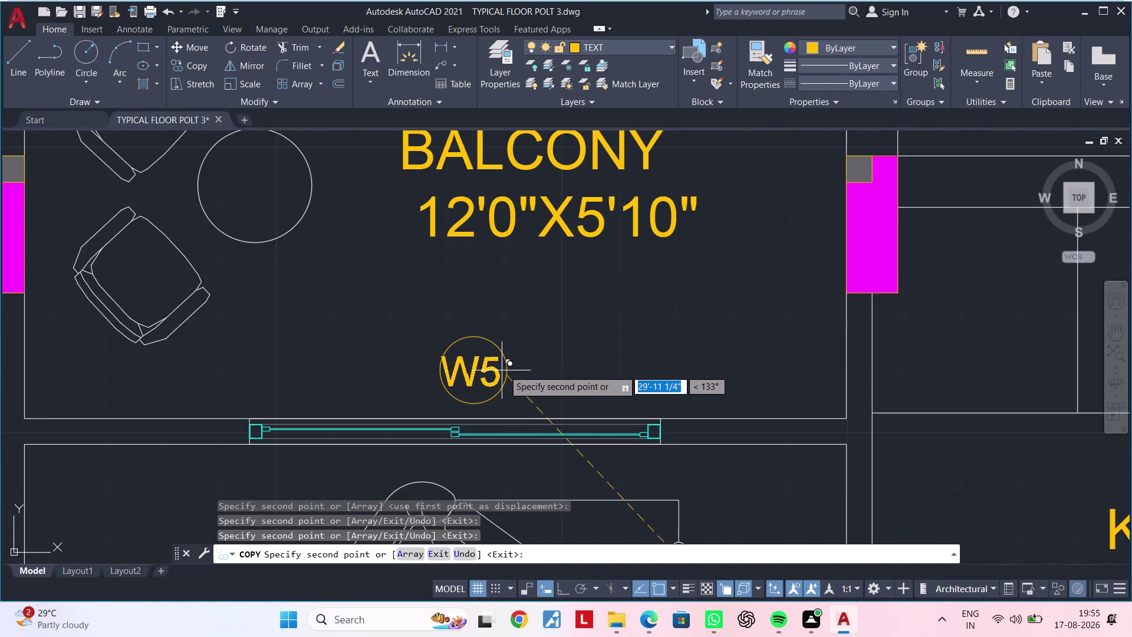
click(508, 376)
scroll(down, 3)
middle_drag(657, 352, 327, 471)
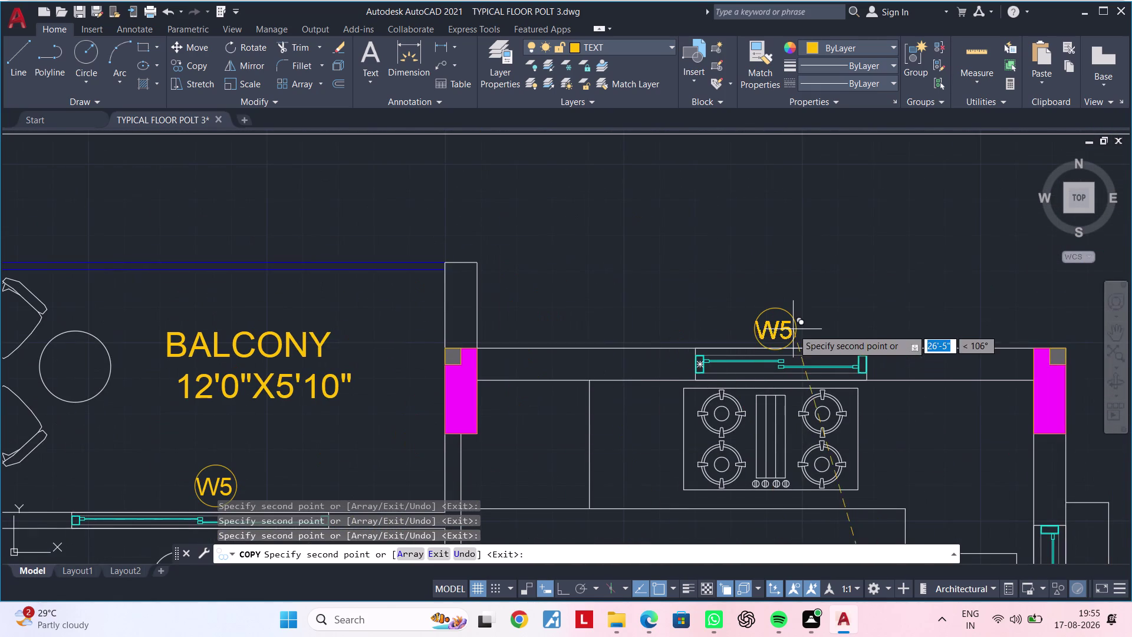
click(800, 322)
key(Escape)
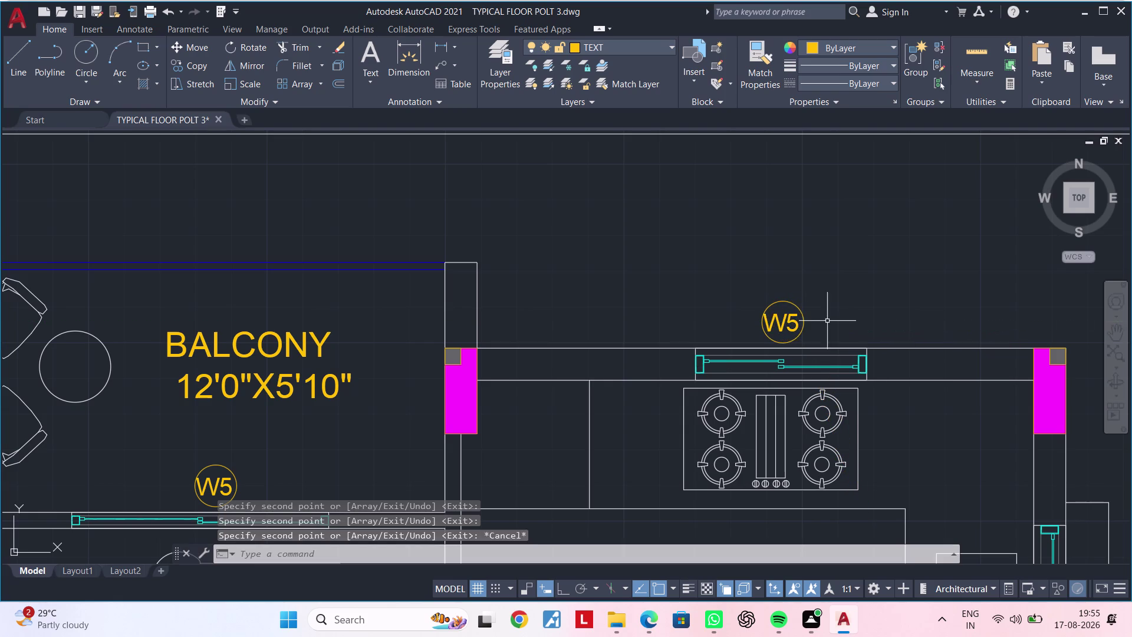
key(Escape)
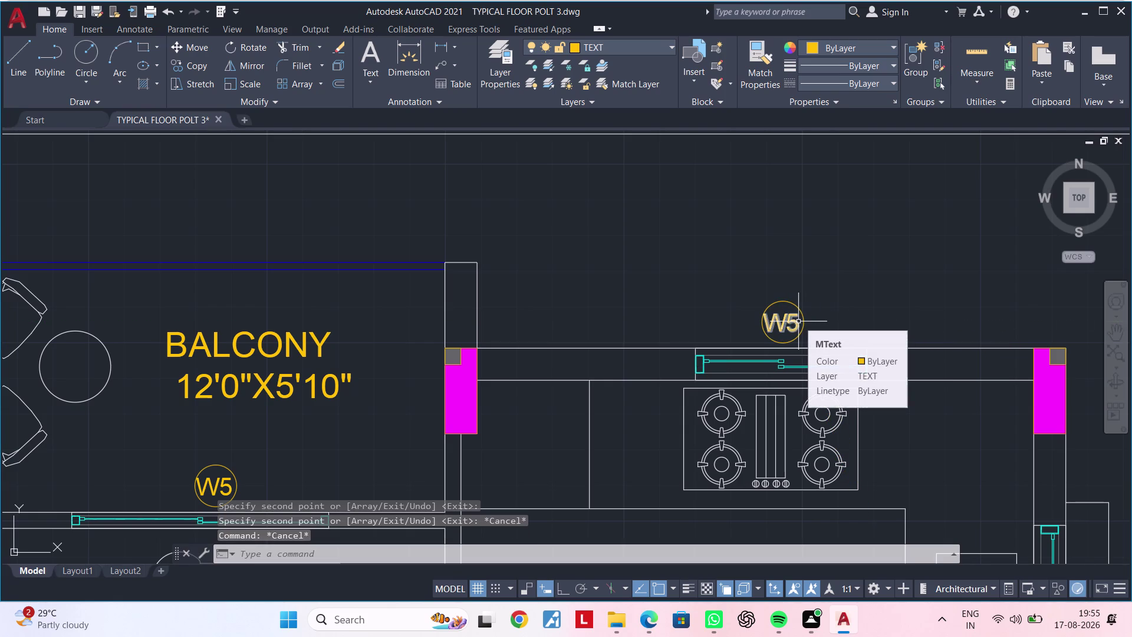
Retype the kitchen window tag from W5 to W2.
double_click(798, 321)
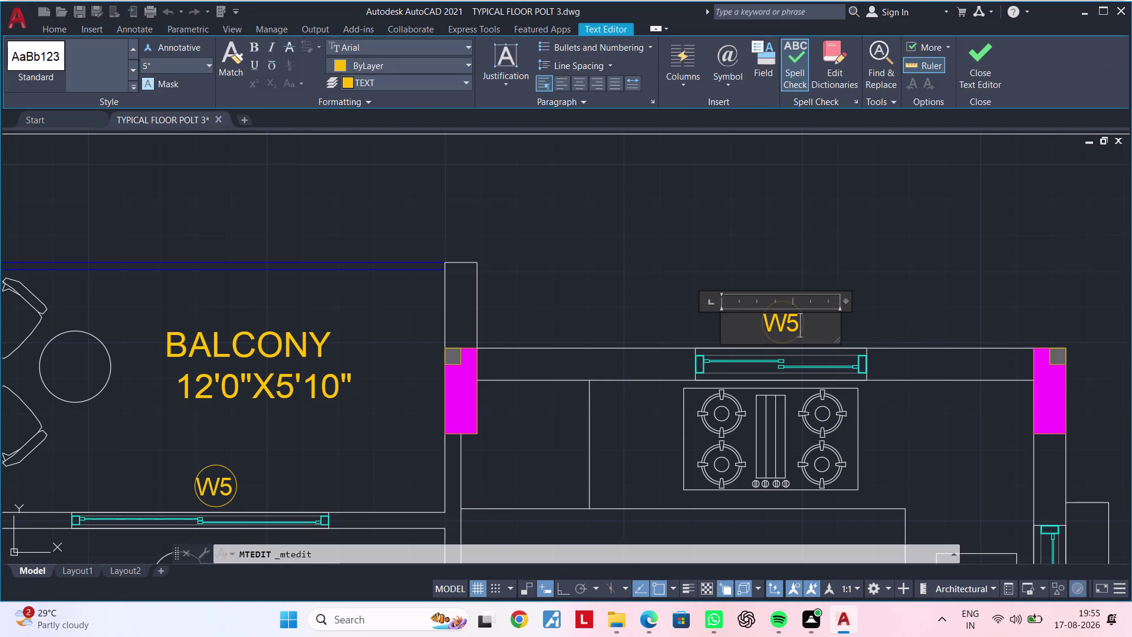
key(BackSpace)
key(2)
click(648, 312)
scroll(down, 3)
middle_drag(671, 284, 682, 280)
middle_click(1021, 208)
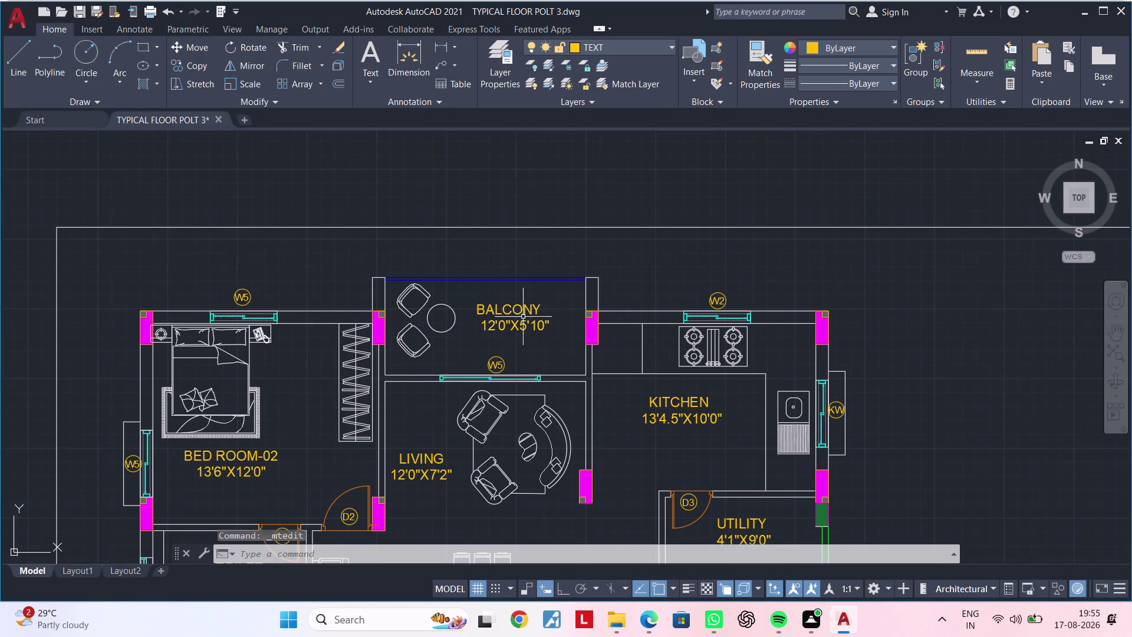
Relabel the balcony–living opening tag as SD.
middle_drag(502, 390, 603, 286)
scroll(up, 3)
middle_drag(610, 327, 593, 226)
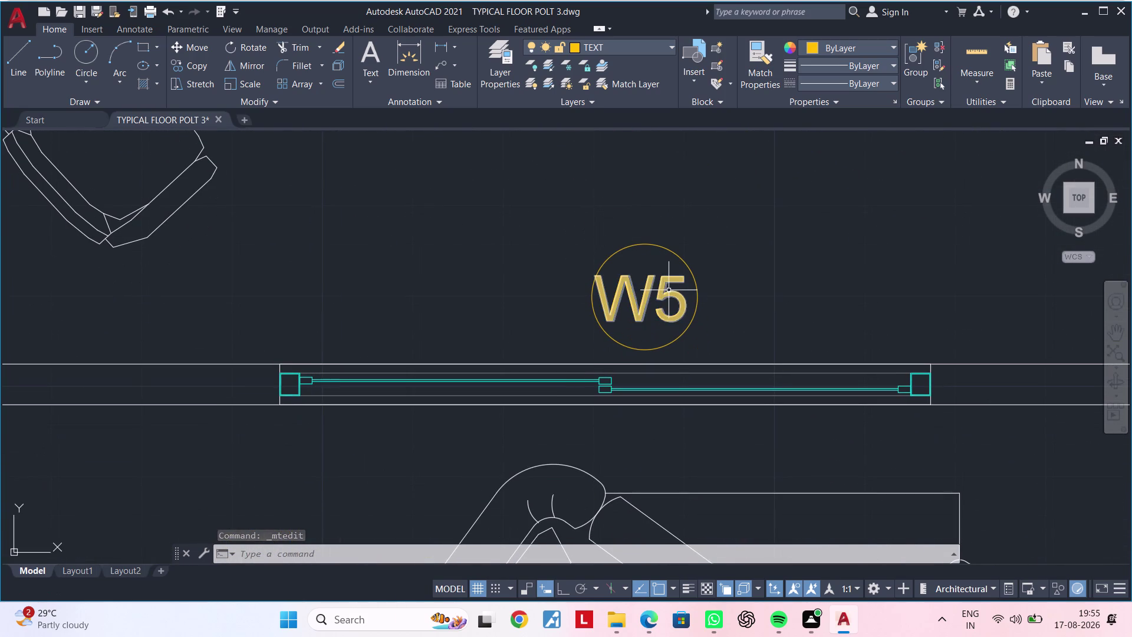
double_click(668, 290)
click(687, 290)
key(BackSpace)
key(BackSpace)
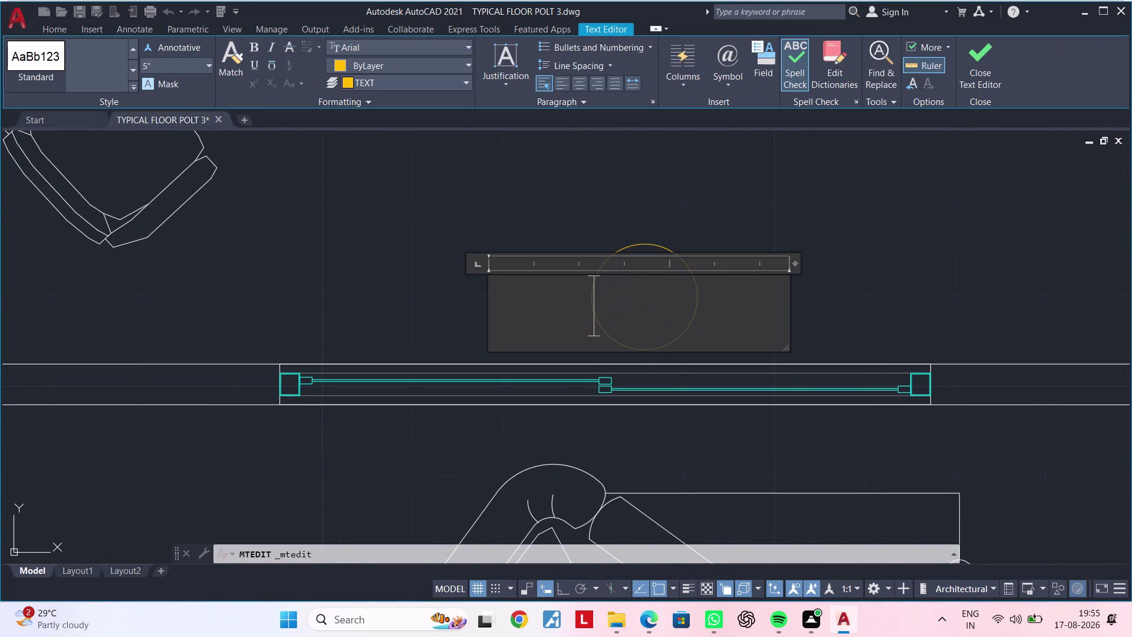
text(SD)
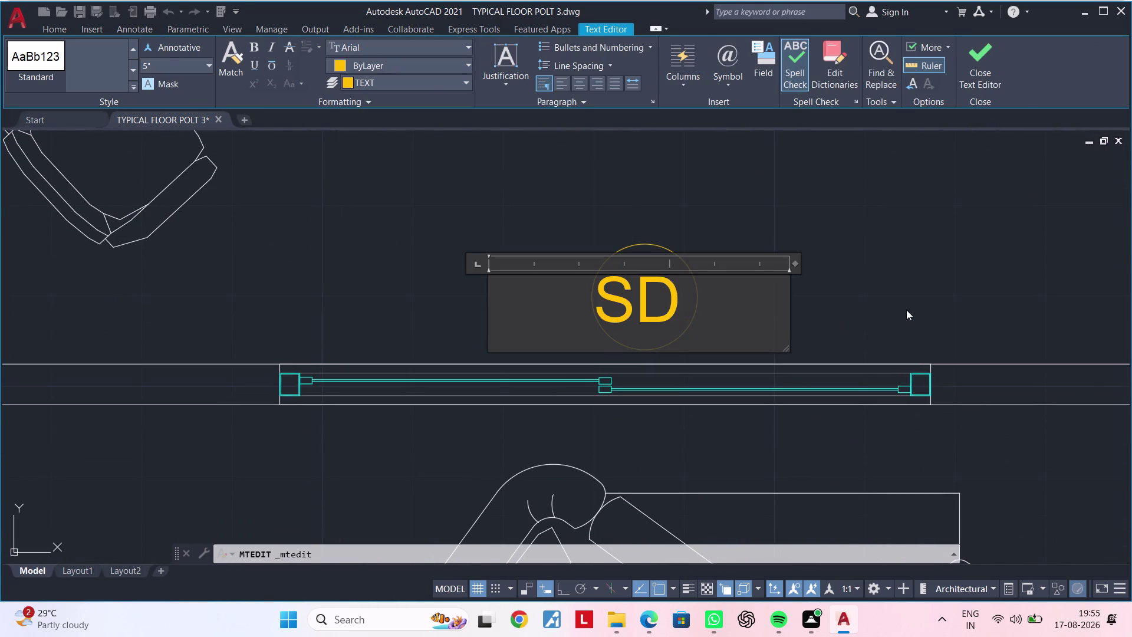
click(911, 305)
Change Bed Room-02's top window tag to W2.
scroll(down, 3)
middle_drag(699, 344, 813, 323)
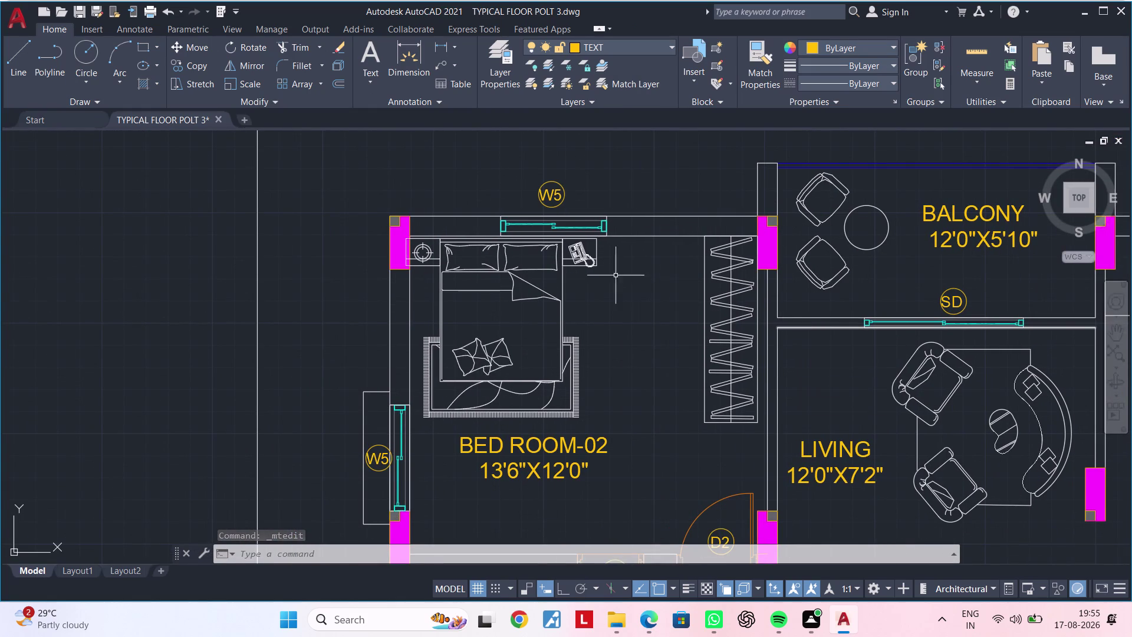
scroll(up, 3)
double_click(599, 196)
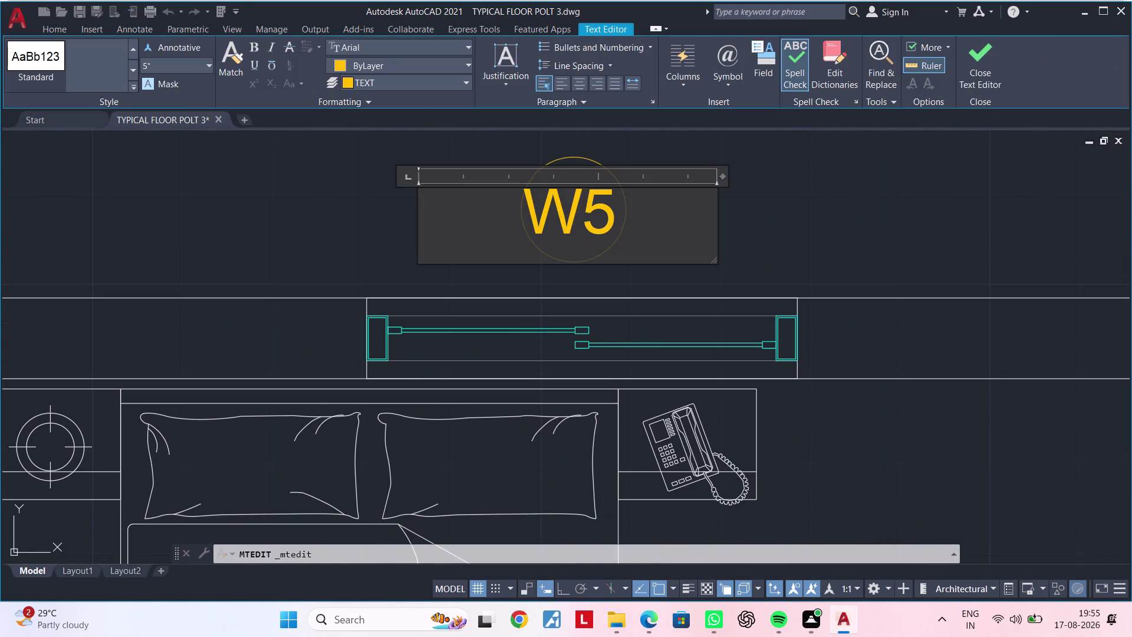
click(616, 196)
key(BackSpace)
key(2)
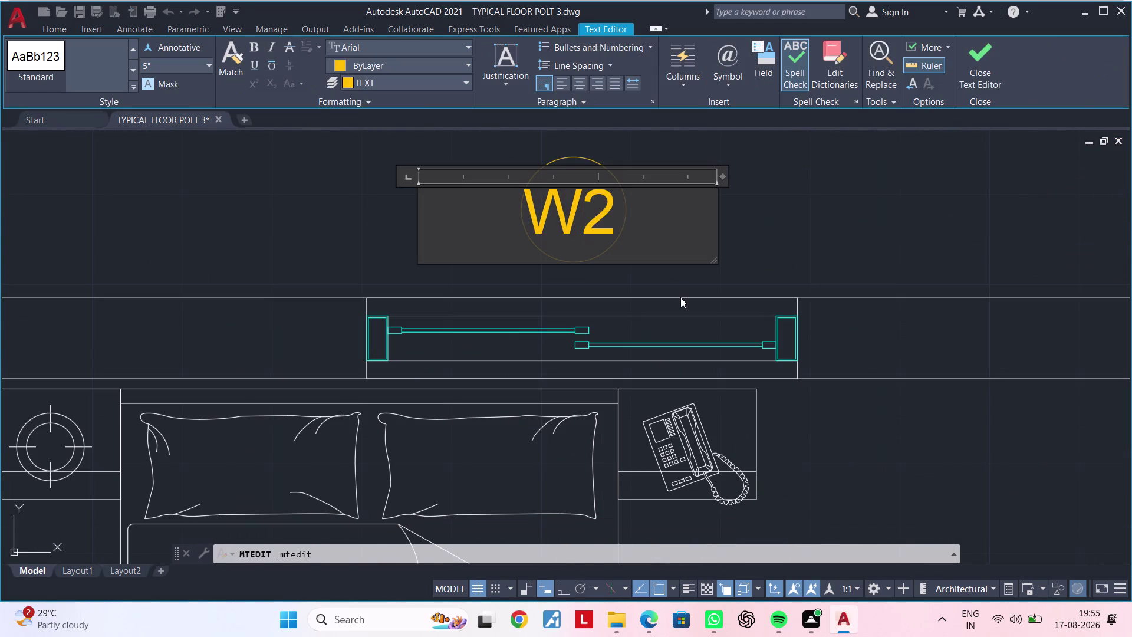
click(815, 251)
scroll(down, 3)
scroll(down, 3)
middle_drag(831, 392, 740, 128)
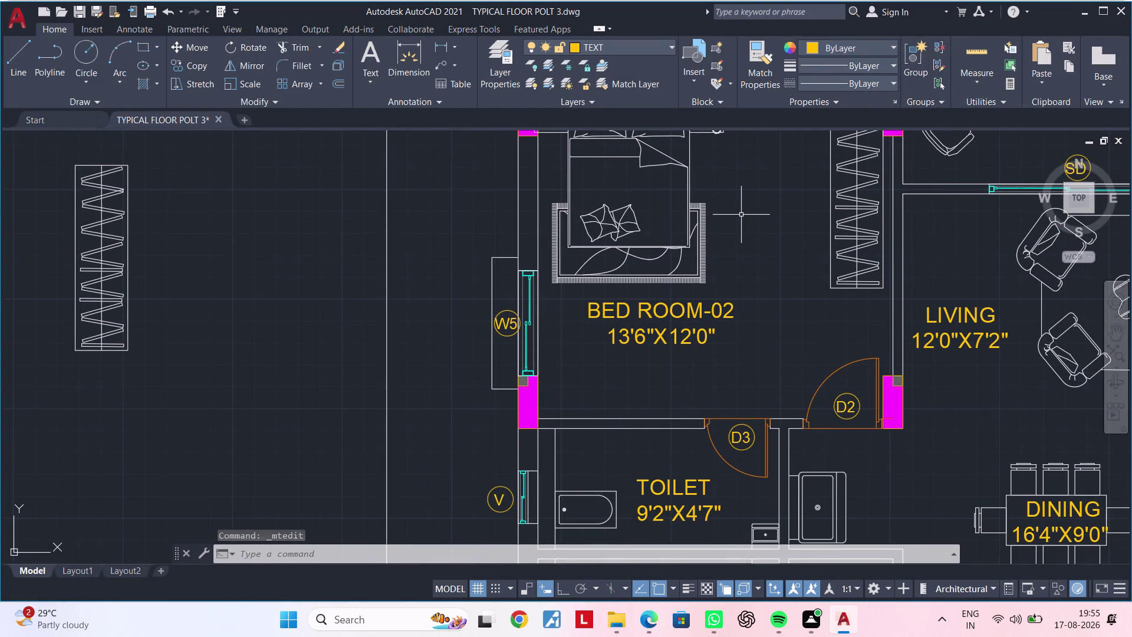
scroll(down, 3)
middle_drag(743, 299, 703, 226)
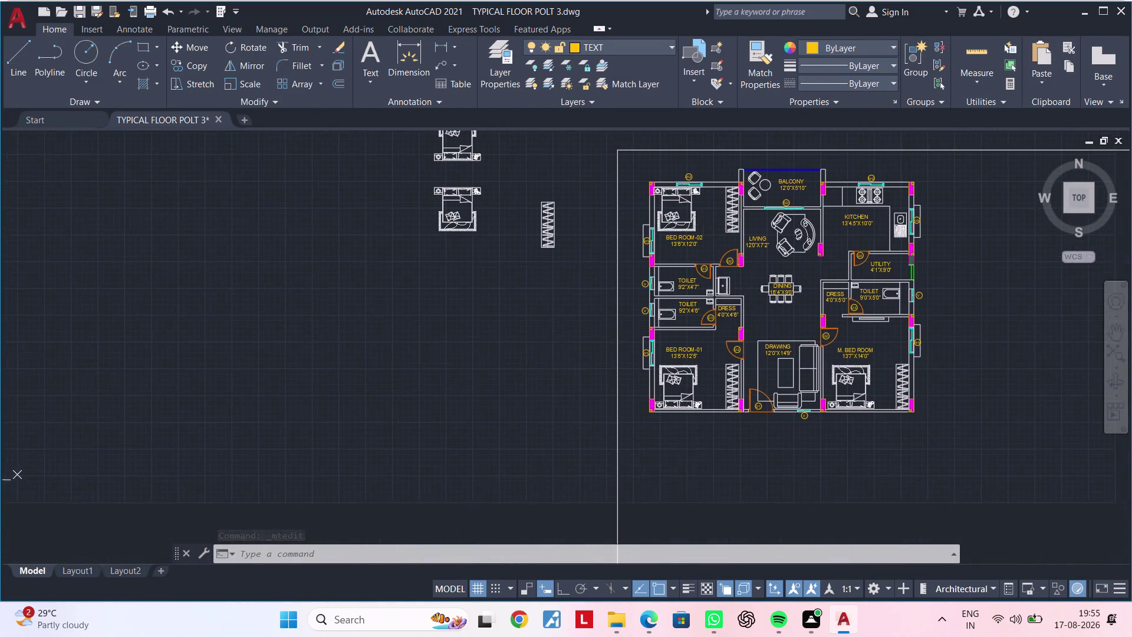
scroll(up, 3)
scroll(down, 3)
middle_drag(729, 321, 582, 321)
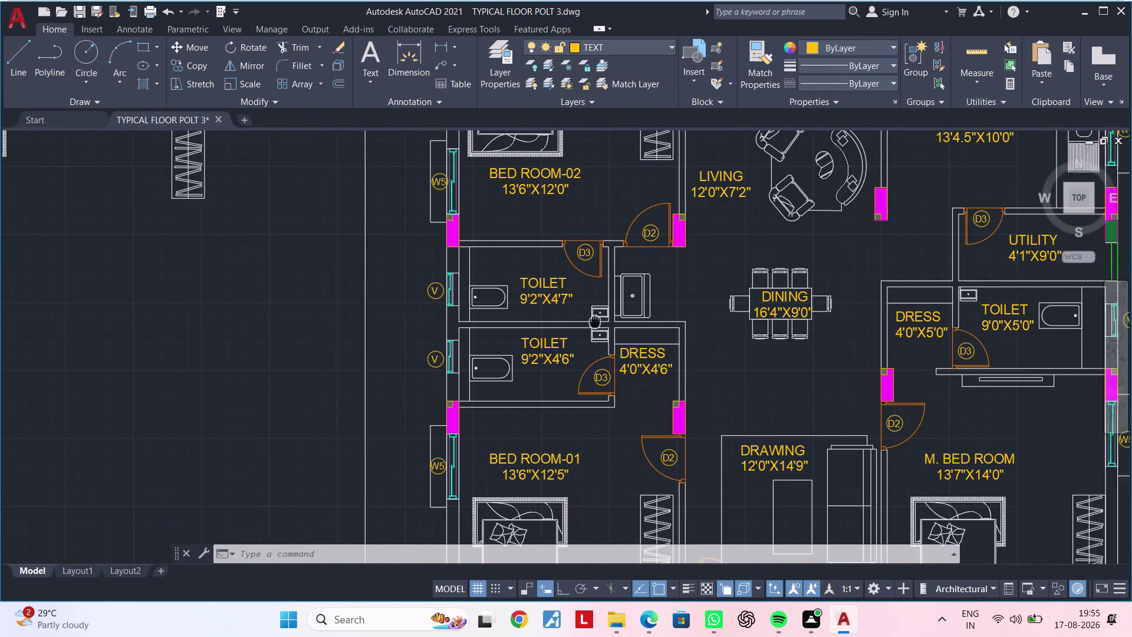
middle_drag(582, 321, 572, 321)
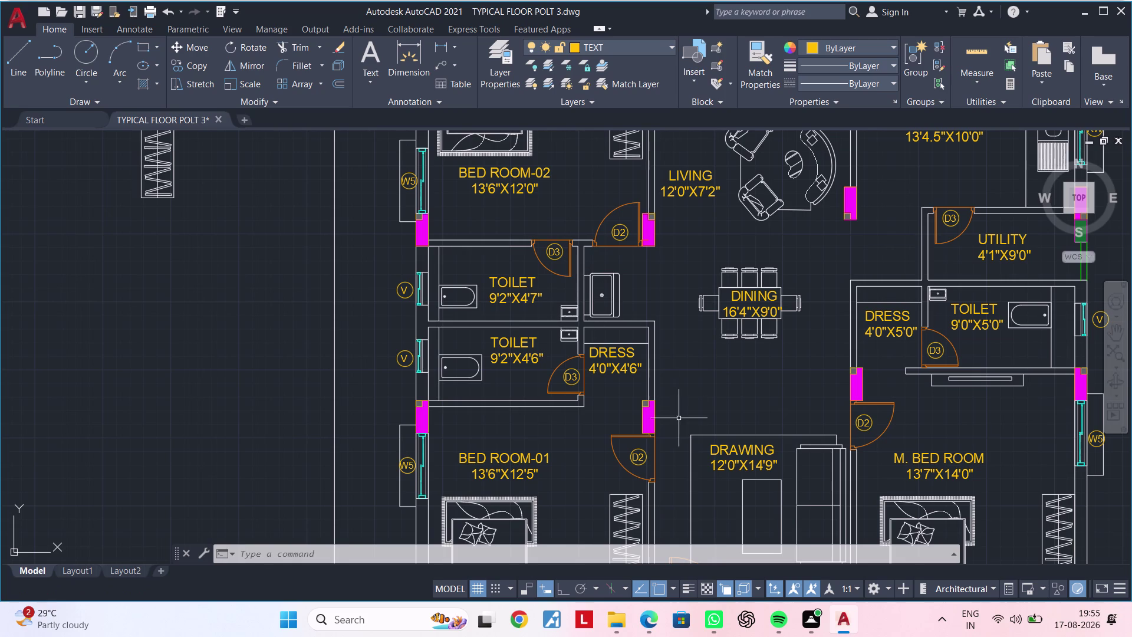
middle_drag(679, 418, 535, 419)
middle_drag(579, 397, 554, 440)
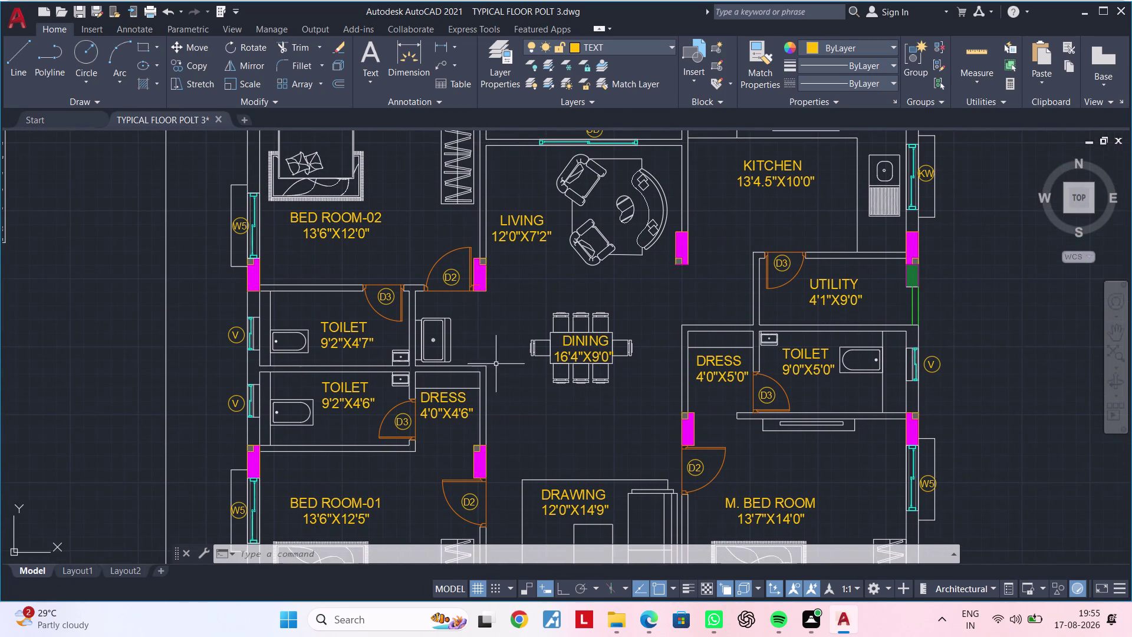
middle_drag(511, 332, 420, 401)
key(Escape)
key(Escape)
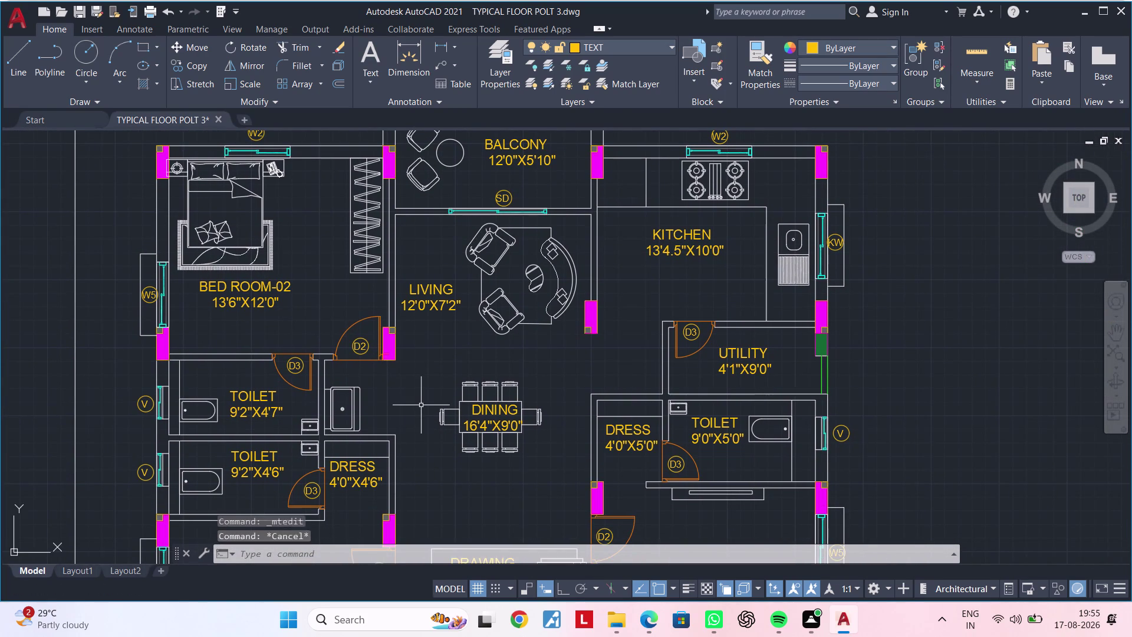
key(Escape)
key(Escape)
middle_drag(475, 489, 454, 360)
key(Escape)
middle_drag(463, 372, 530, 269)
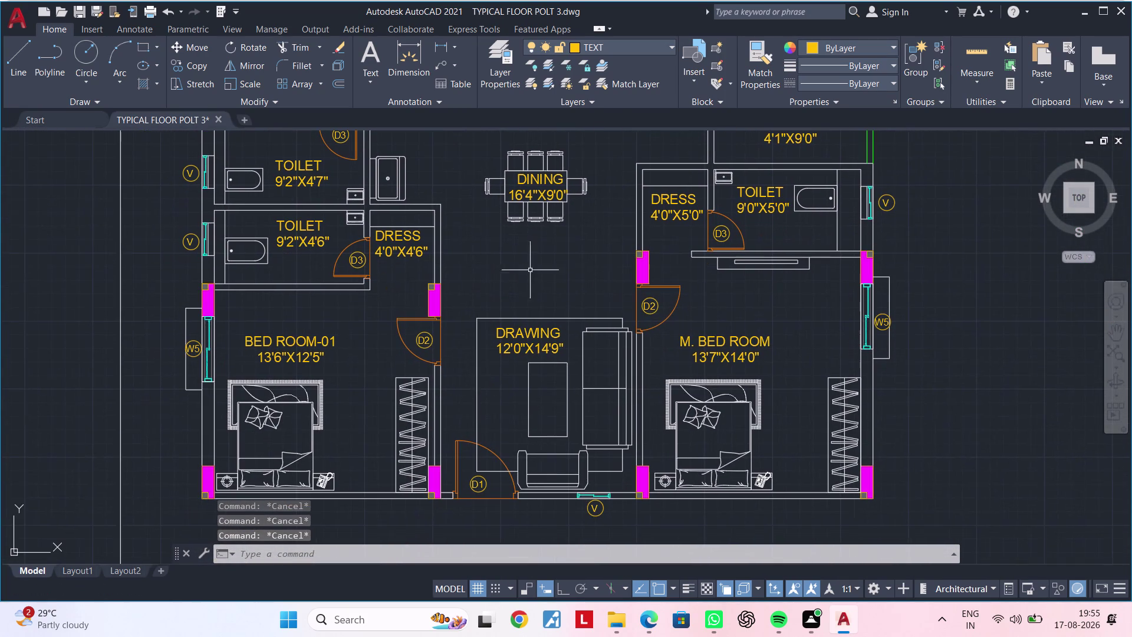
key(Escape)
key(Escape)
key(Escape)
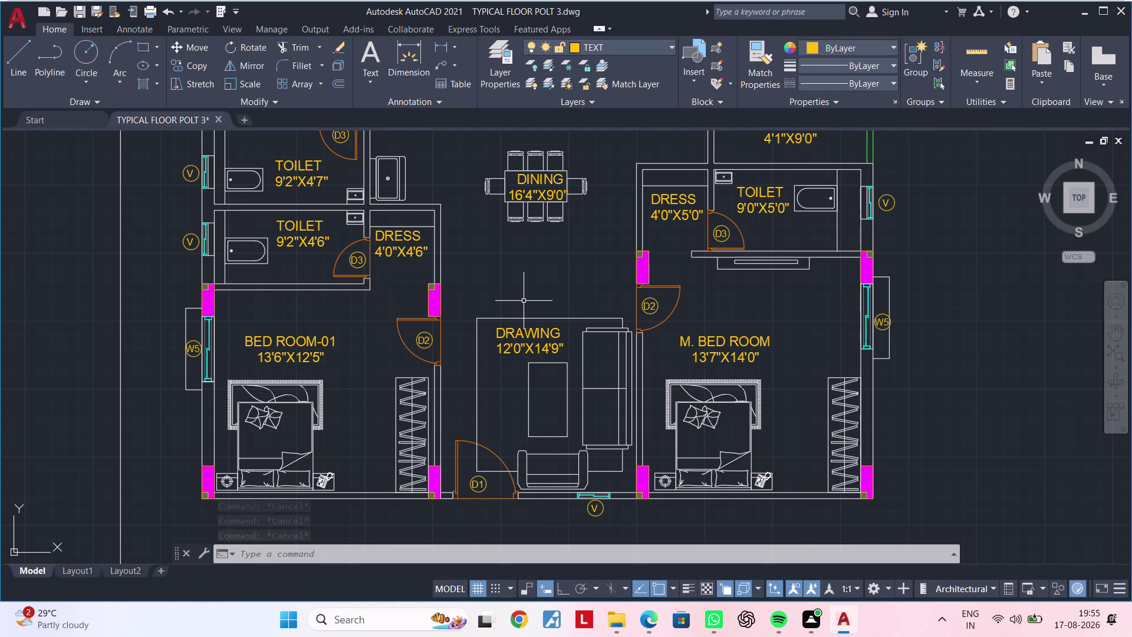
key(Escape)
key(Escape)
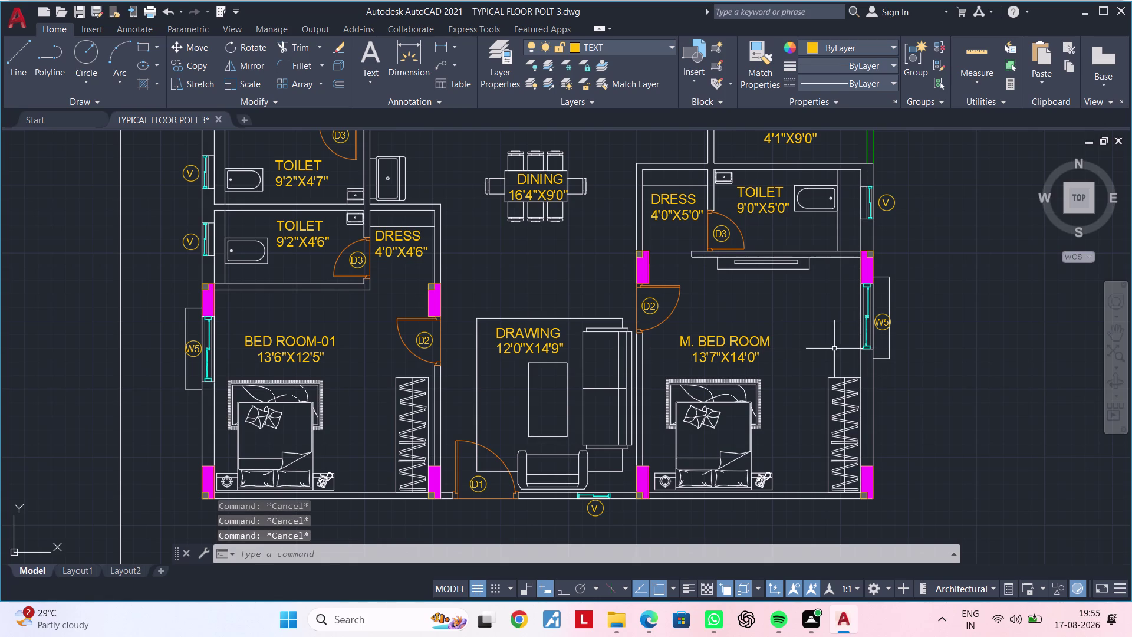
middle_drag(826, 337, 735, 469)
middle_drag(485, 403, 455, 437)
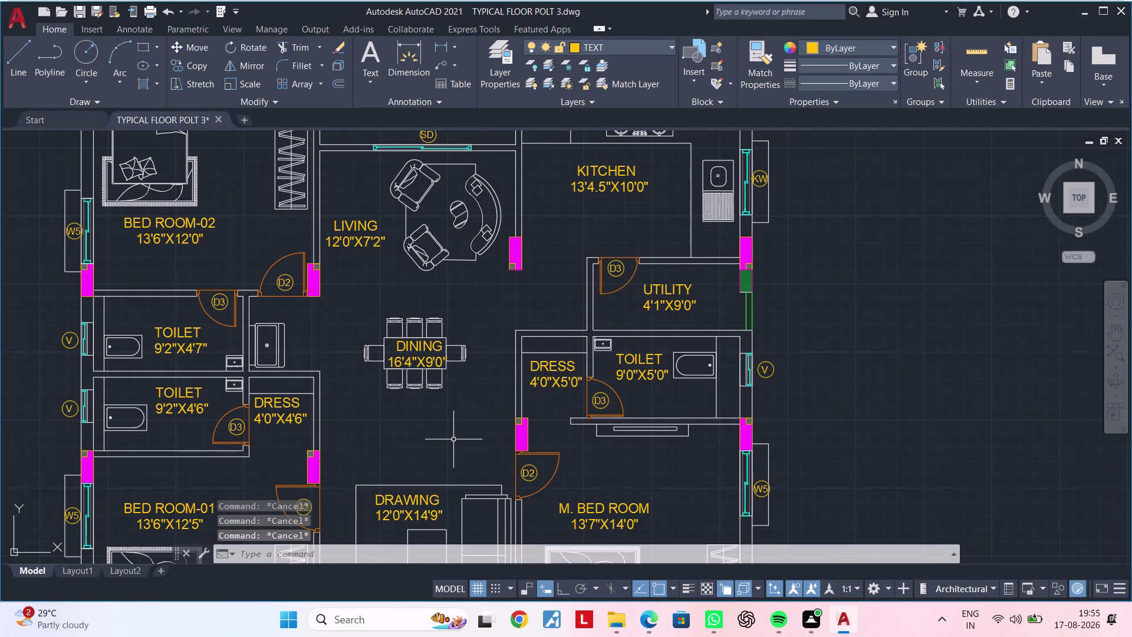
key(Escape)
key(Escape)
key(Escape)
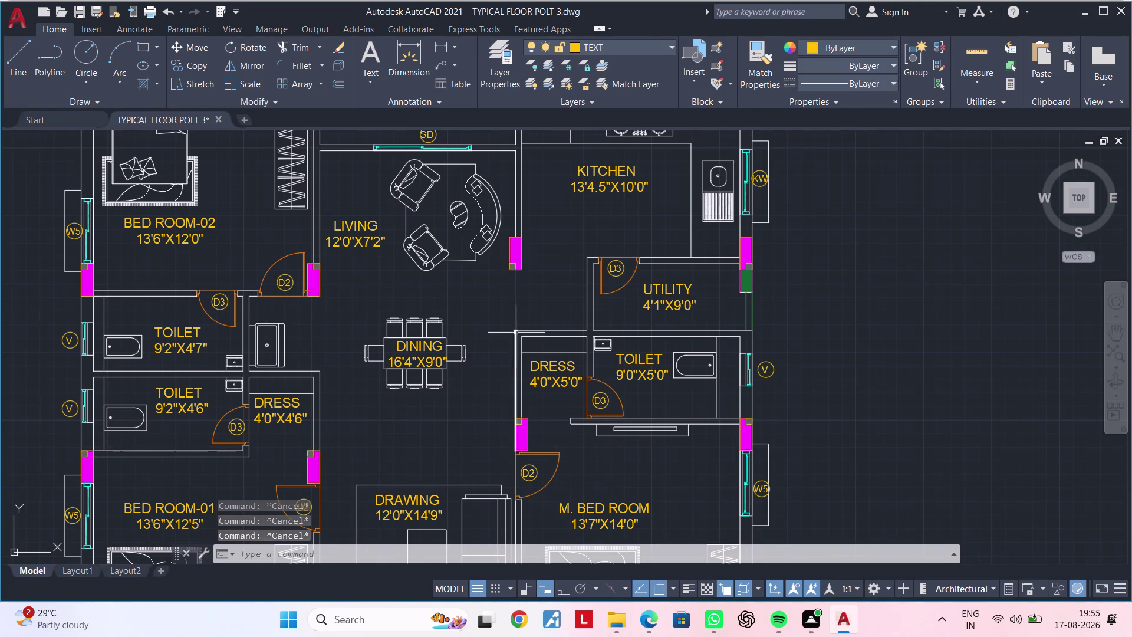
scroll(down, 3)
middle_drag(504, 317, 463, 300)
scroll(down, 3)
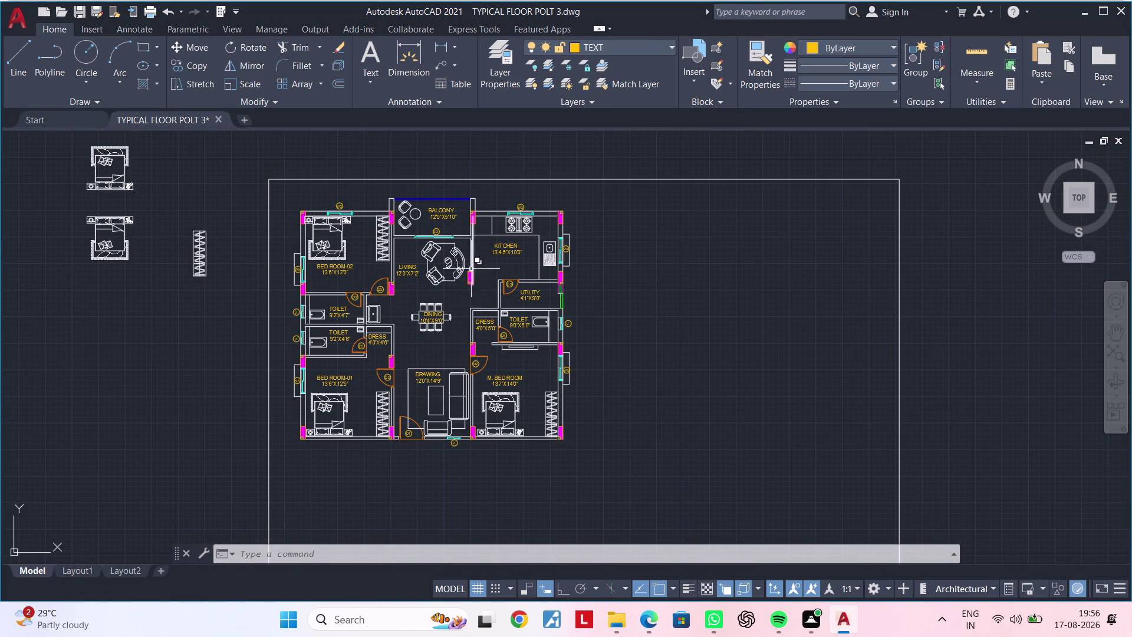
middle_drag(458, 293, 475, 279)
scroll(up, 3)
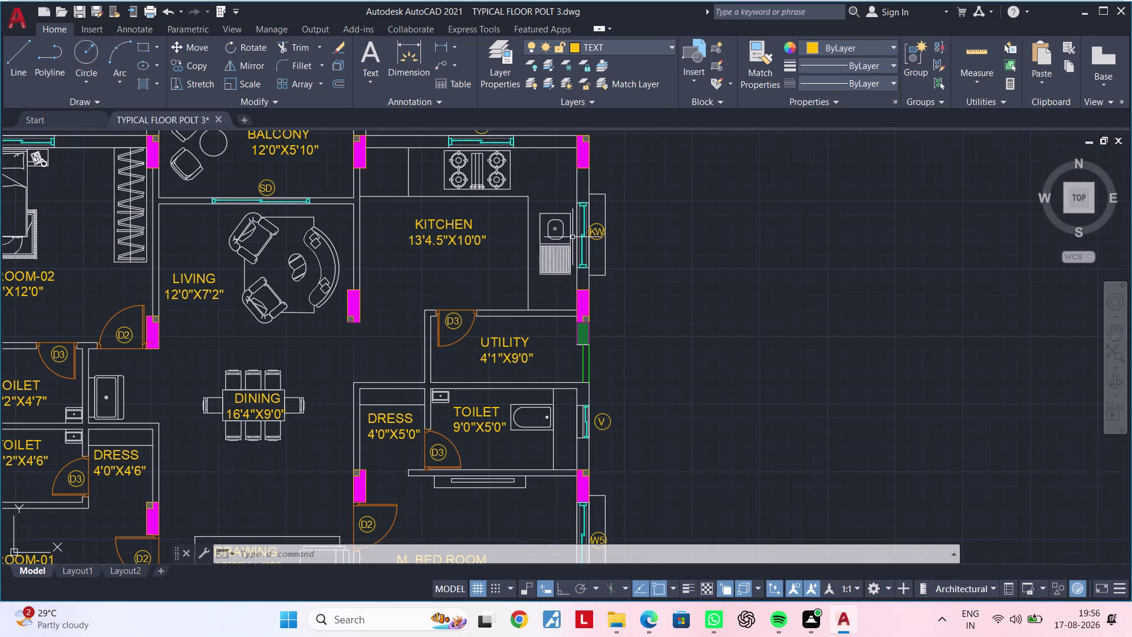
scroll(up, 3)
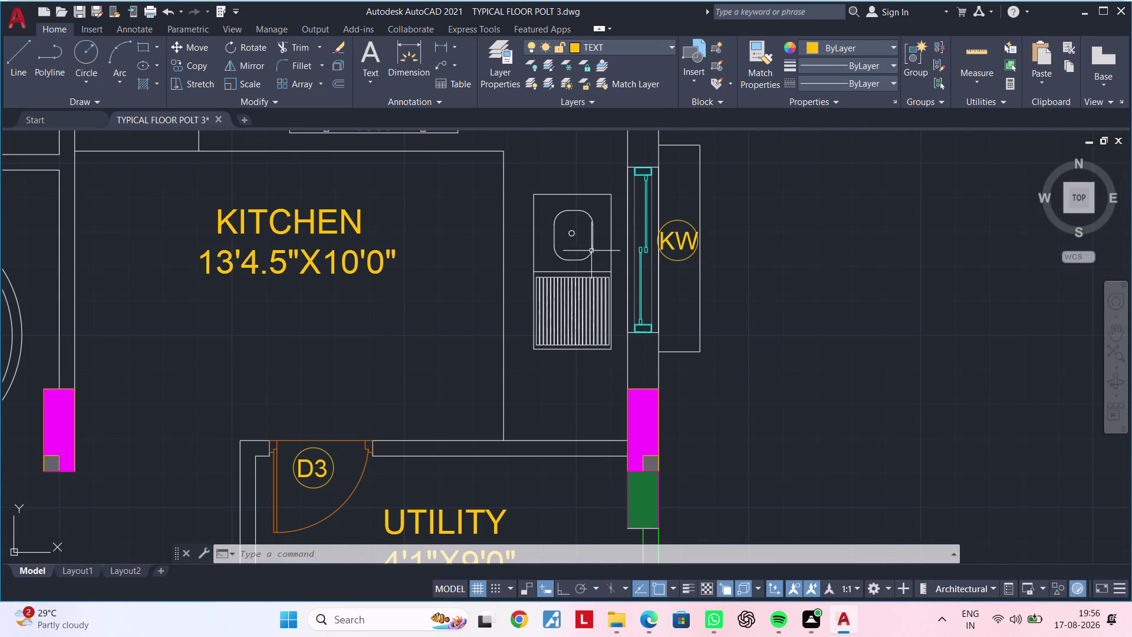
scroll(down, 3)
middle_drag(594, 272, 636, 220)
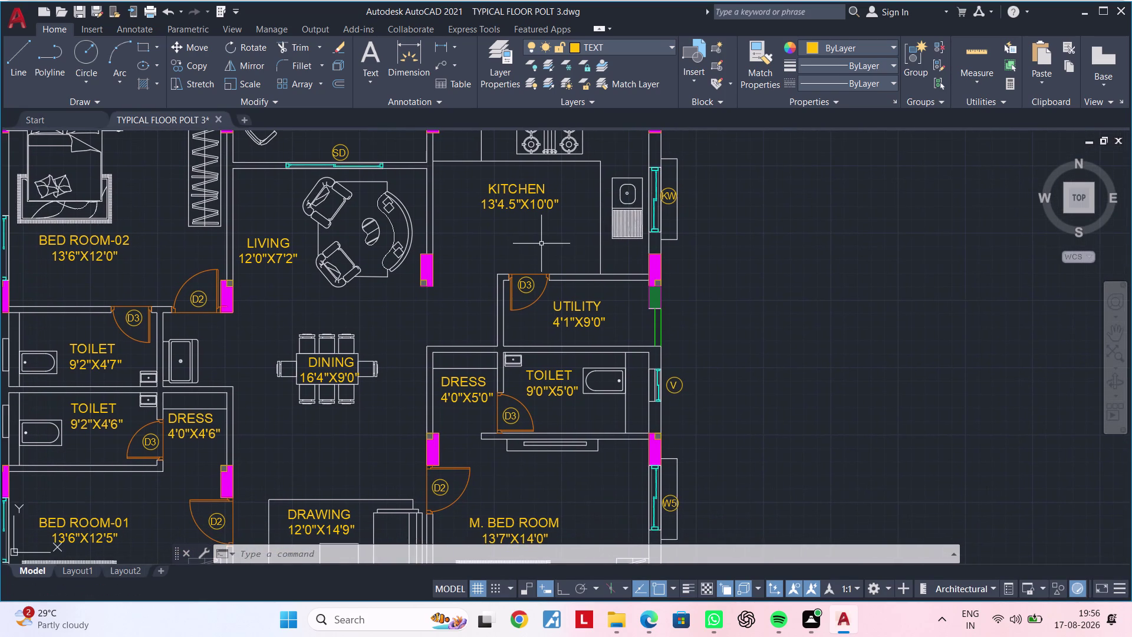
scroll(down, 3)
middle_drag(541, 243, 586, 237)
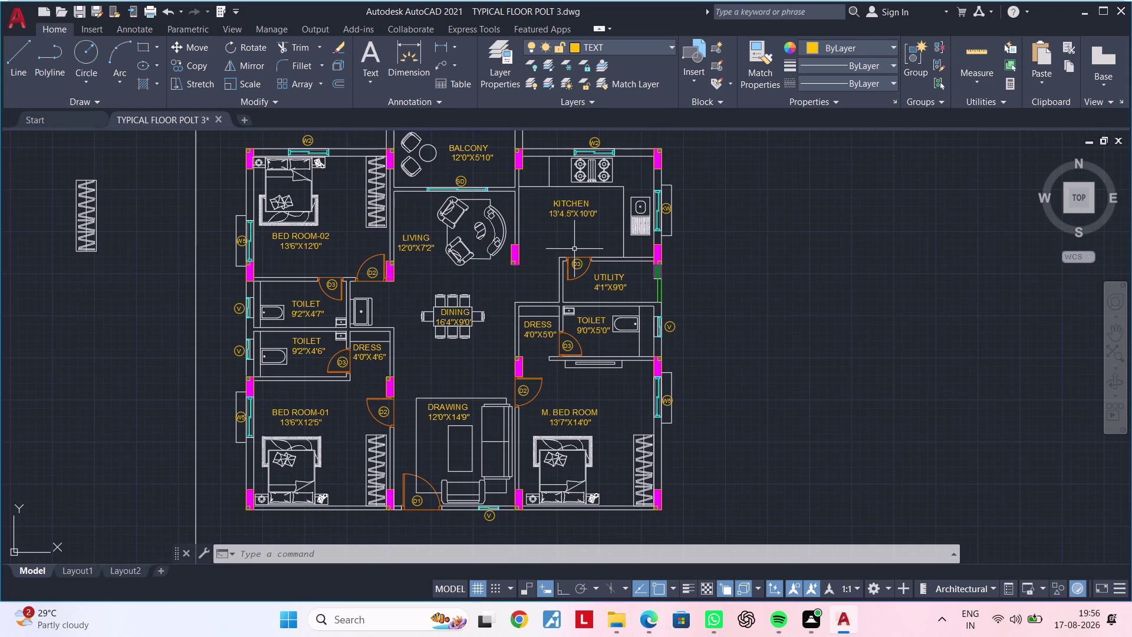
middle_drag(464, 362, 516, 292)
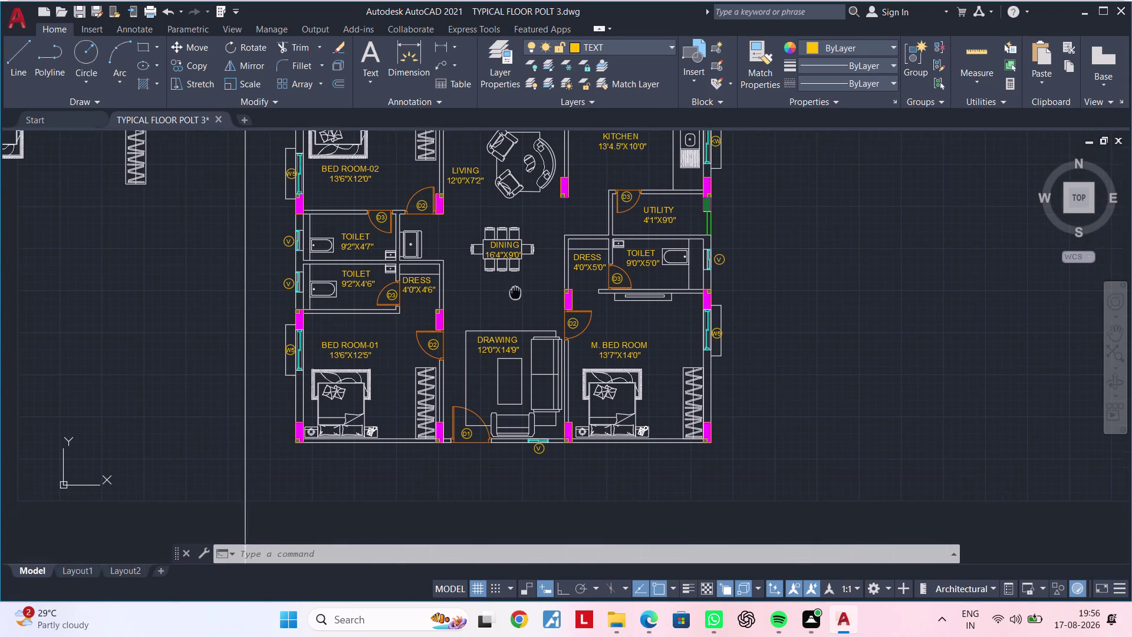
middle_drag(516, 292, 521, 284)
middle_drag(521, 284, 460, 332)
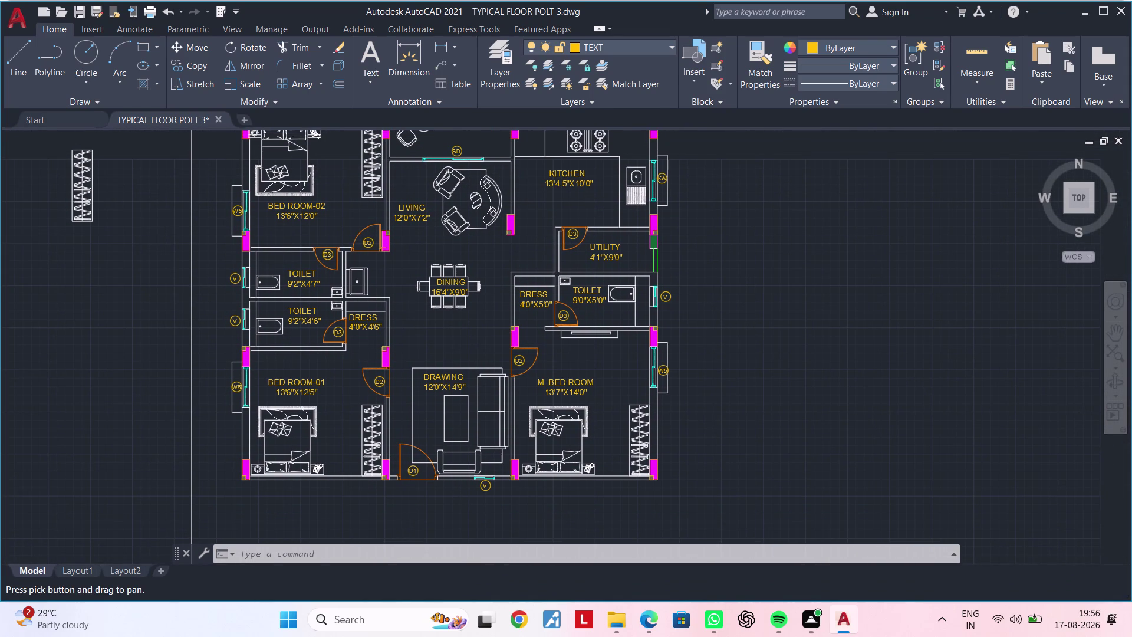
scroll(down, 3)
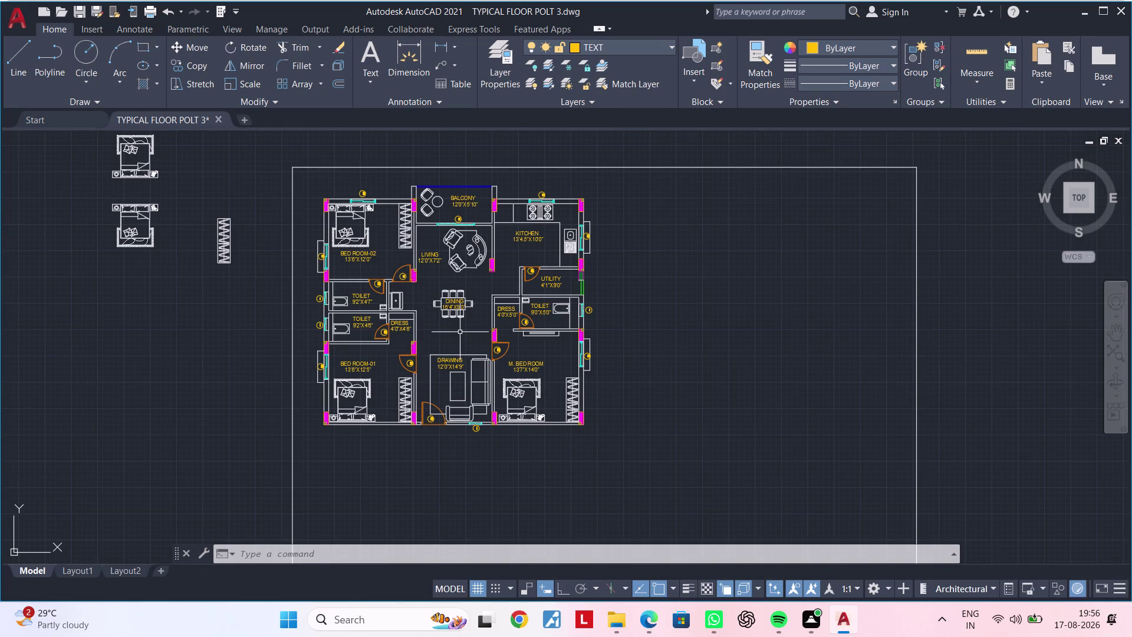
middle_drag(460, 334, 399, 353)
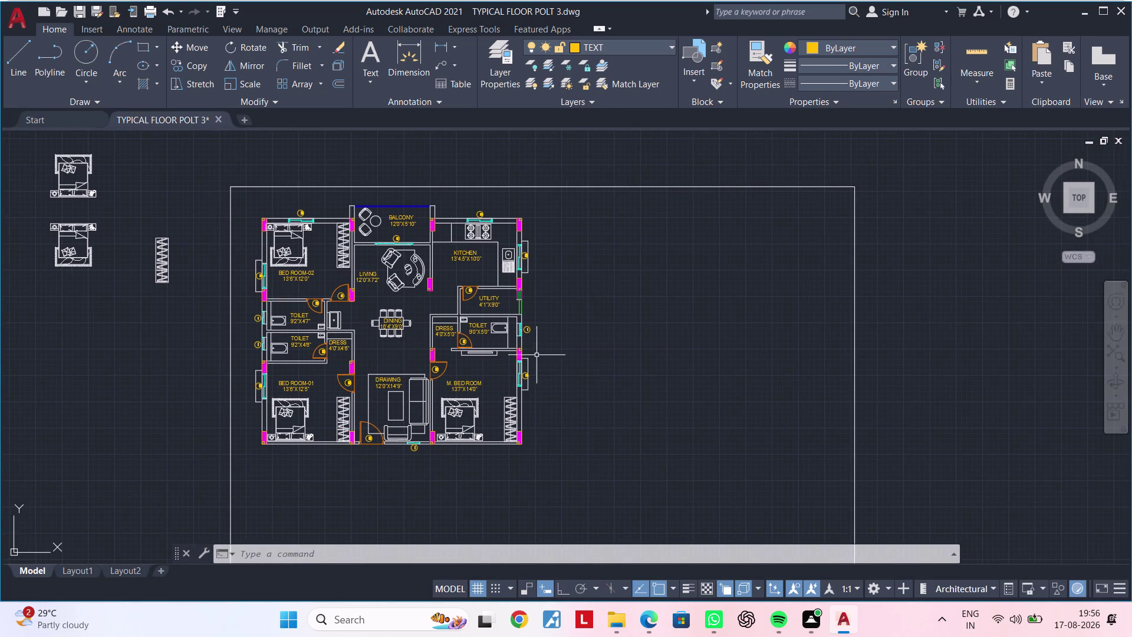
scroll(up, 3)
middle_drag(523, 352, 466, 376)
key(Escape)
Offset the plan's right outer wall 6' to the right.
key(Escape)
key(Escape)
key(Escape)
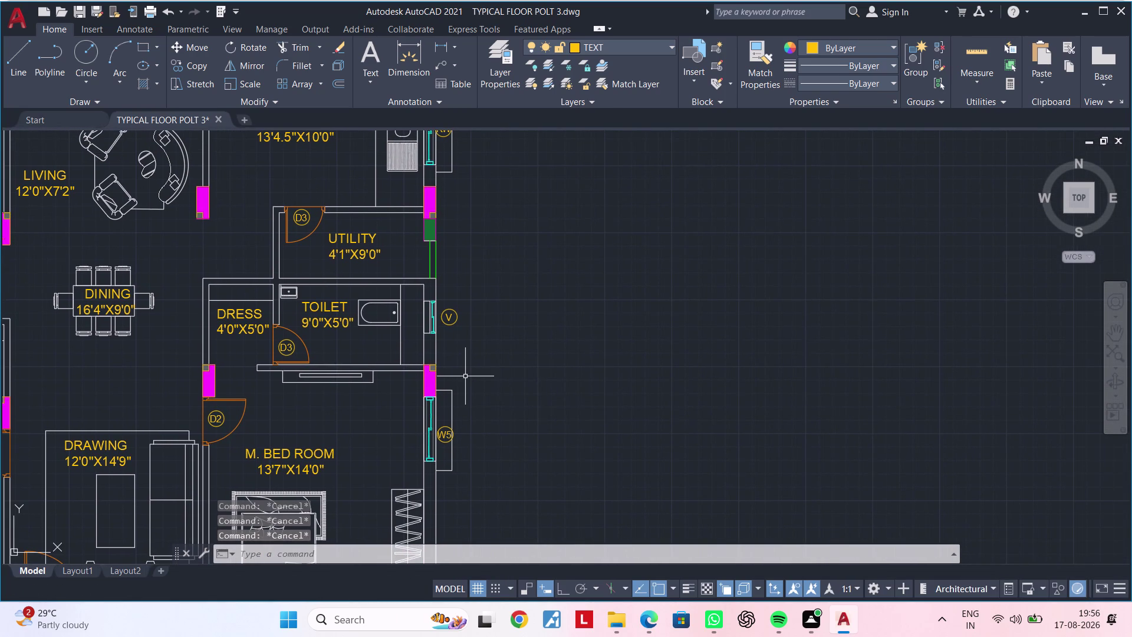
text(OF)
key(space)
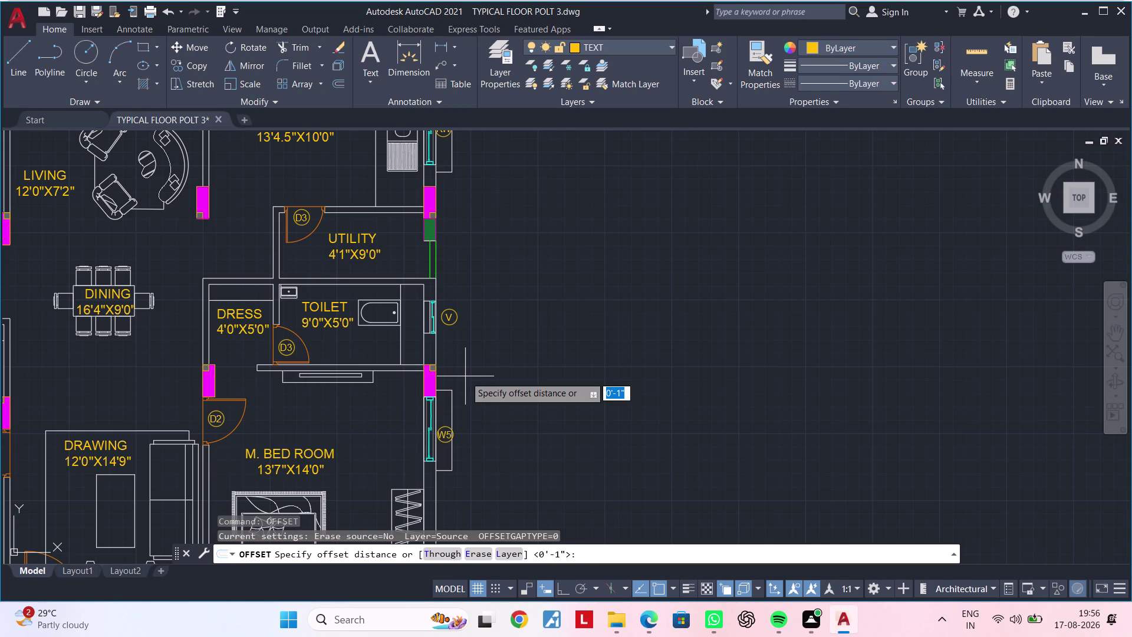
text(6')
key(Return)
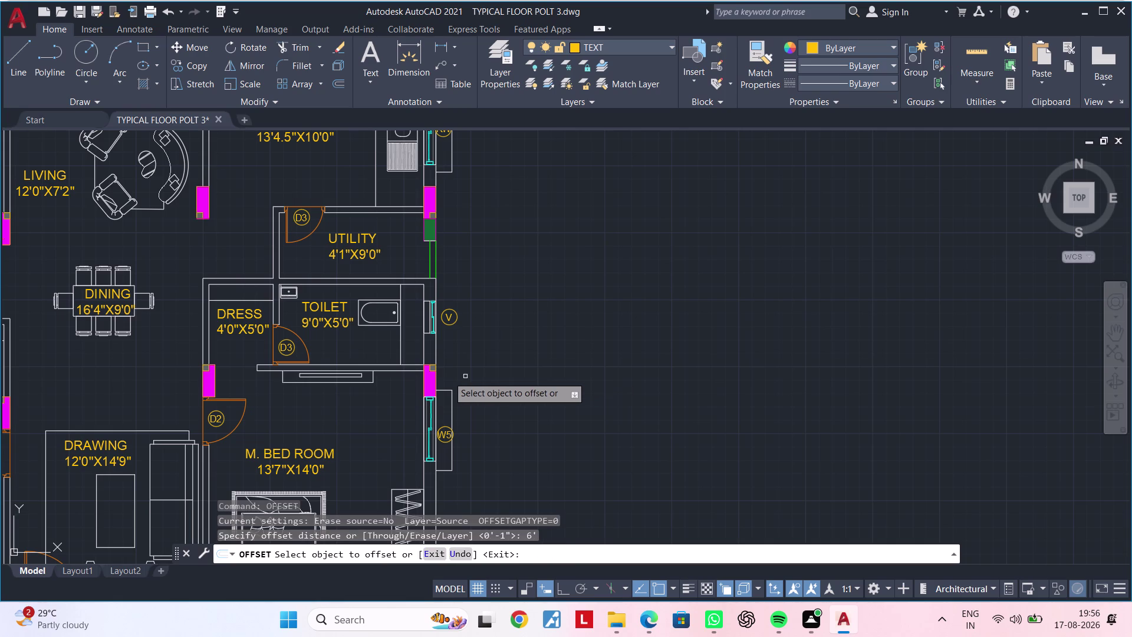
click(436, 349)
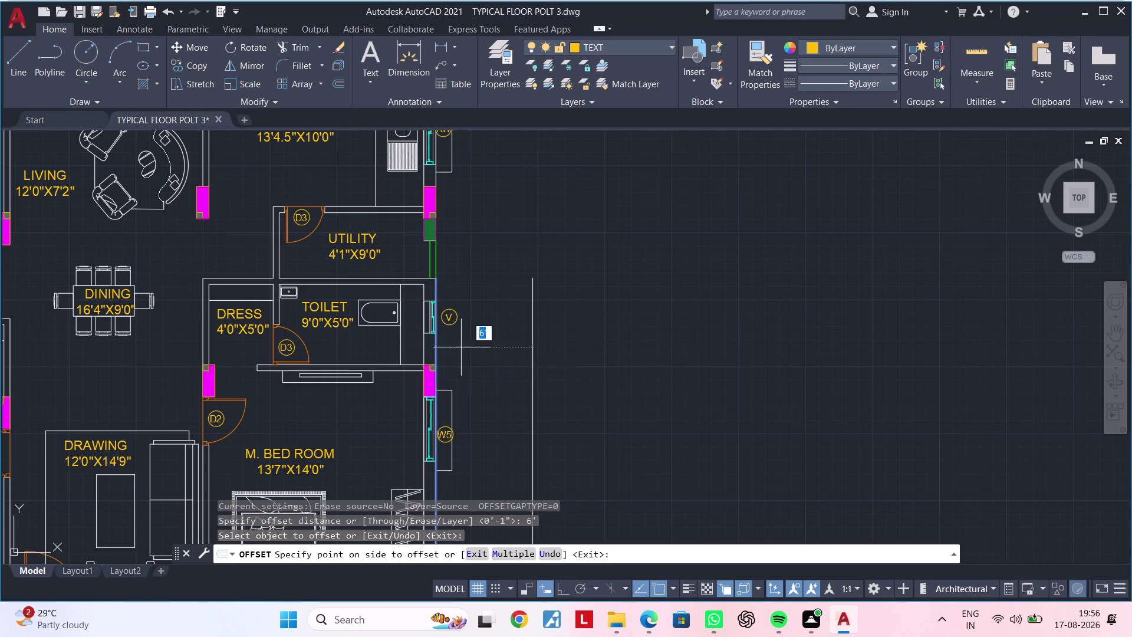
click(611, 341)
scroll(down, 3)
middle_drag(624, 340, 576, 352)
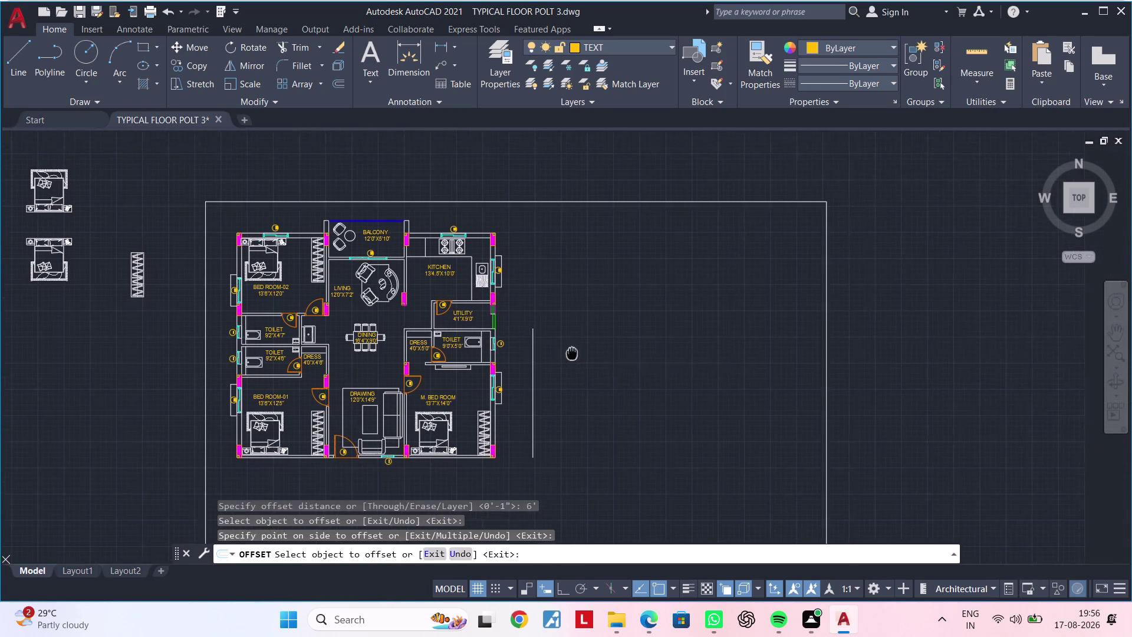
middle_drag(575, 352, 546, 352)
key(Escape)
key(Escape)
key(Escape)
key(Escape)
key(Escape)
Extend the new vertical line up to the site boundary with EX.
text(E)
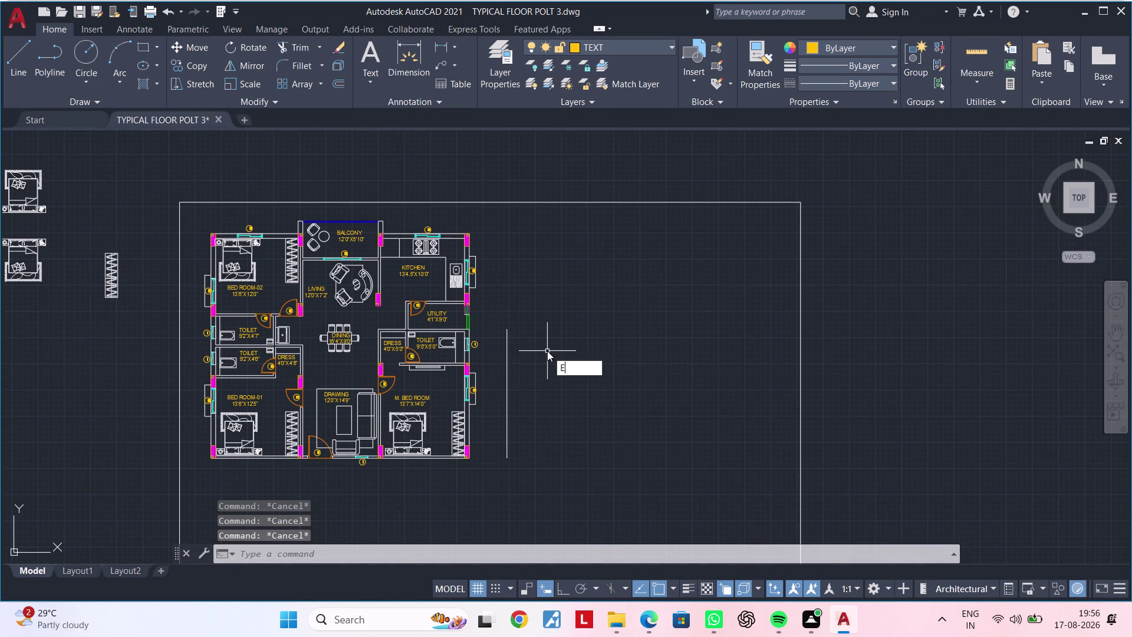
text(X)
key(space)
click(508, 357)
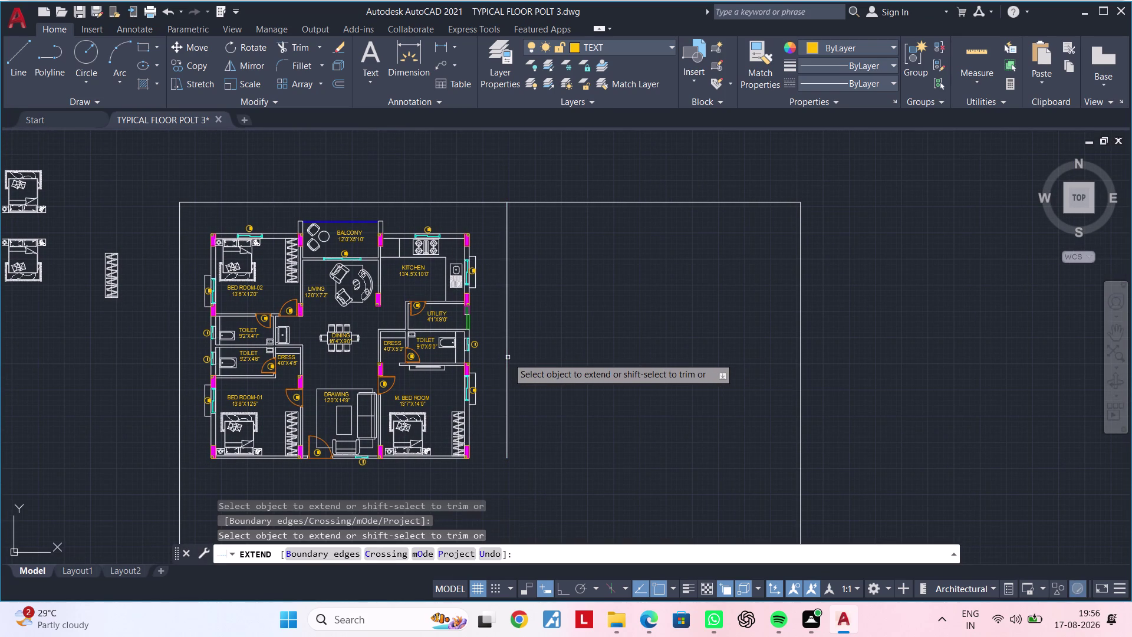
scroll(down, 3)
middle_drag(528, 305, 520, 364)
key(Escape)
key(Escape)
scroll(up, 3)
middle_drag(473, 317, 465, 341)
key(Escape)
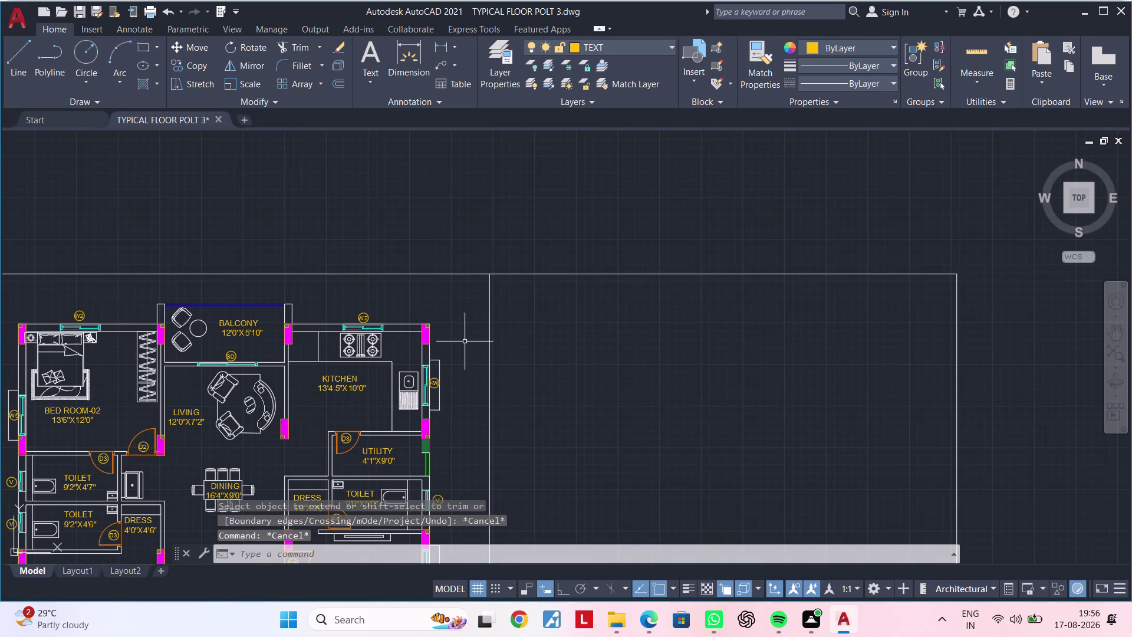
key(Escape)
key(Escape)
Draw a horizontal line from the kitchen's top outer corner past the vertical line.
text(L)
key(space)
scroll(up, 3)
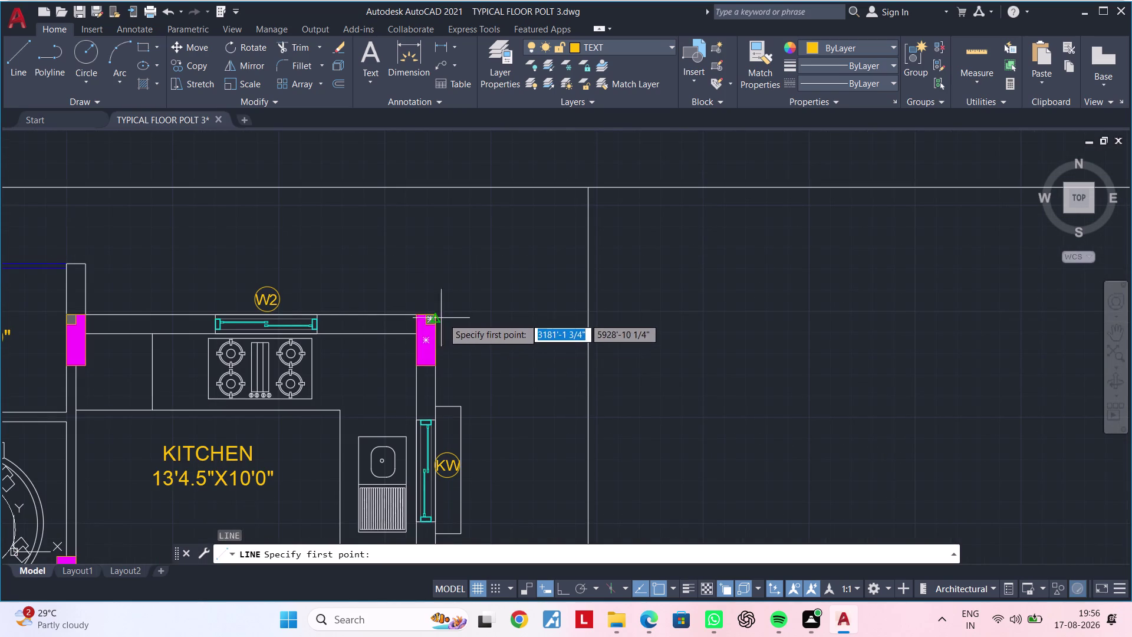
click(432, 314)
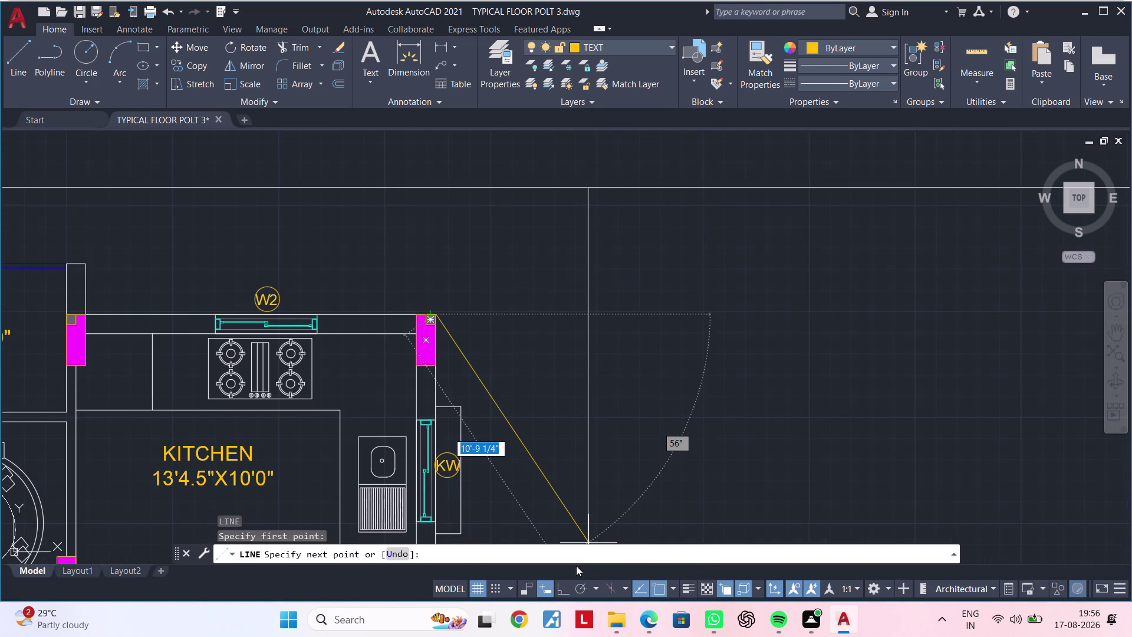
click(562, 595)
click(638, 293)
key(Escape)
key(Escape)
key(Escape)
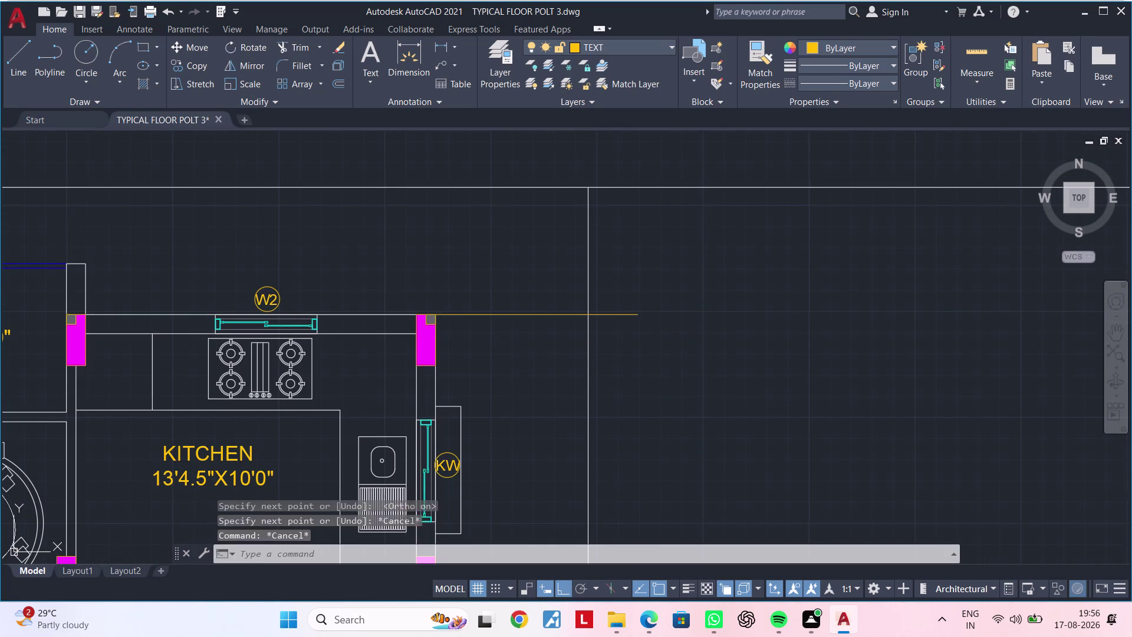
key(Escape)
key(Escape)
key(Escape)
Match the horizontal line's properties to the vertical line with MA.
key(m)
text(A)
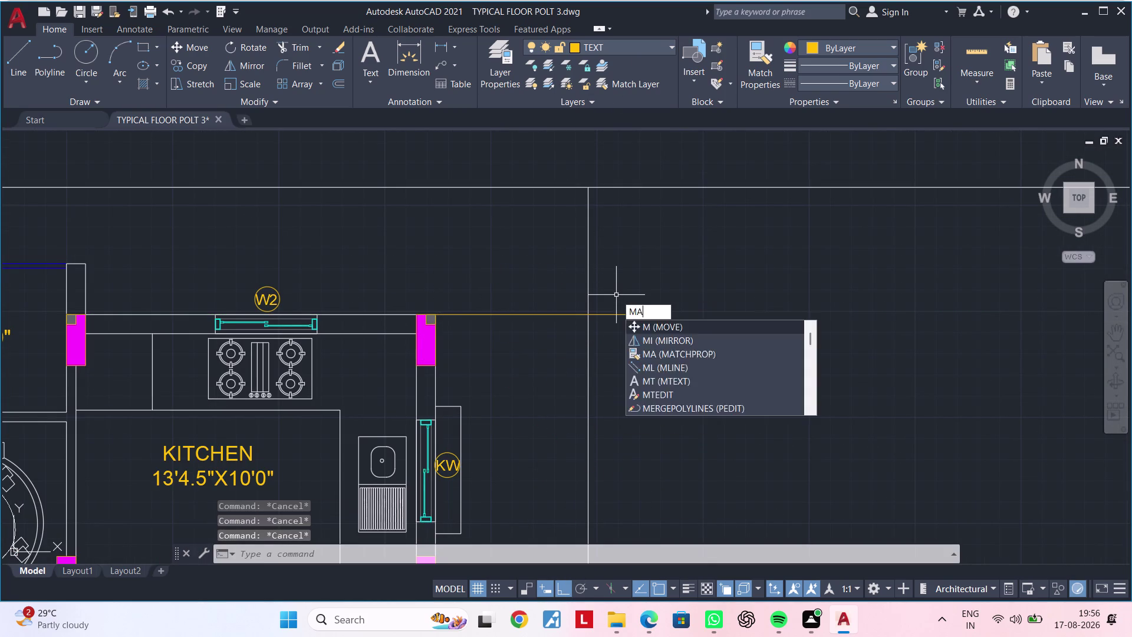
key(space)
click(589, 354)
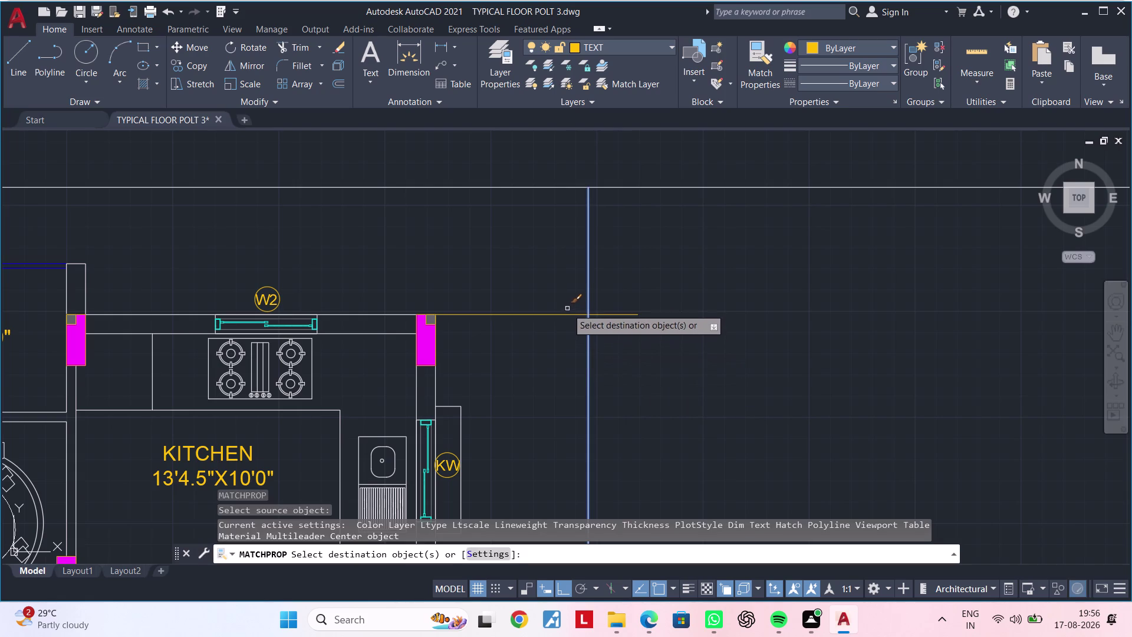
click(567, 313)
key(Escape)
key(Escape)
middle_drag(651, 319, 616, 250)
key(Escape)
key(Escape)
key(Escape)
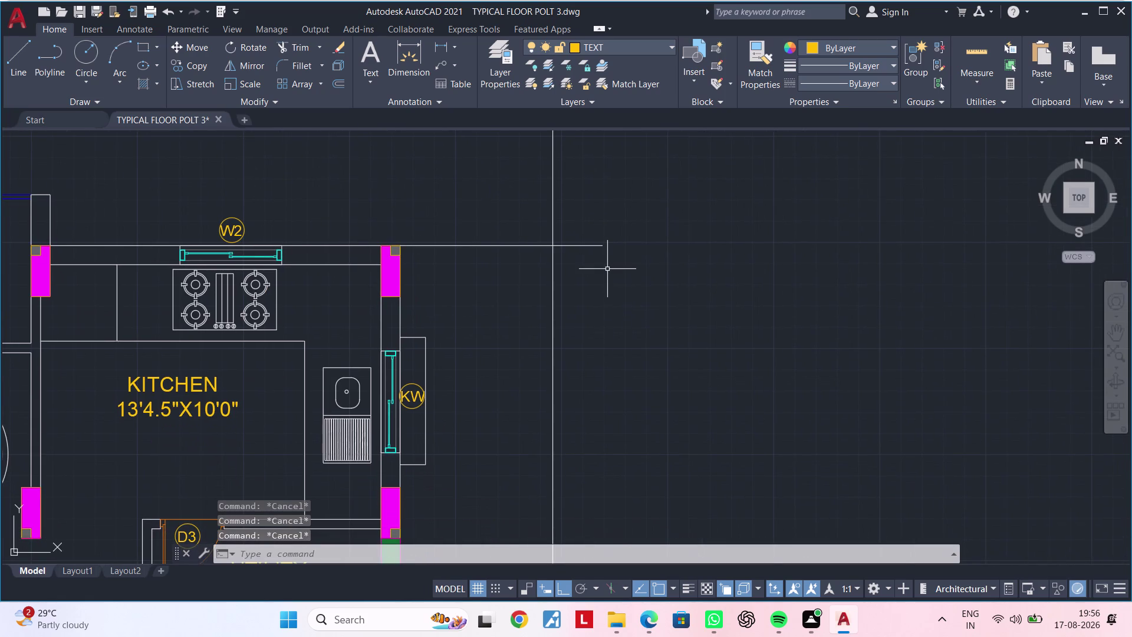
text(TR)
key(space)
key(Escape)
key(Escape)
key(Escape)
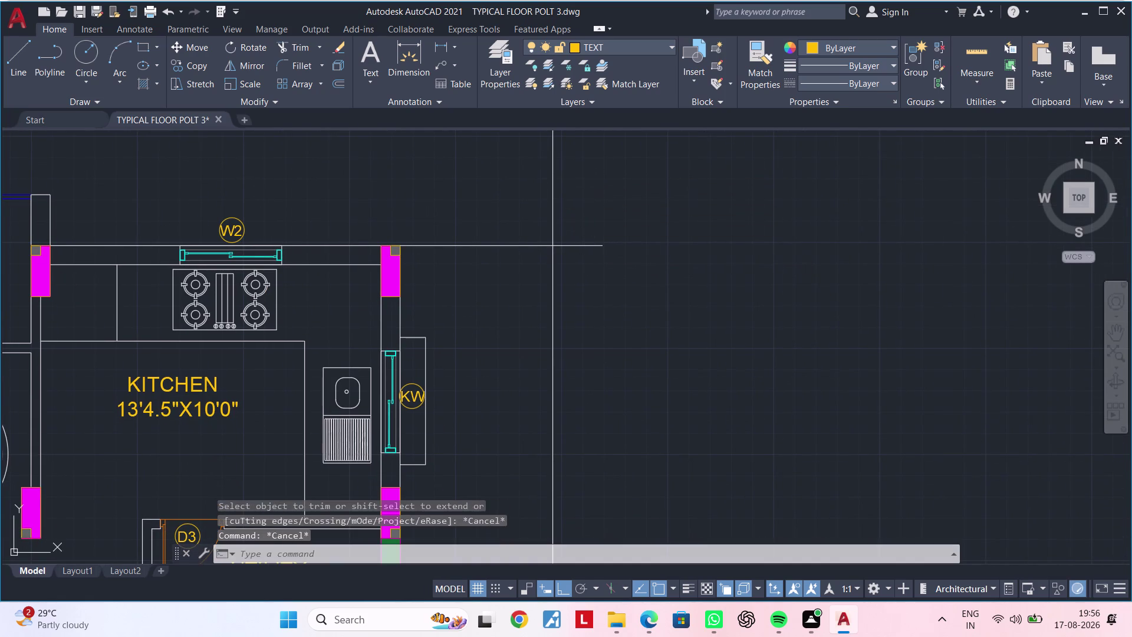
key(Escape)
key(Escape)
key(Escape)
key(Escape)
text(TR)
key(space)
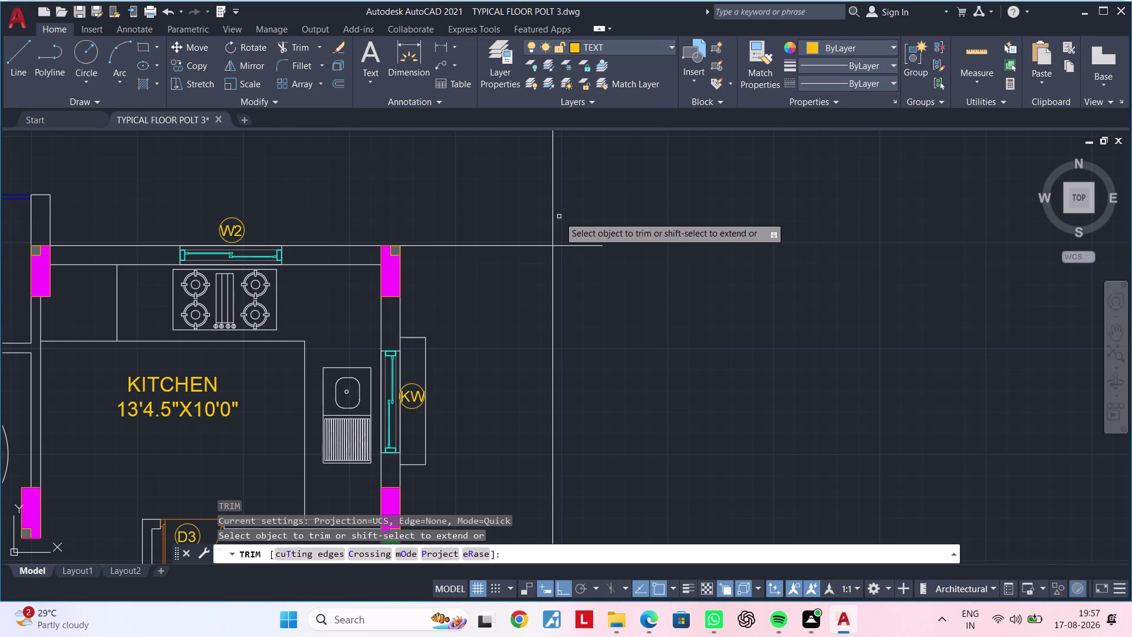
click(554, 218)
scroll(down, 3)
key(Escape)
middle_drag(694, 233, 652, 236)
key(Escape)
middle_drag(663, 237, 621, 250)
key(Escape)
key(Escape)
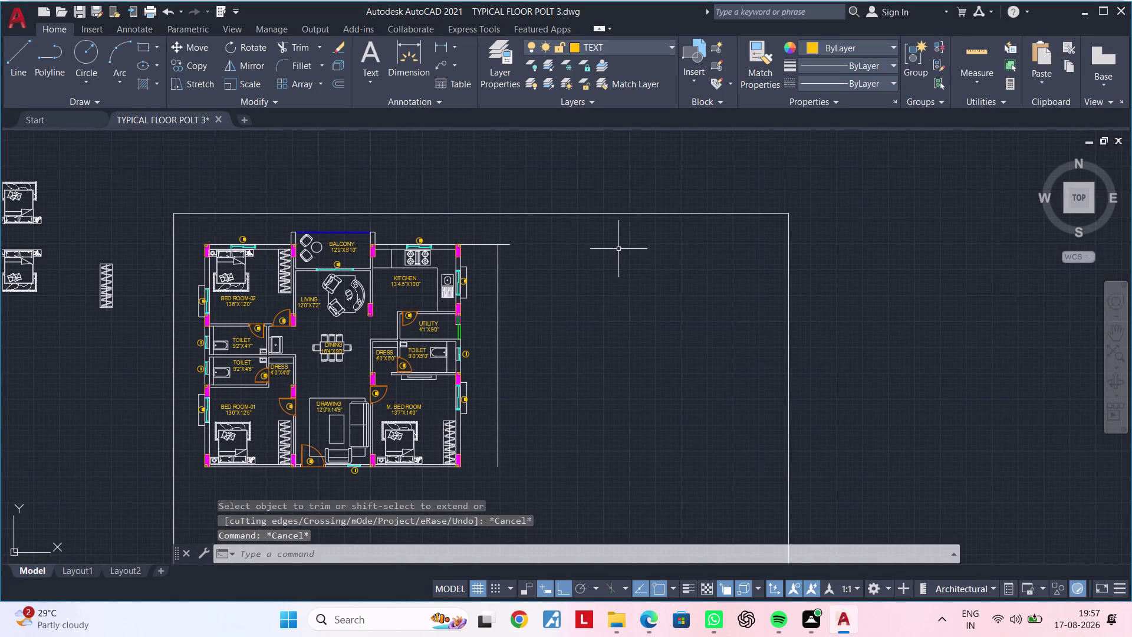
text(OF 5')
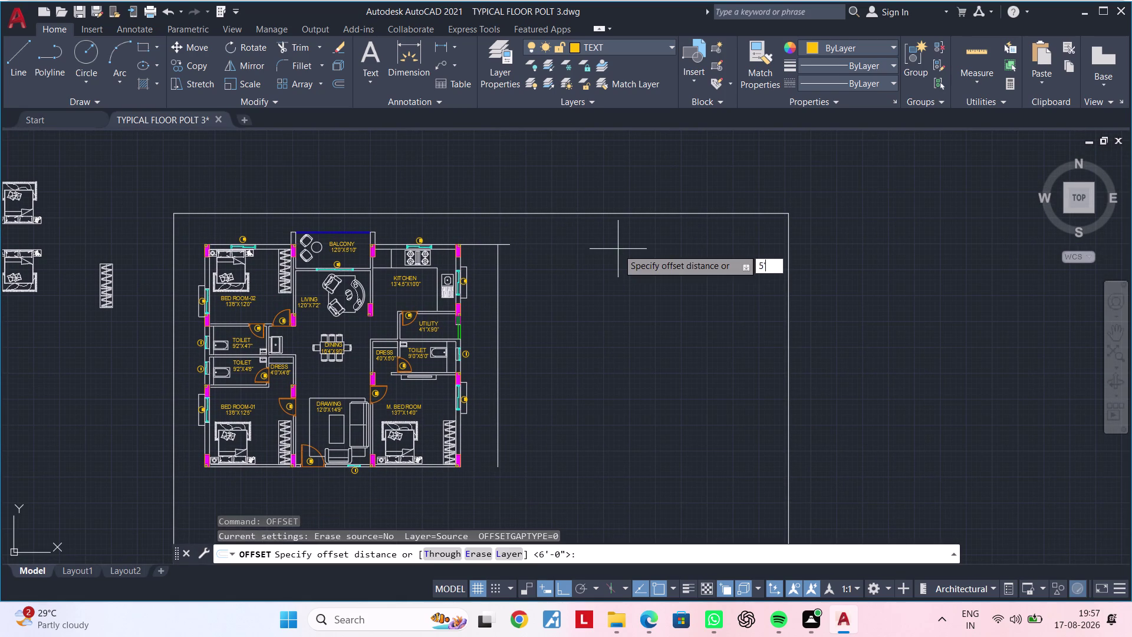
key(Return)
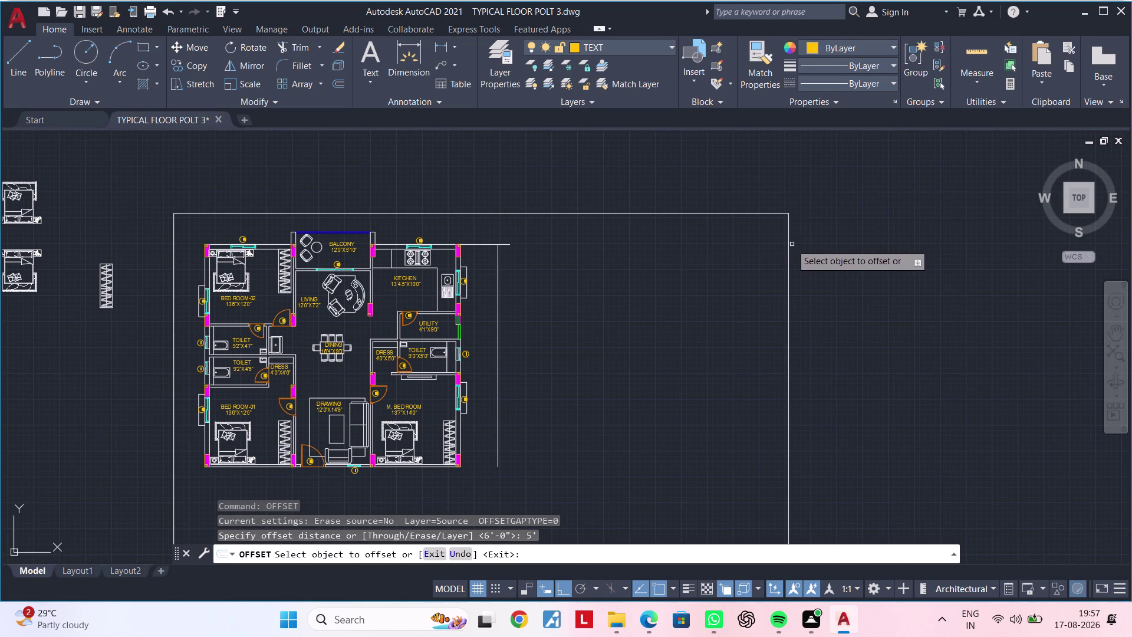
click(787, 247)
click(627, 270)
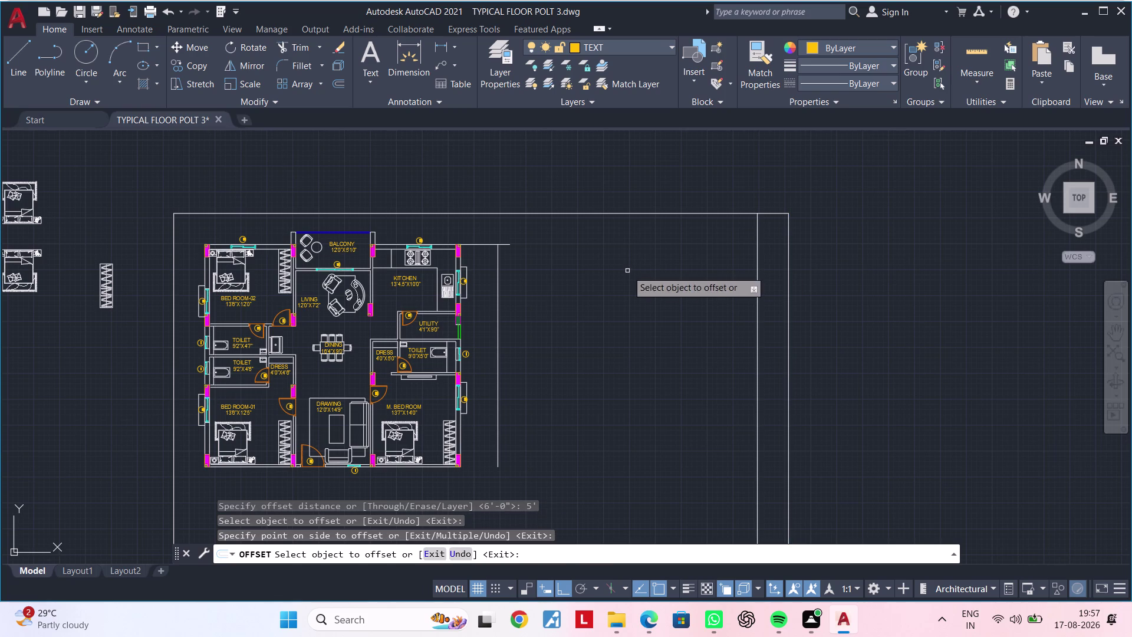
click(675, 211)
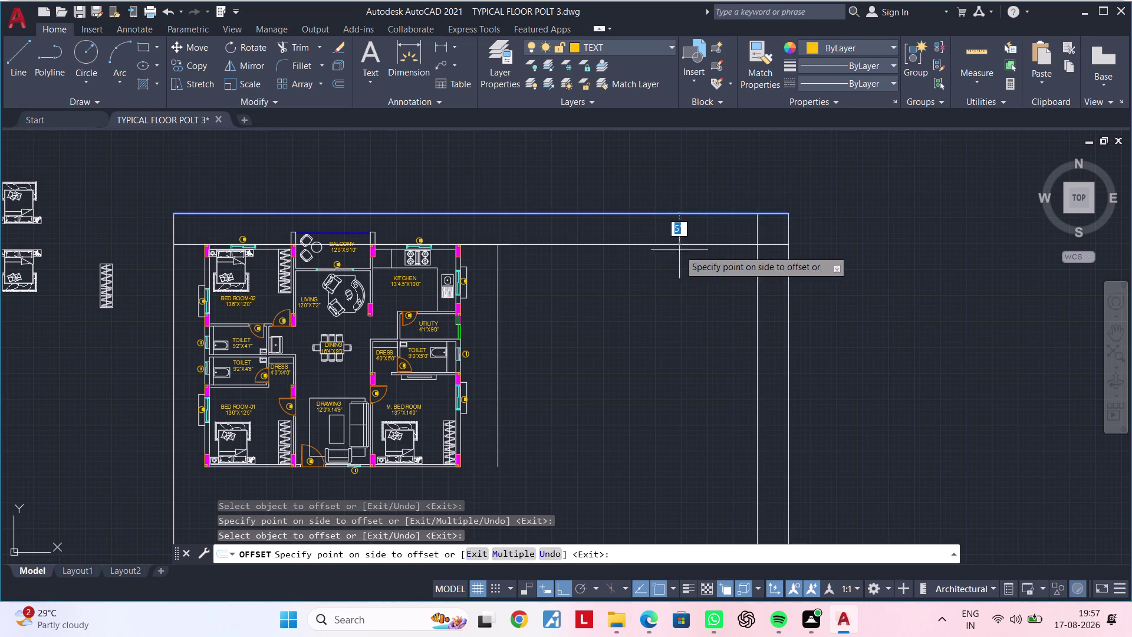
key(Escape)
key(Escape)
key(Escape)
middle_click(652, 260)
key(Escape)
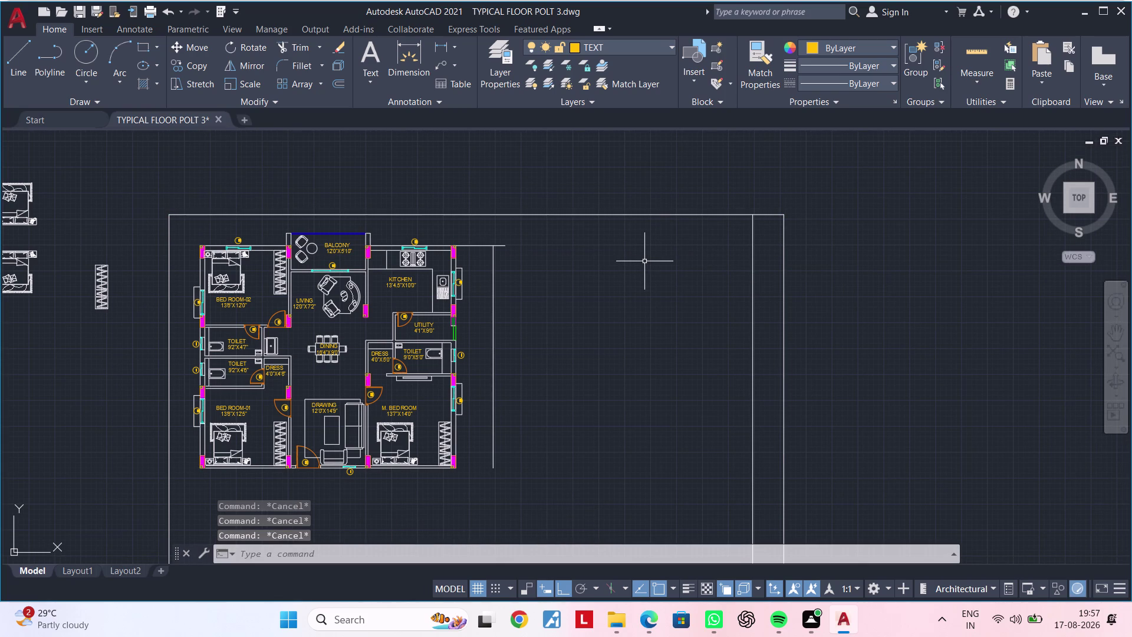
text(EX)
key(space)
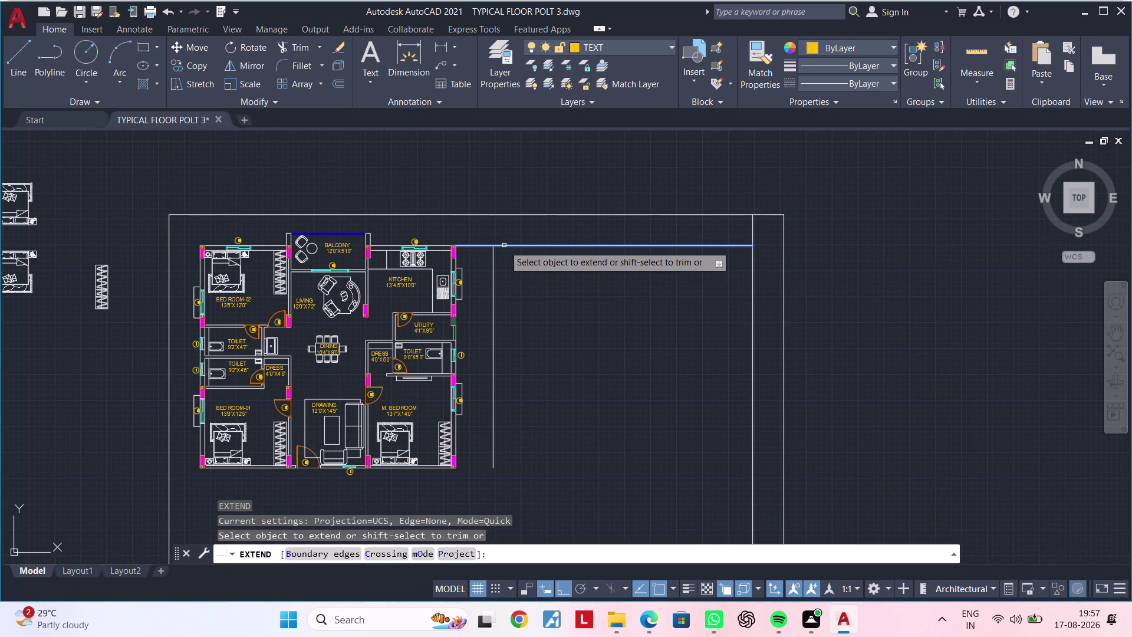
click(504, 245)
key(Escape)
key(Escape)
key(Escape)
middle_drag(599, 268, 507, 250)
key(Escape)
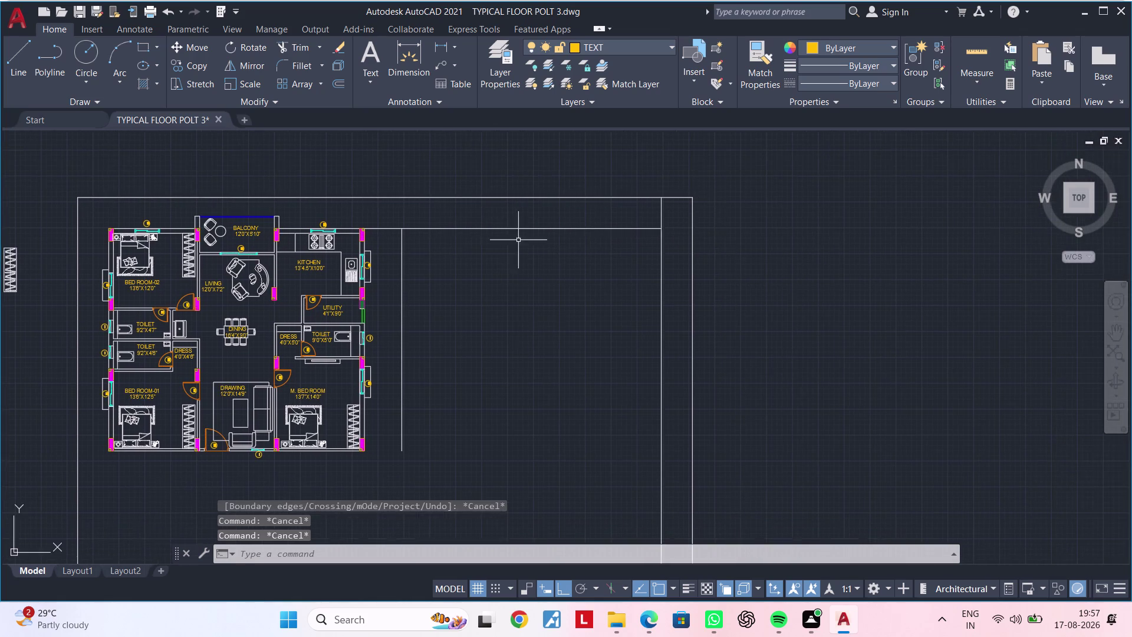
key(Escape)
middle_drag(612, 240, 548, 254)
key(Escape)
key(Escape)
key(t)
key(r)
key(space)
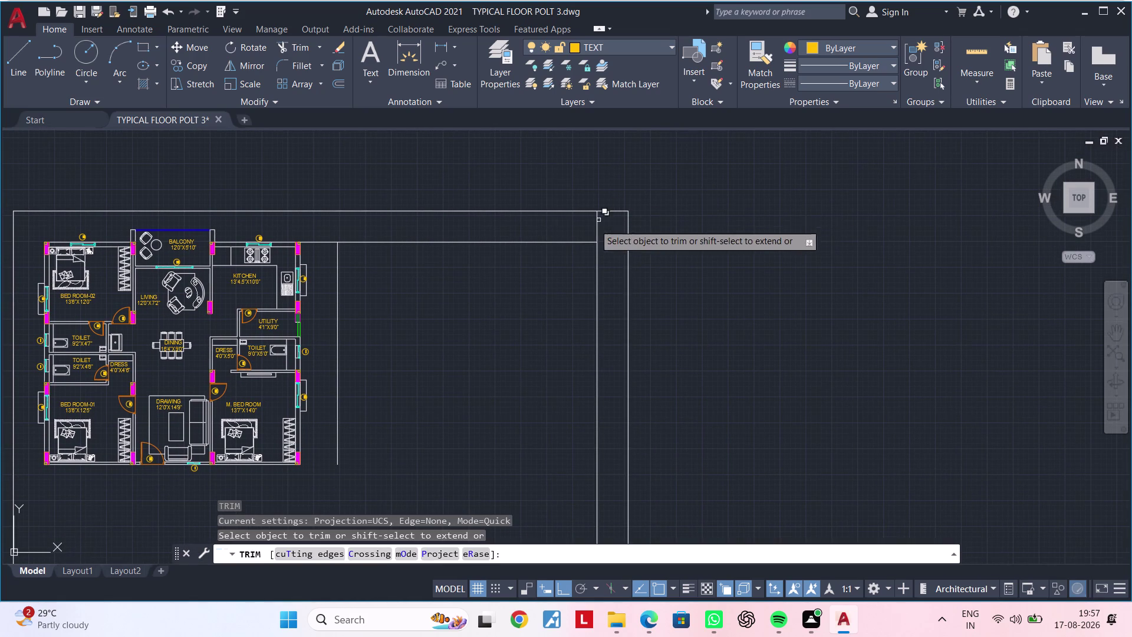
scroll(up, 3)
click(600, 227)
scroll(down, 3)
middle_drag(546, 276, 573, 260)
middle_click(599, 243)
key(Escape)
key(Escape)
middle_drag(534, 248, 580, 237)
key(Escape)
key(Escape)
scroll(up, 3)
middle_drag(492, 246, 559, 286)
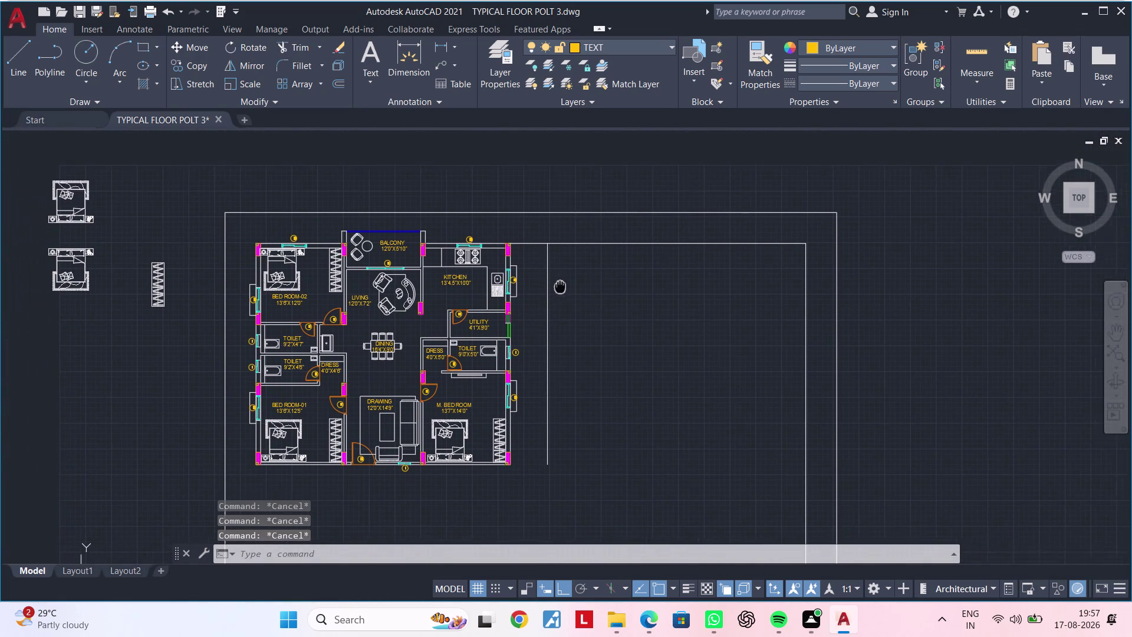
middle_drag(558, 286, 571, 283)
scroll(up, 3)
key(Escape)
key(Escape)
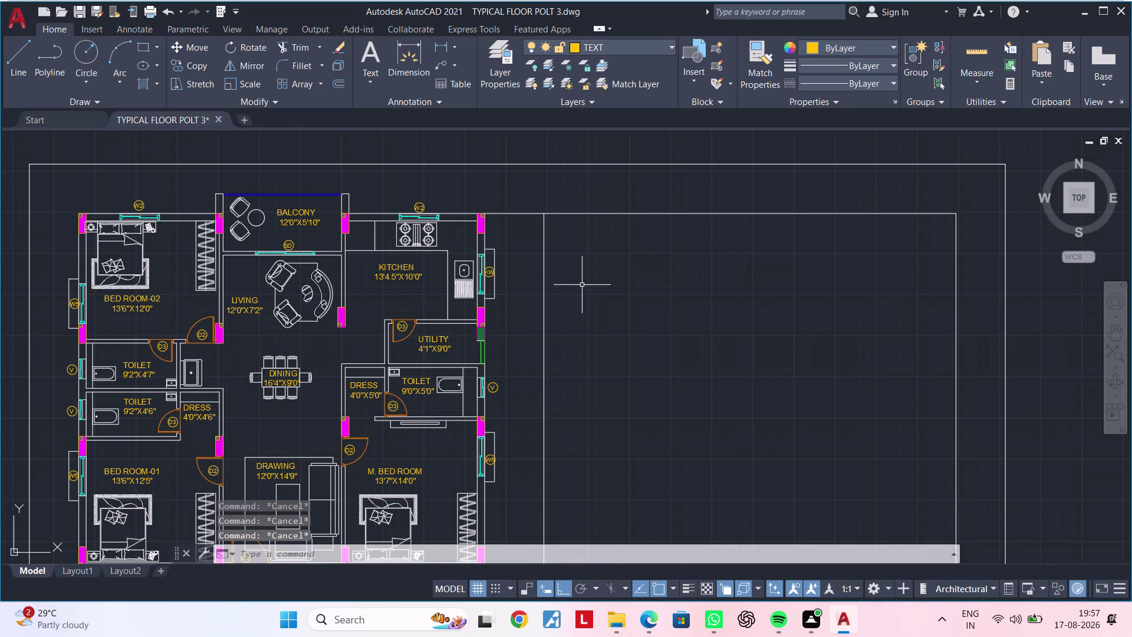
key(Escape)
key(Escape)
scroll(down, 3)
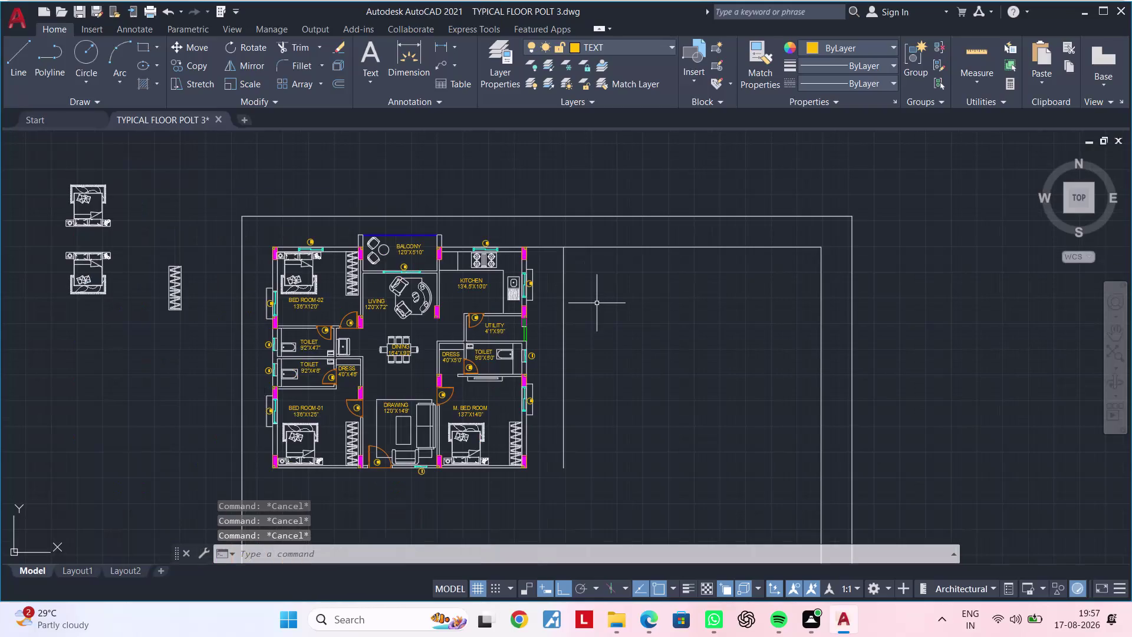
middle_drag(596, 303, 543, 303)
scroll(up, 3)
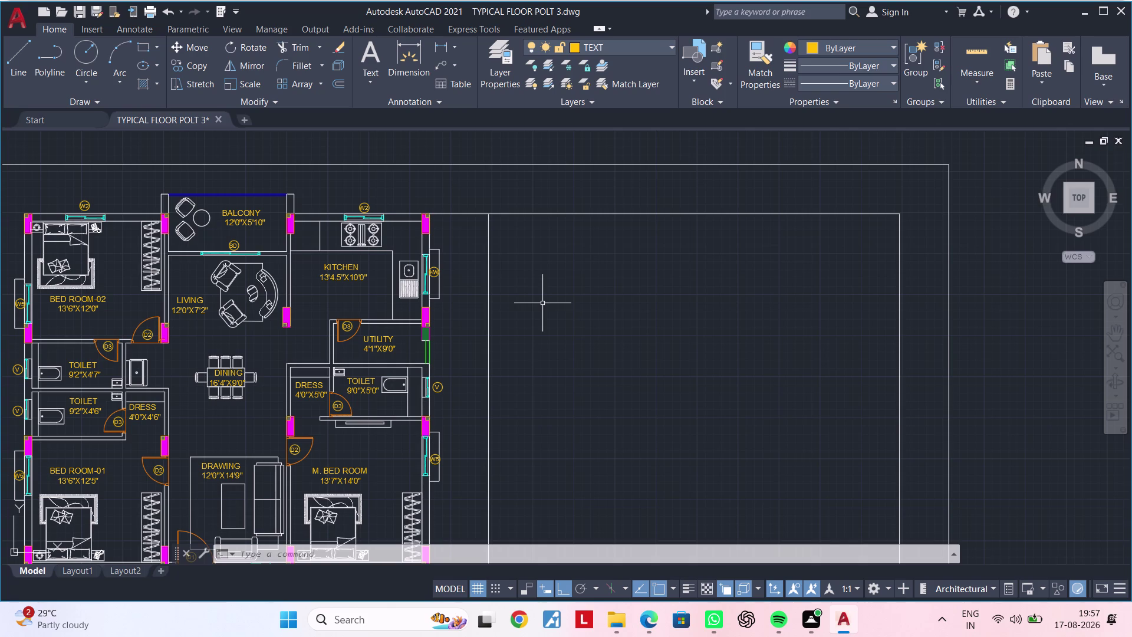
middle_drag(544, 302, 637, 276)
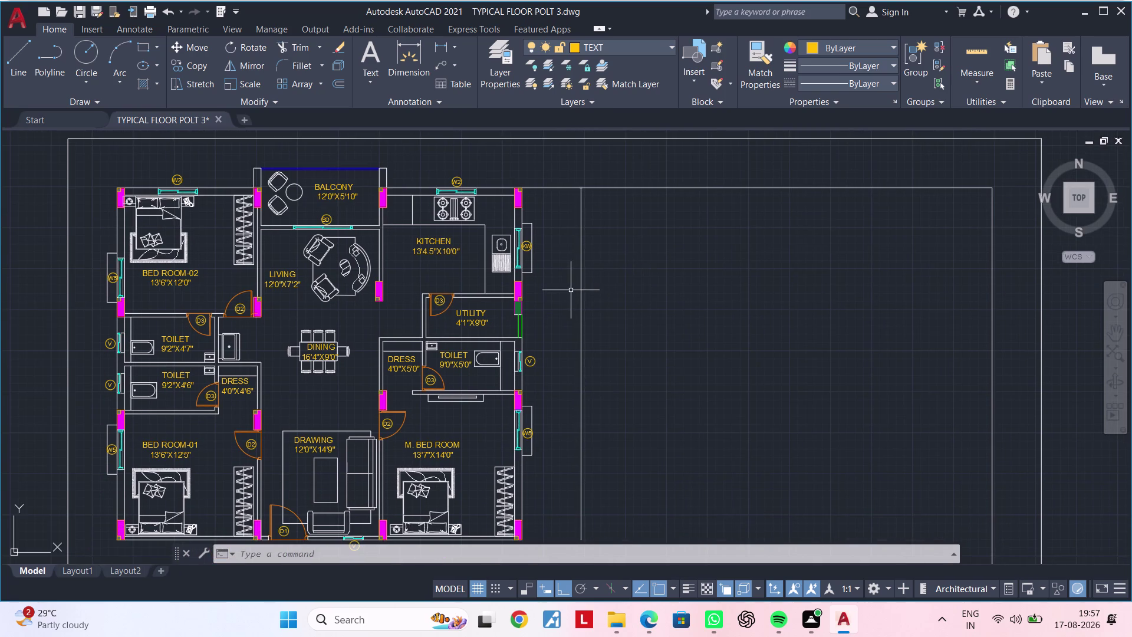
middle_drag(571, 290, 595, 288)
middle_drag(586, 283, 601, 261)
scroll(down, 3)
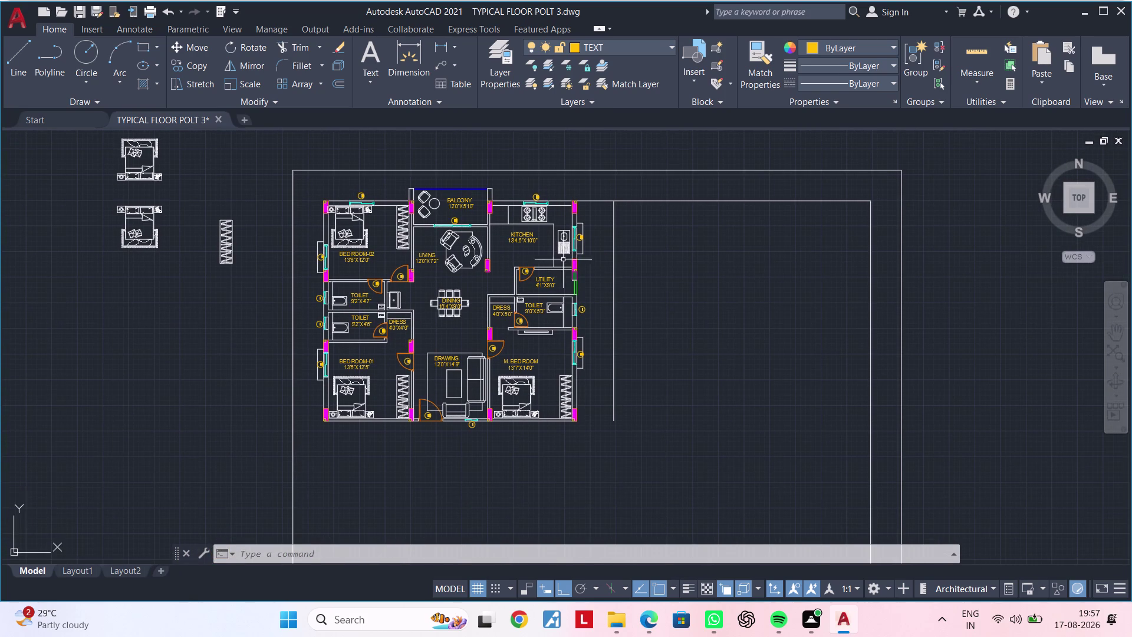
scroll(up, 3)
Window-select the entire floor plan.
click(310, 184)
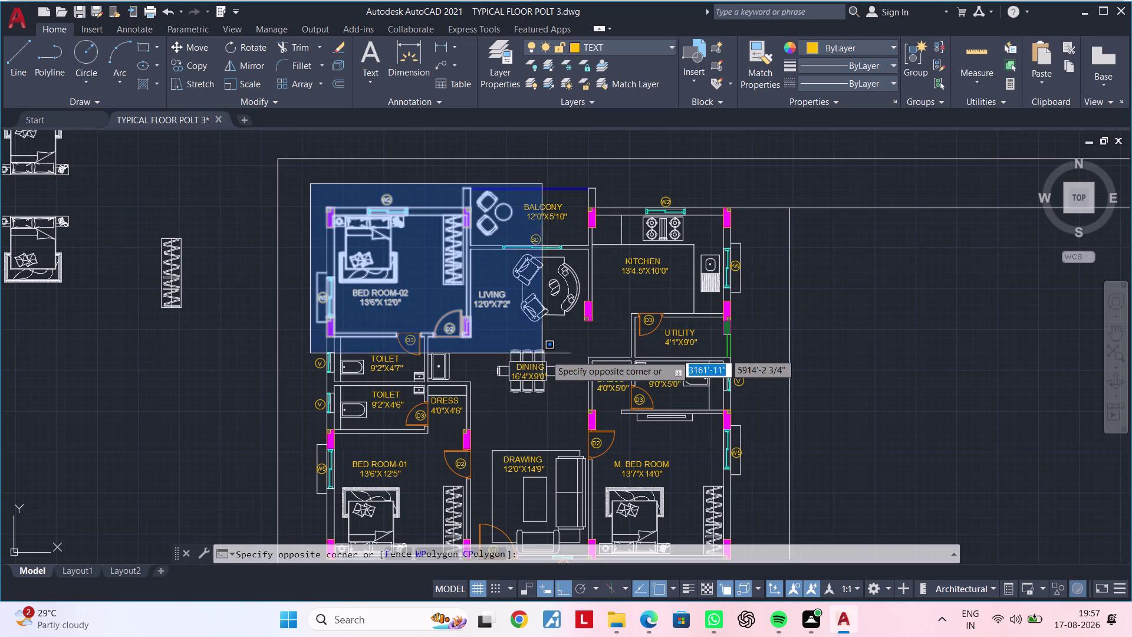
middle_drag(662, 408, 640, 312)
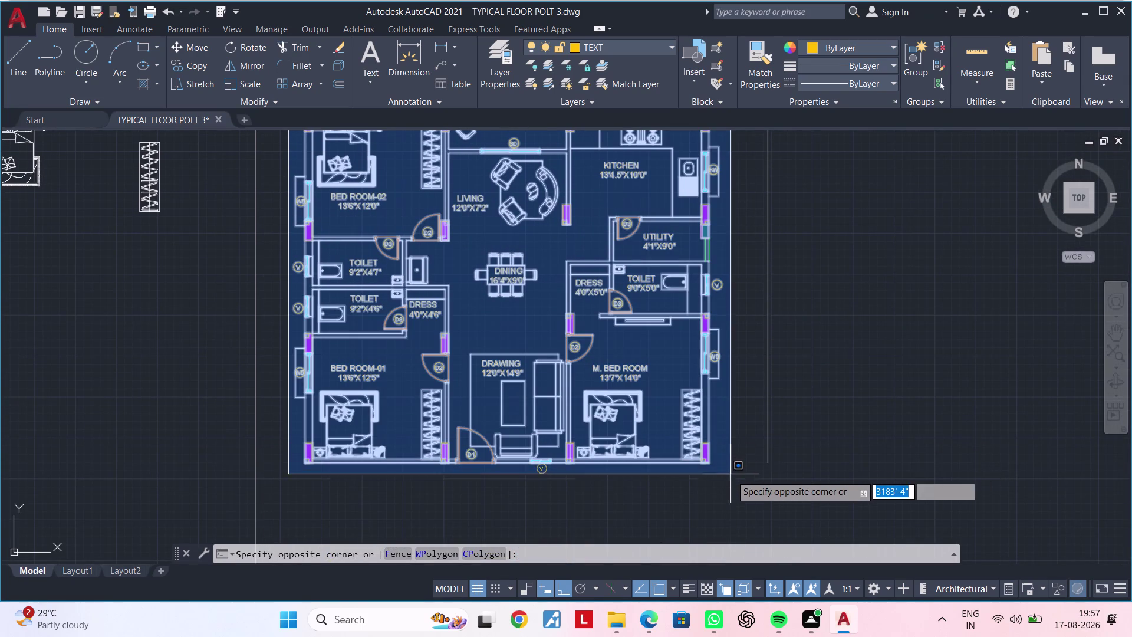
click(736, 481)
middle_drag(733, 377, 627, 481)
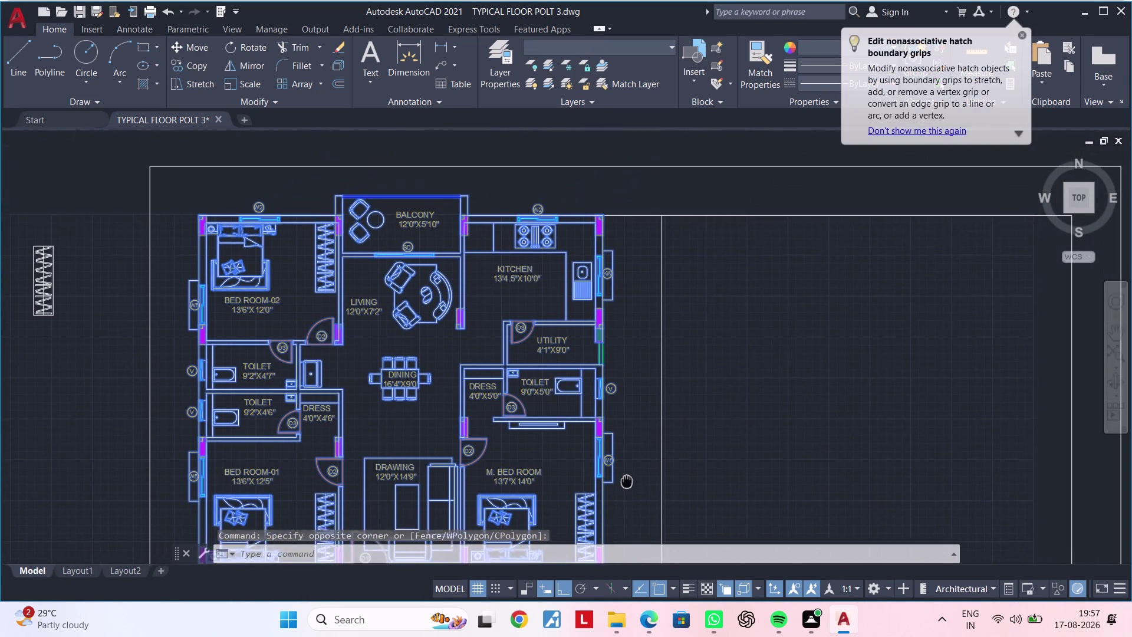
middle_drag(627, 482, 625, 469)
middle_drag(628, 378, 623, 322)
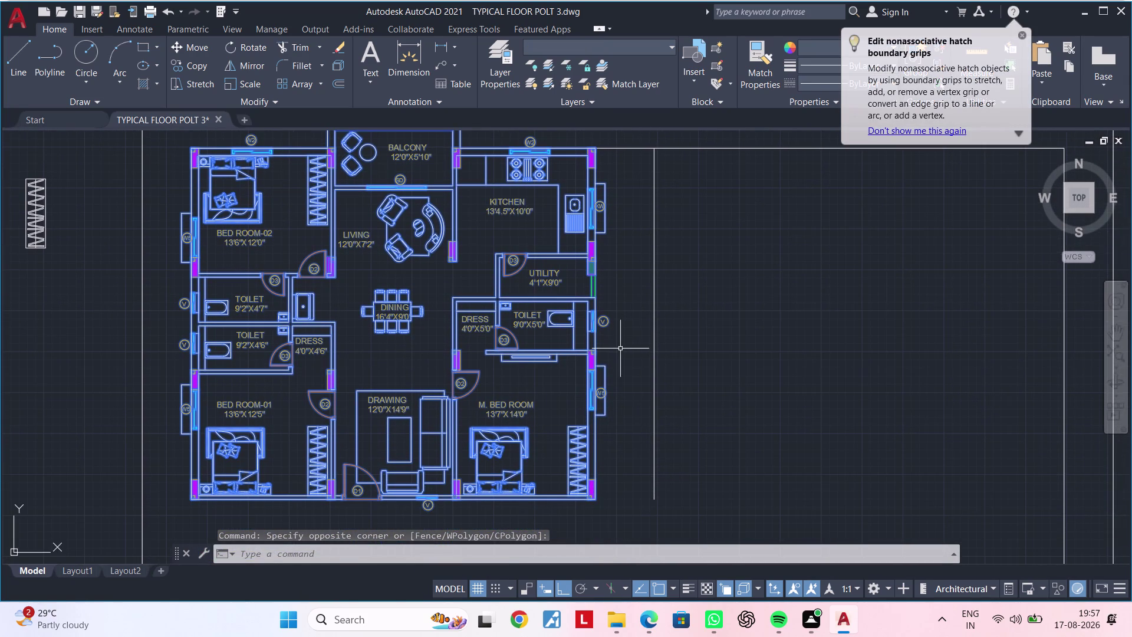
Copy the plan from its top-left corner, placing the duplicate to the right.
text(CO)
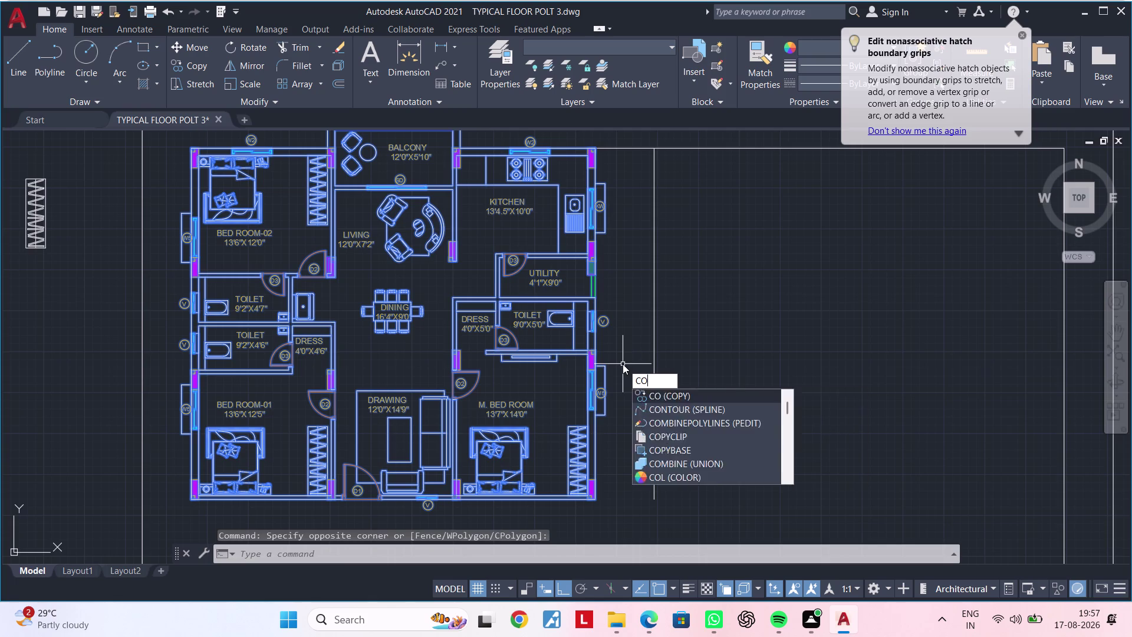
key(space)
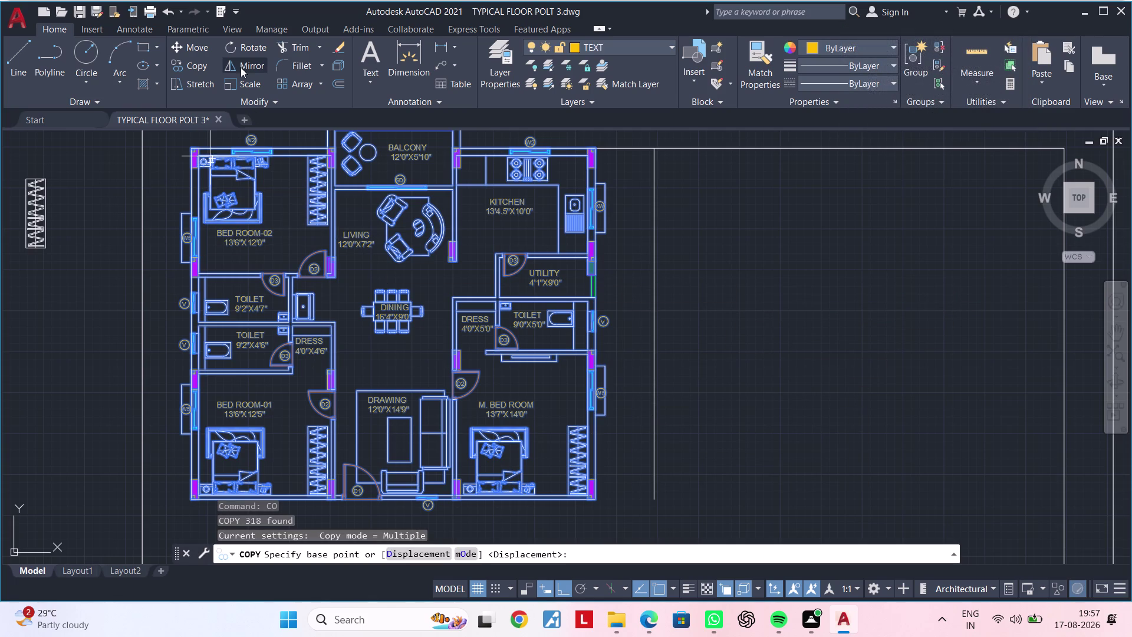
scroll(up, 3)
scroll(up, 3)
scroll(up, 3)
click(198, 147)
scroll(down, 3)
middle_drag(716, 182, 15, 231)
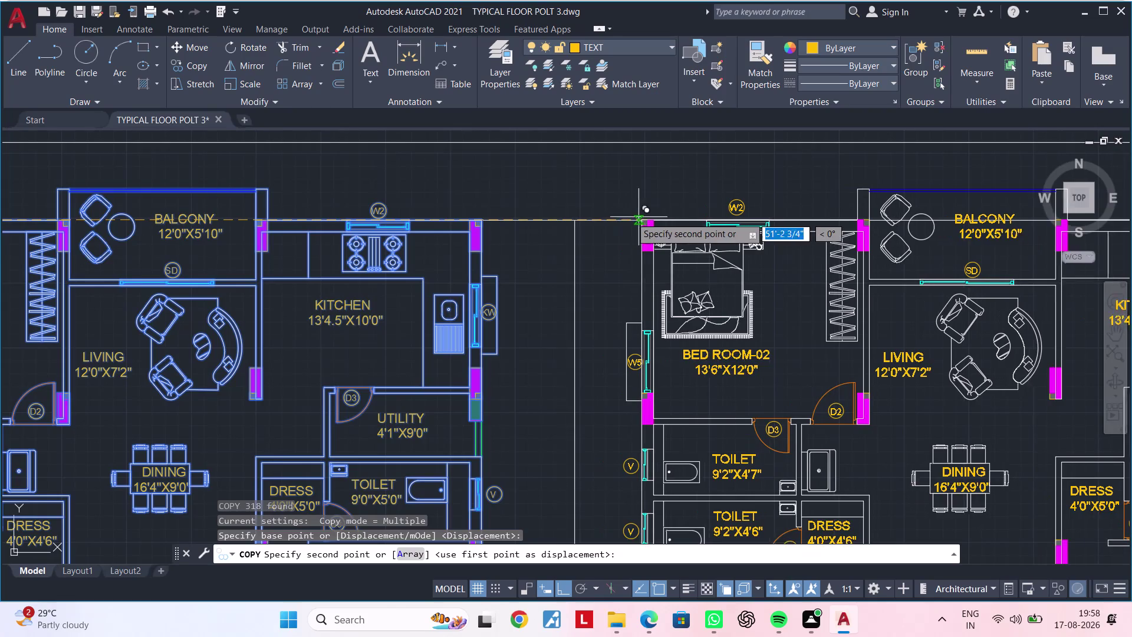
scroll(up, 3)
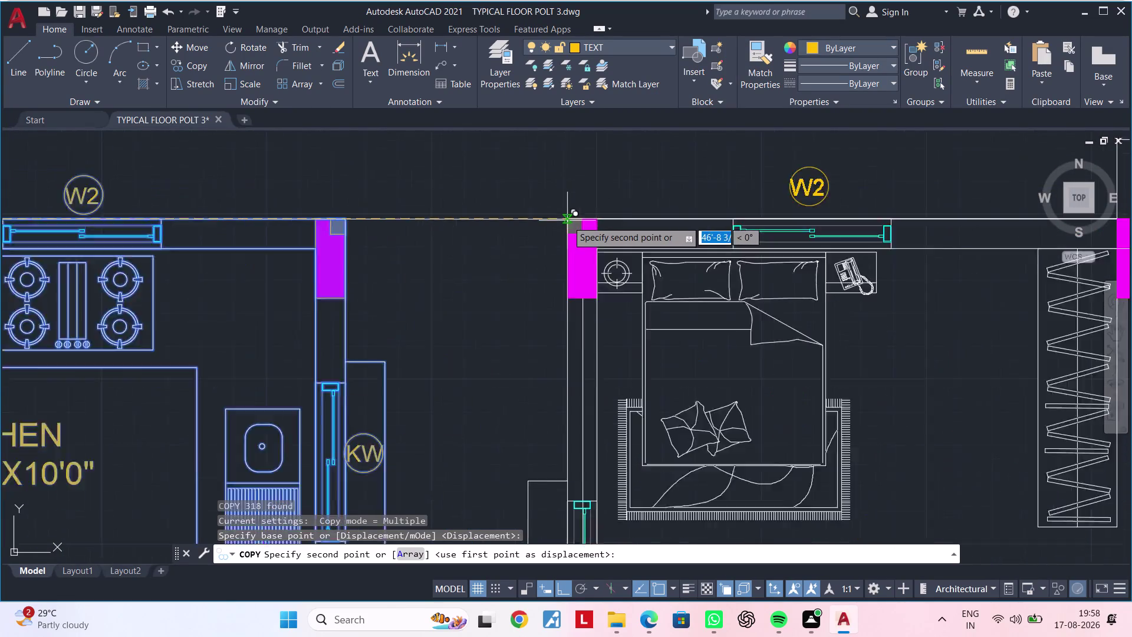
click(590, 221)
scroll(down, 3)
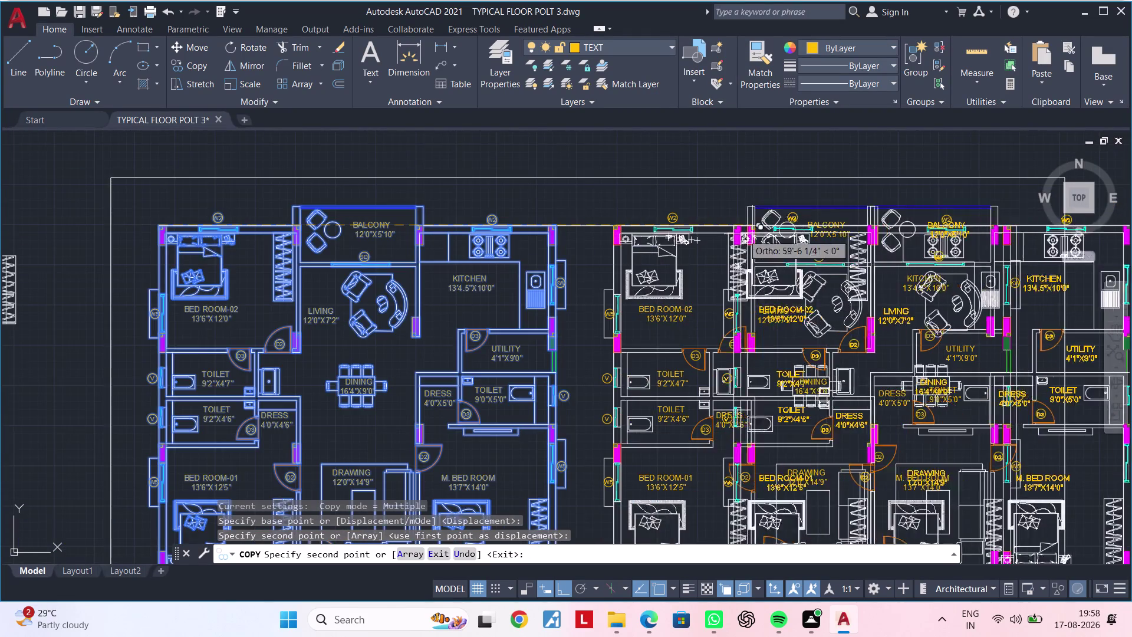
scroll(down, 3)
middle_drag(760, 235, 453, 243)
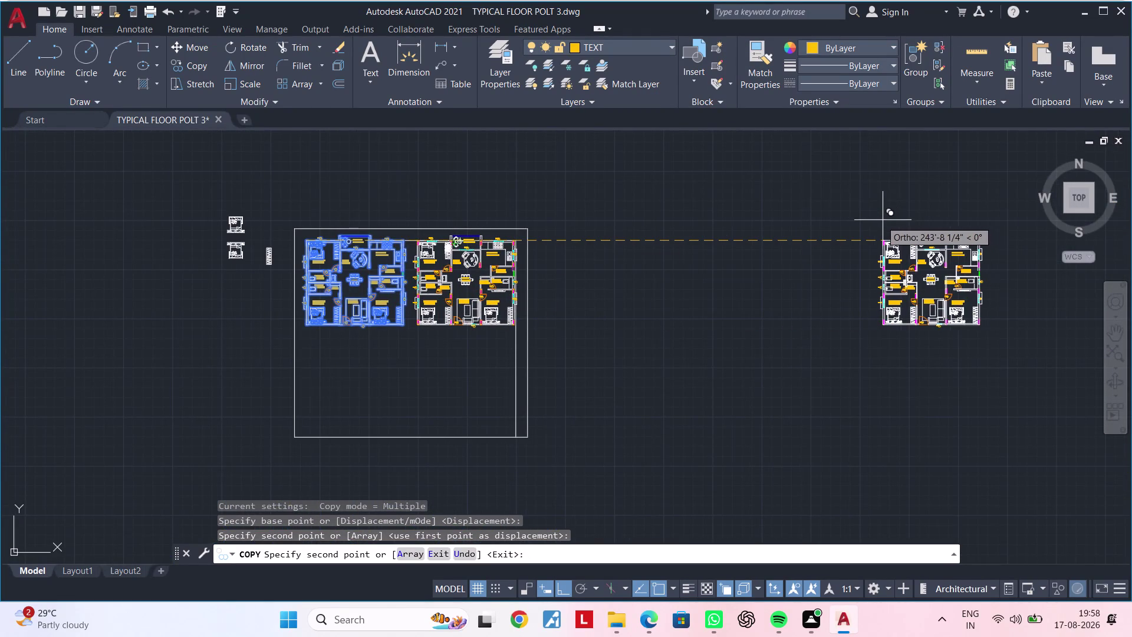
click(864, 225)
key(Escape)
key(Escape)
scroll(up, 3)
middle_drag(542, 279, 877, 243)
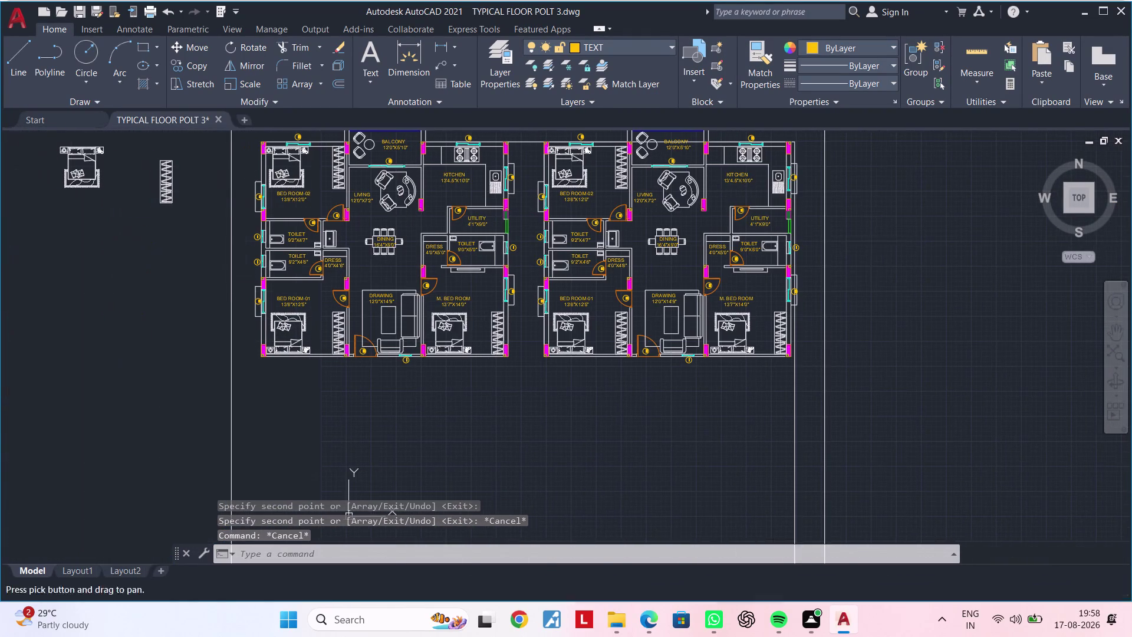
scroll(down, 3)
middle_drag(866, 254, 830, 291)
scroll(up, 3)
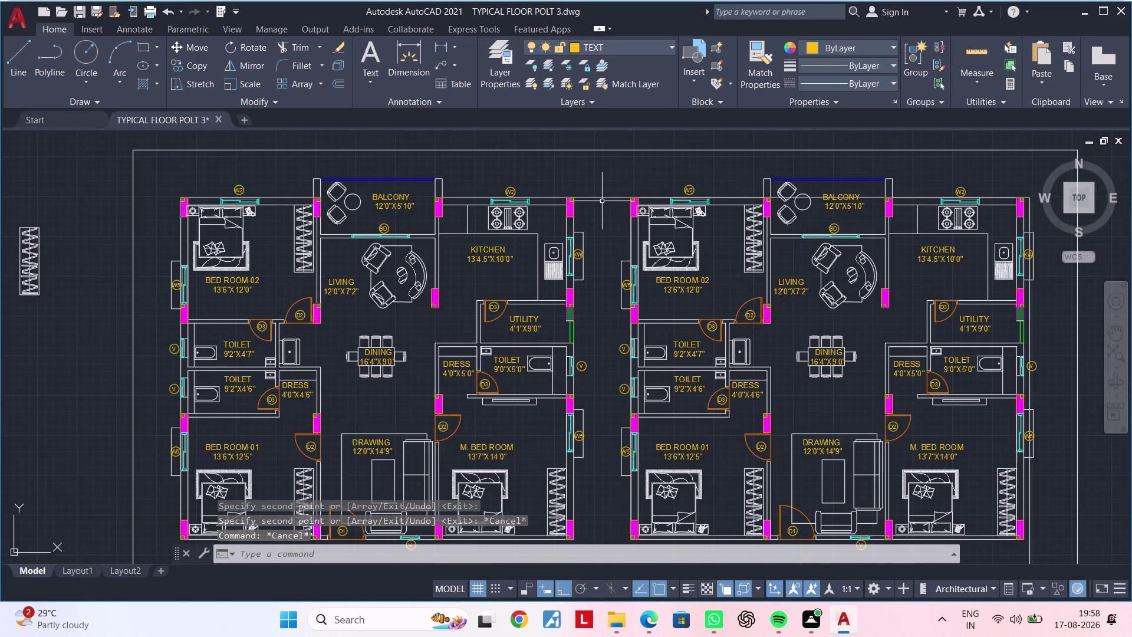
Trim a line segment in the gap between the two units.
scroll(up, 3)
middle_drag(611, 218, 562, 304)
middle_drag(586, 279, 560, 305)
key(Escape)
key(Escape)
key(Escape)
key(Escape)
key(t)
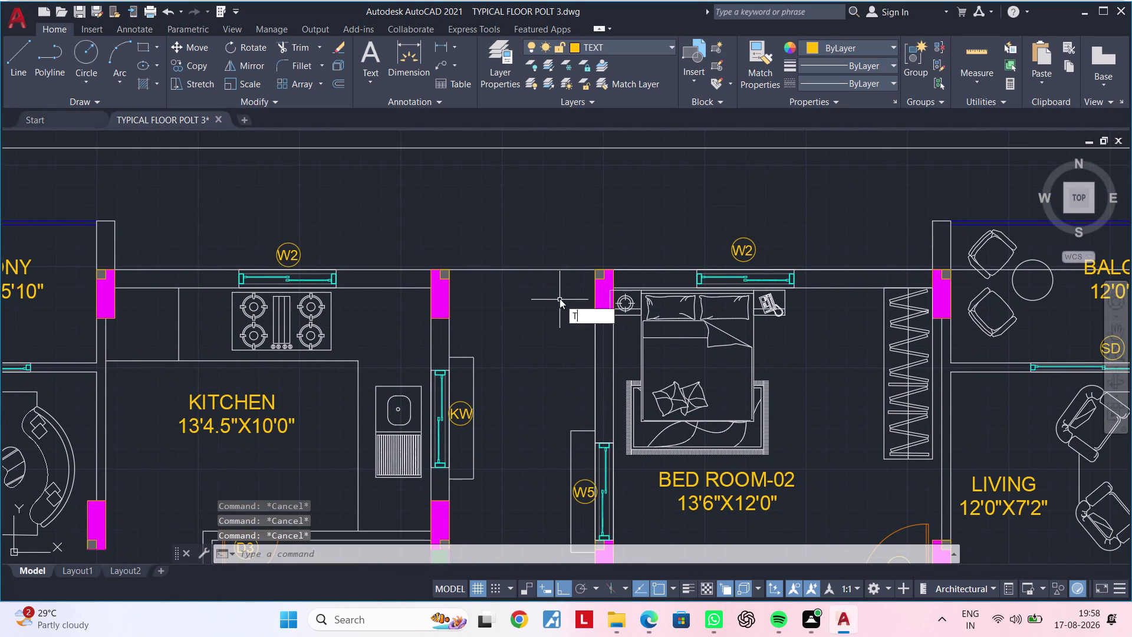
key(r)
key(space)
click(553, 271)
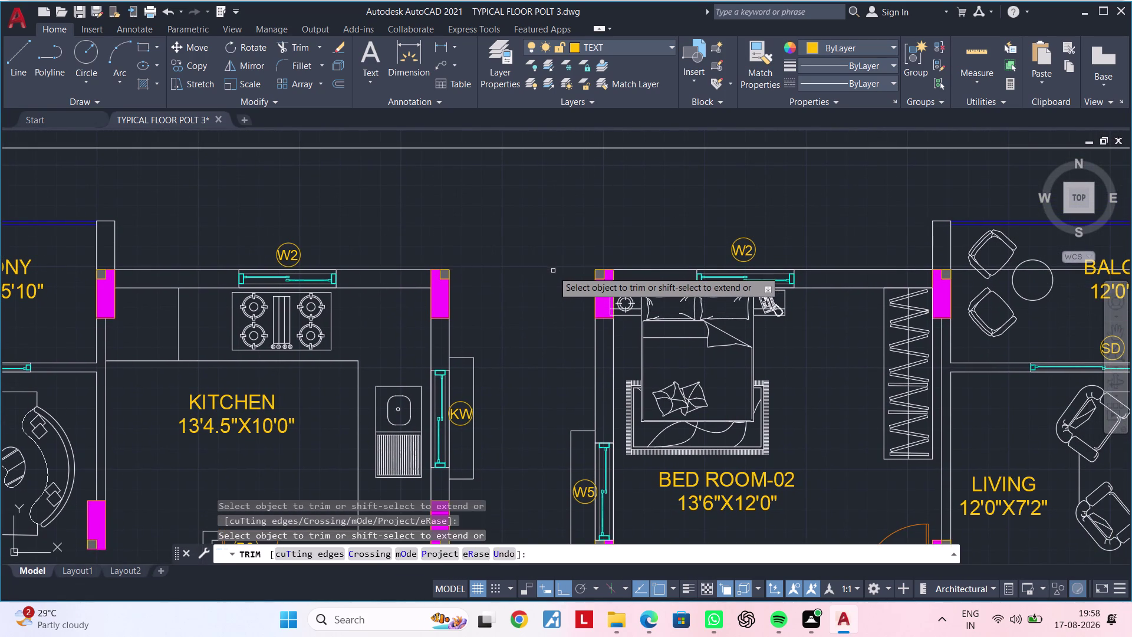
key(Escape)
key(Escape)
key(Escape)
Draw a wall line from the left column's top corner to the right column's corner.
text(L)
key(space)
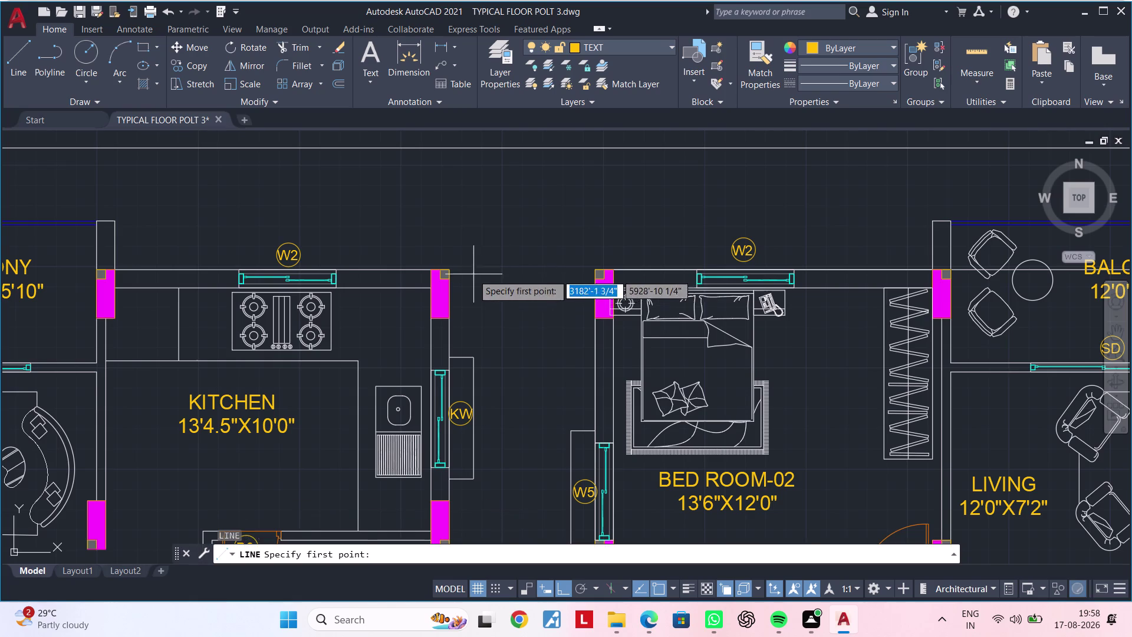
scroll(up, 3)
click(378, 254)
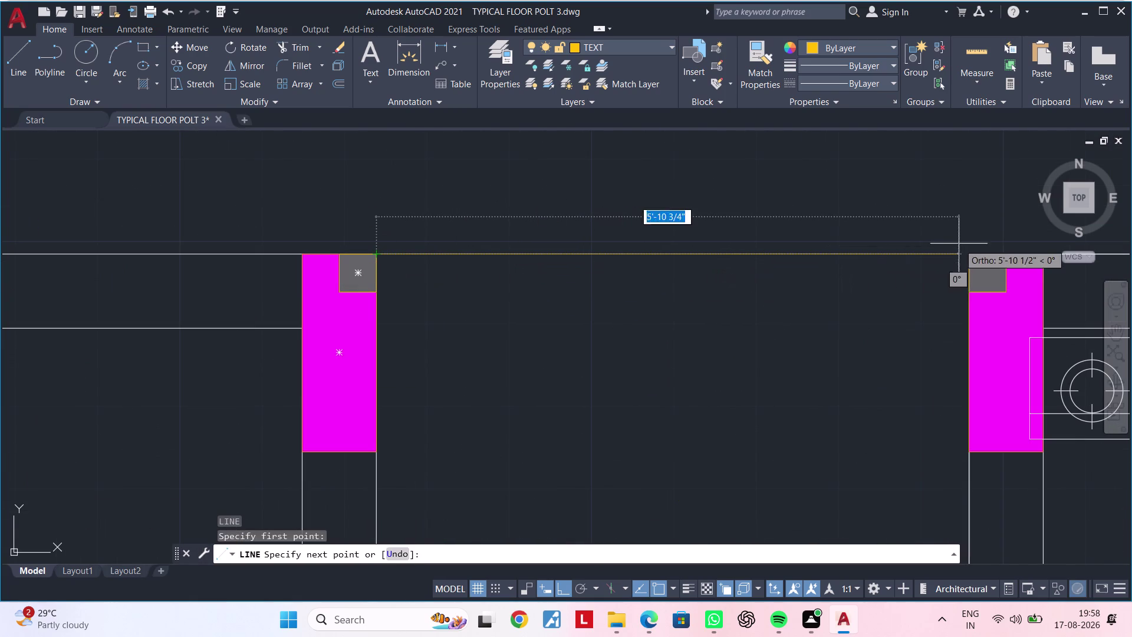
click(965, 250)
key(Escape)
key(Escape)
scroll(down, 3)
middle_drag(836, 276, 678, 251)
key(Escape)
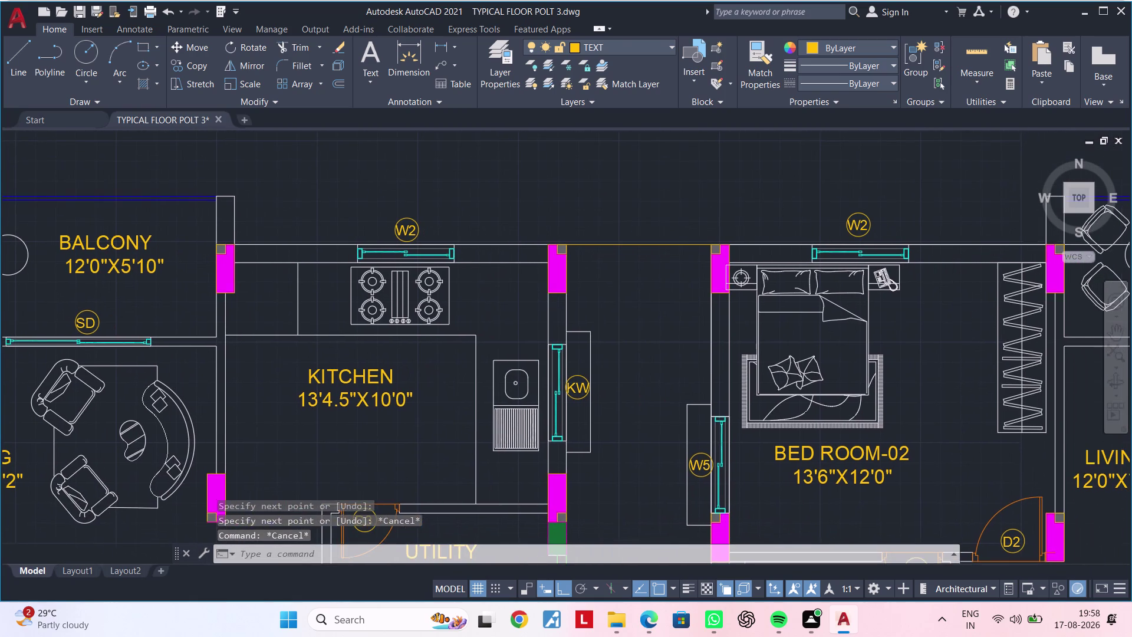
key(Escape)
key(Escape)
click(622, 45)
click(630, 65)
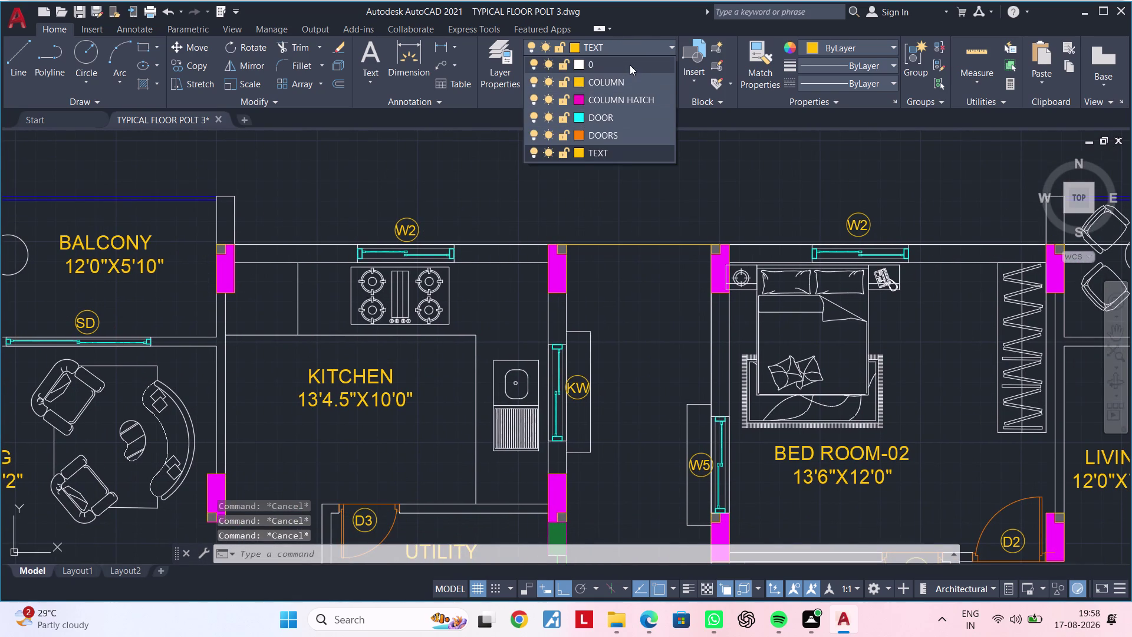
Inspect the bottom edges of both units by panning along them.
key(Escape)
key(Escape)
scroll(down, 3)
middle_drag(671, 276, 678, 208)
scroll(down, 3)
middle_drag(681, 231, 687, 151)
middle_drag(675, 352, 618, 315)
scroll(up, 3)
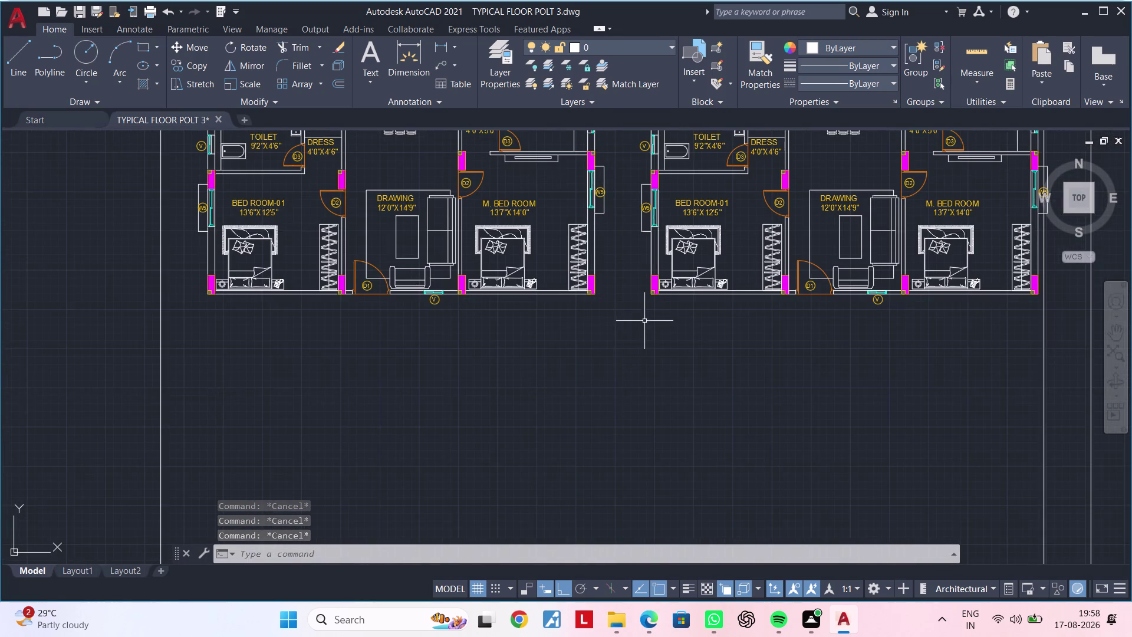
middle_drag(623, 329, 588, 359)
middle_drag(660, 360, 553, 394)
middle_drag(600, 404, 470, 444)
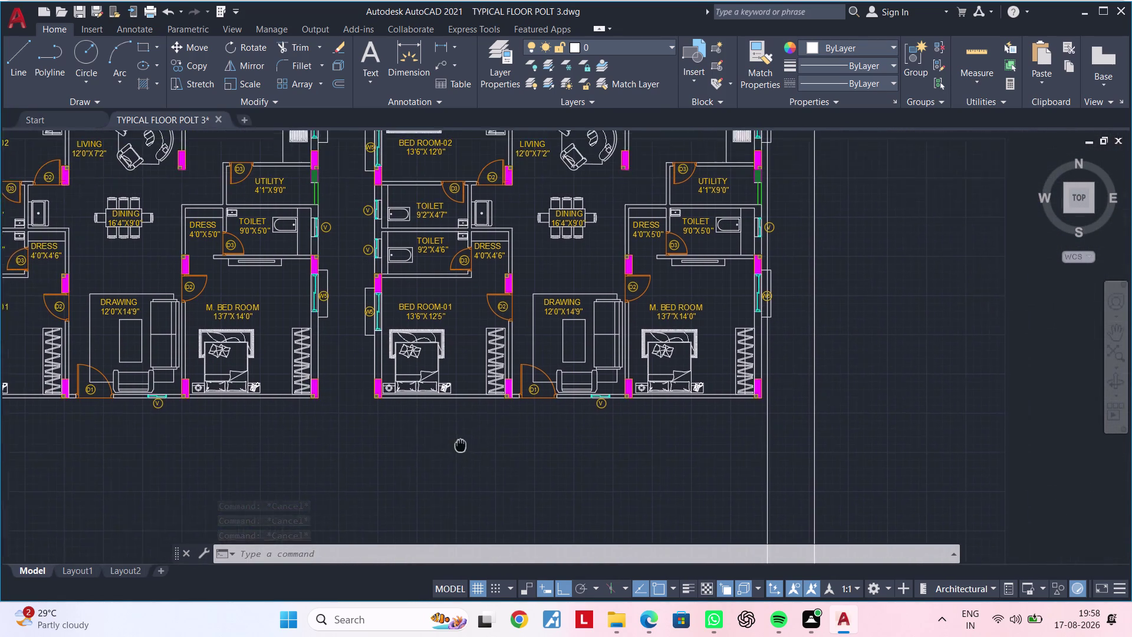
middle_drag(470, 444, 494, 386)
middle_drag(452, 386, 636, 379)
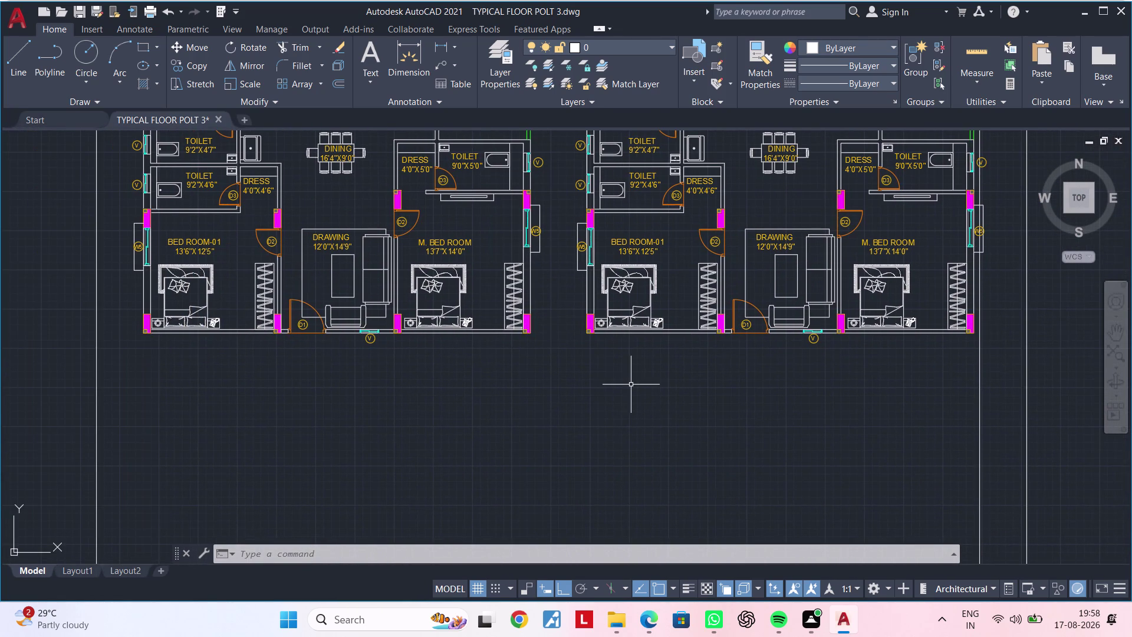
Clear any active command and pan up to the kitchen's top wall.
key(Escape)
key(Escape)
key(Escape)
key(Escape)
key(Escape)
key(Escape)
key(Escape)
key(Escape)
key(Escape)
key(Escape)
key(Escape)
key(Escape)
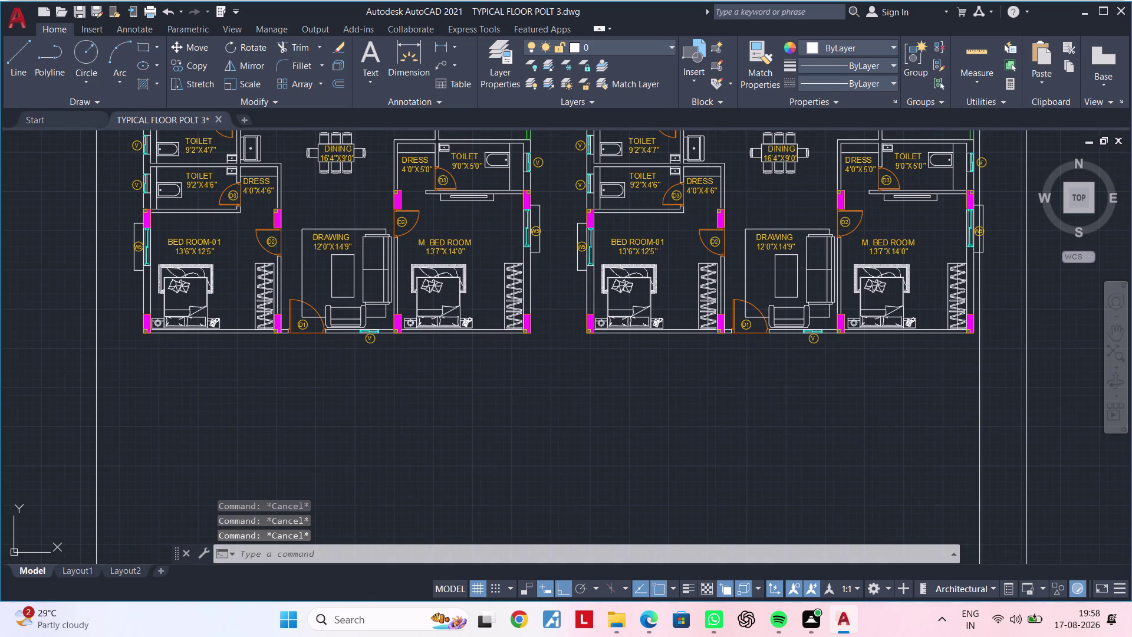
key(Escape)
key(Escape)
key(Escape)
key(Escape)
key(Escape)
middle_drag(788, 402, 528, 523)
middle_drag(741, 253, 739, 462)
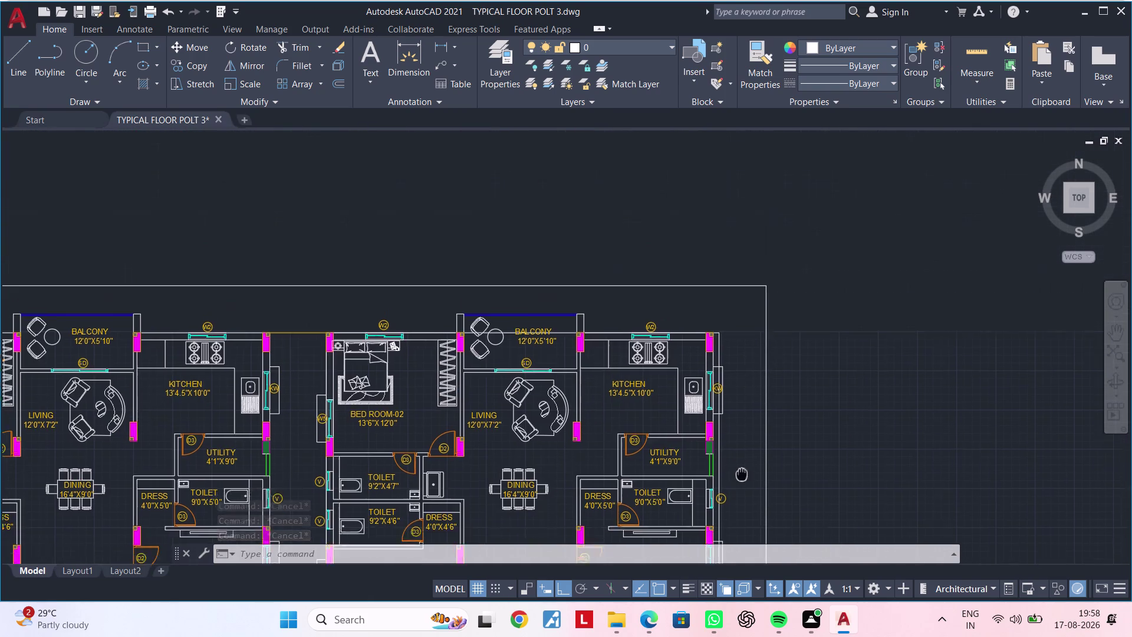
middle_drag(740, 462, 743, 480)
scroll(up, 3)
middle_drag(736, 354, 741, 278)
scroll(up, 3)
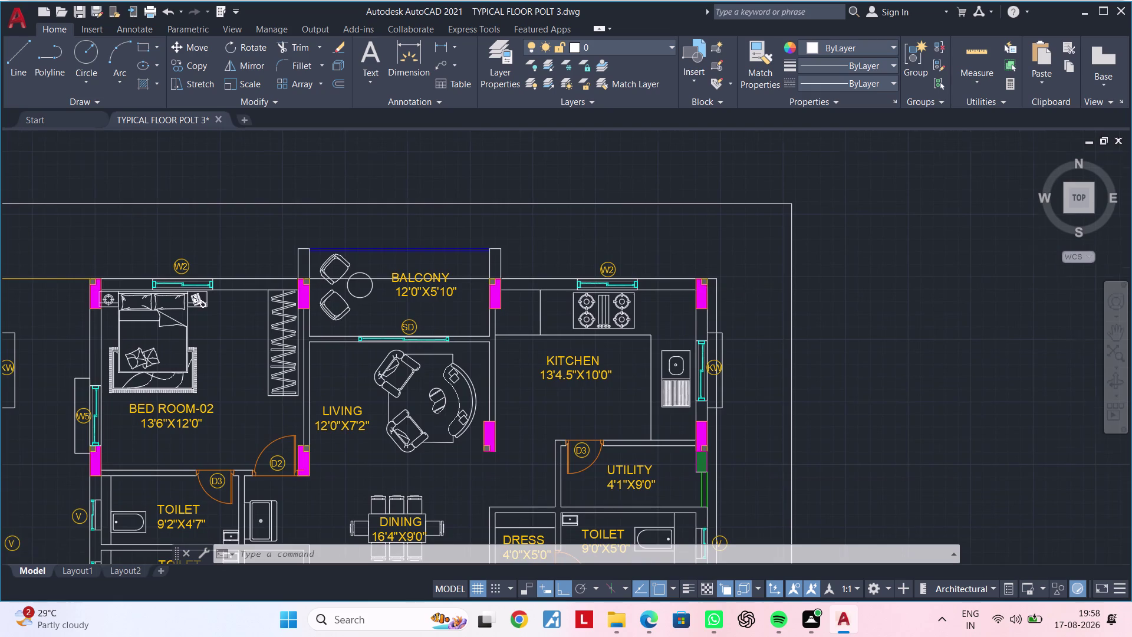
Erase the stray line beyond the right unit's kitchen wall.
key(Escape)
key(Escape)
key(Escape)
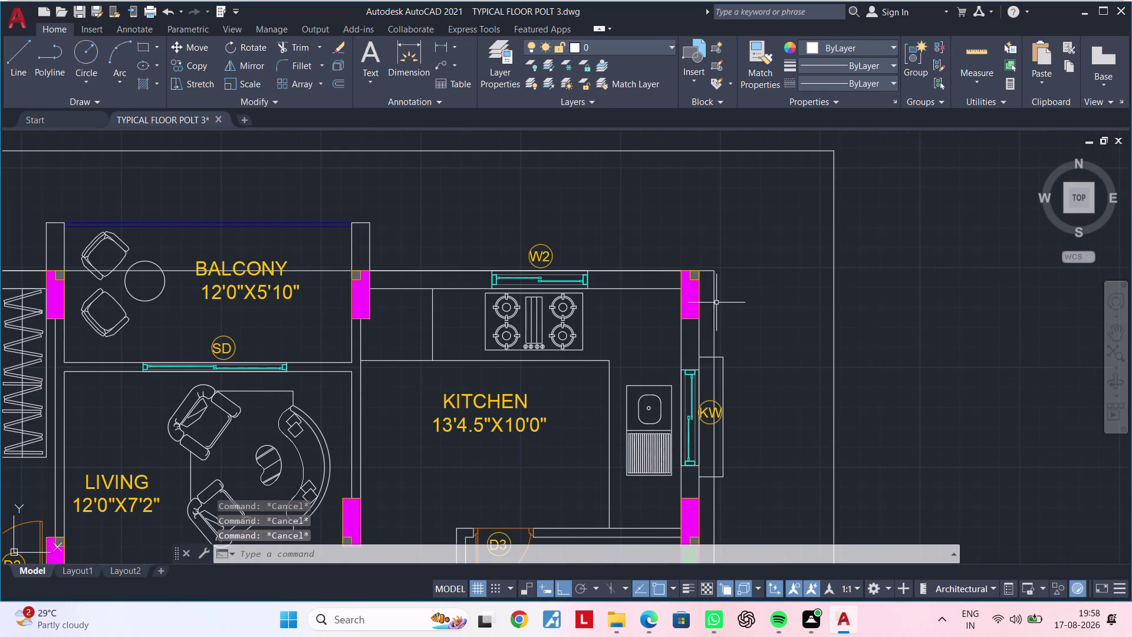
click(714, 303)
key(Delete)
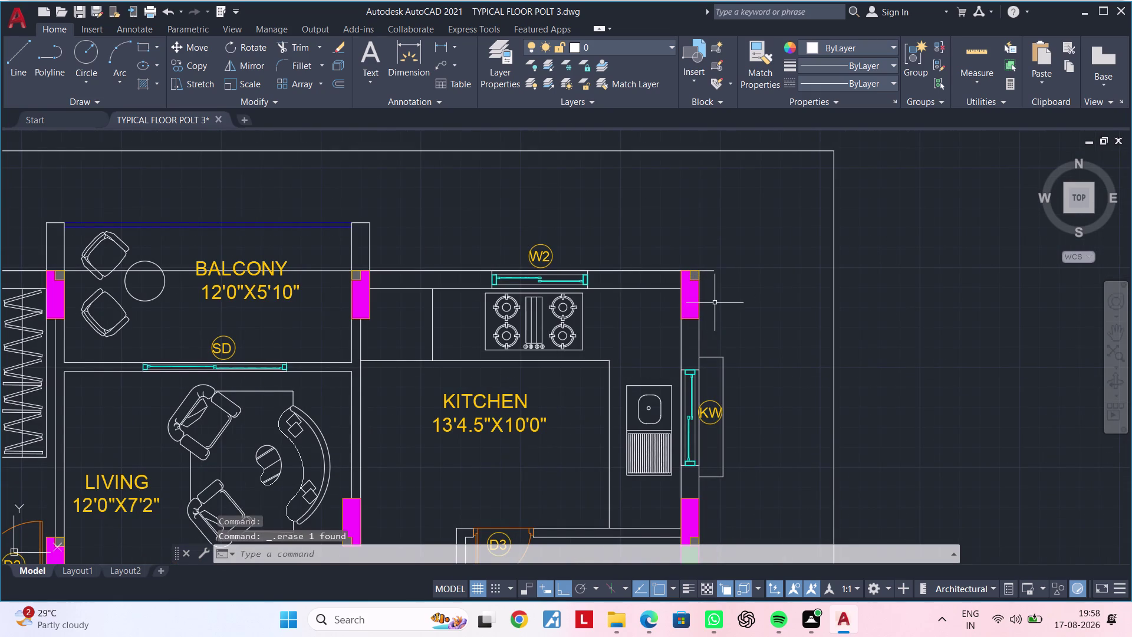
Start TRIM on the kitchen's top-right wall line, then cancel it.
scroll(up, 3)
middle_drag(710, 287, 751, 275)
scroll(up, 3)
key(Escape)
text(TR)
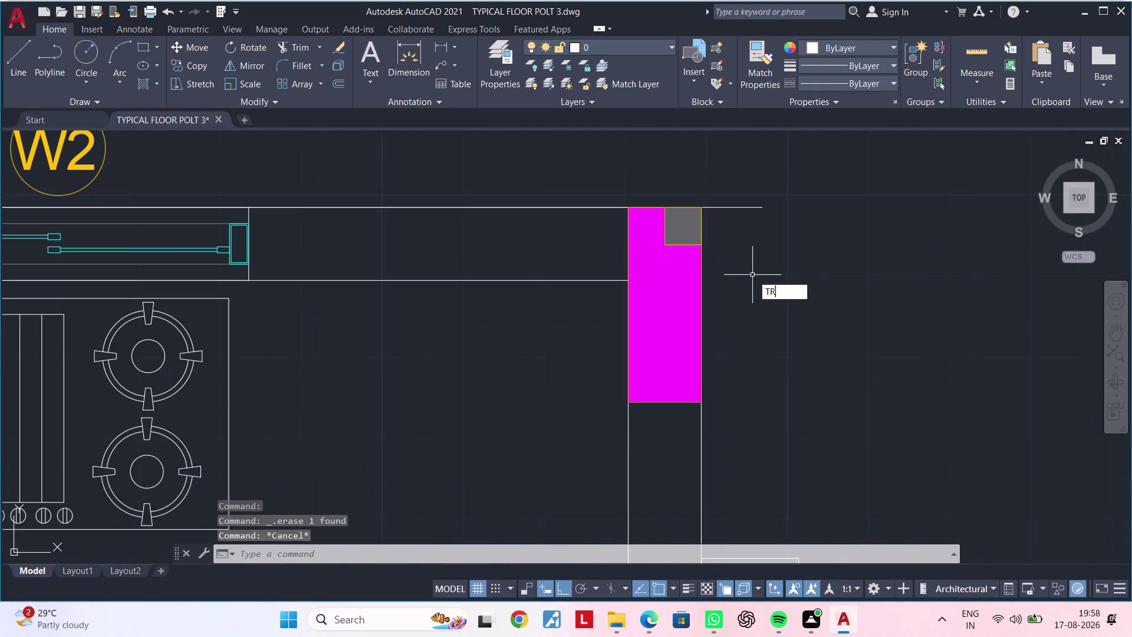
key(space)
click(726, 207)
scroll(down, 3)
scroll(down, 3)
key(Escape)
key(Escape)
scroll(down, 3)
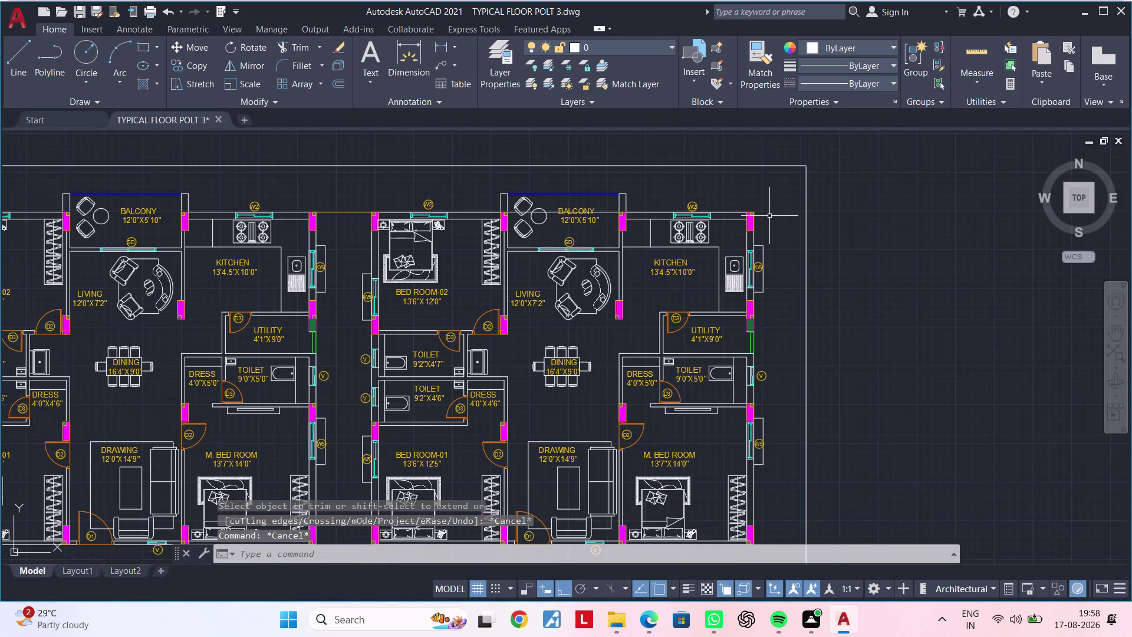
key(Escape)
key(Escape)
scroll(up, 3)
Pick the overlapping top boundary line, then zoom out to the whole floor plan.
click(735, 210)
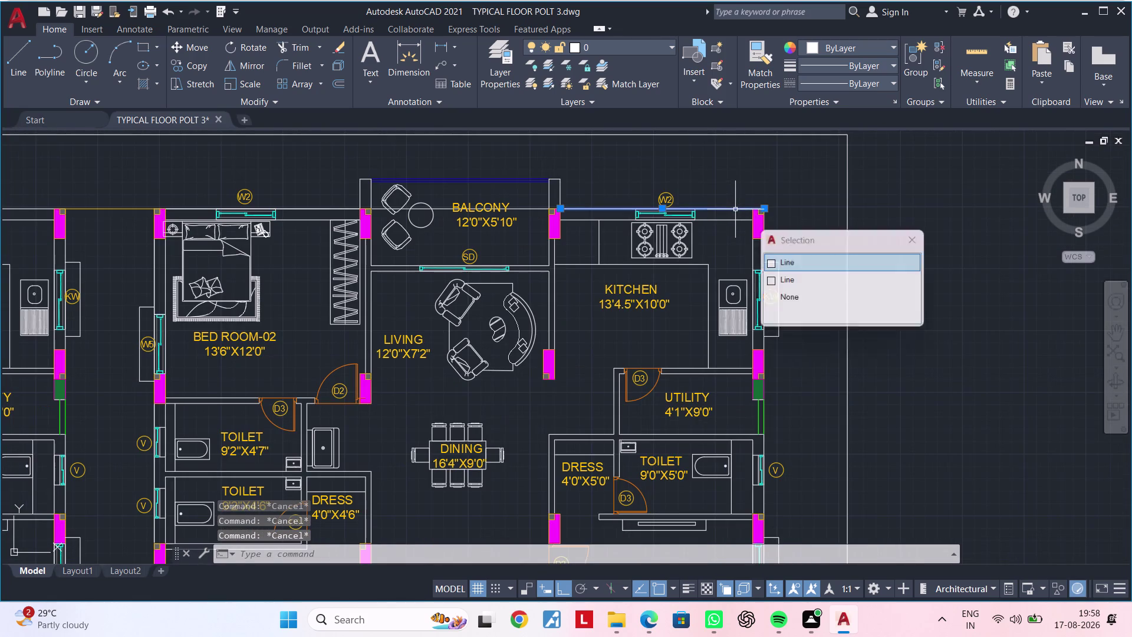
key(Escape)
key(Escape)
scroll(down, 3)
middle_drag(764, 231, 765, 164)
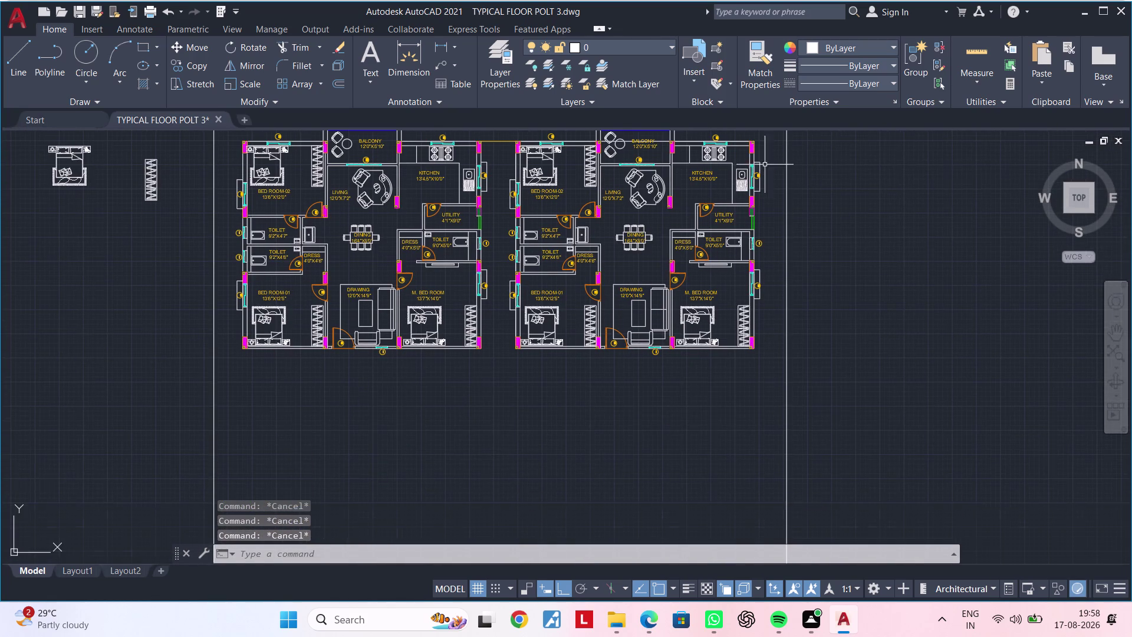
middle_drag(696, 396, 791, 357)
scroll(down, 3)
Frame the bottom gap between the master bedroom and Bed Room-01.
middle_drag(624, 370, 578, 359)
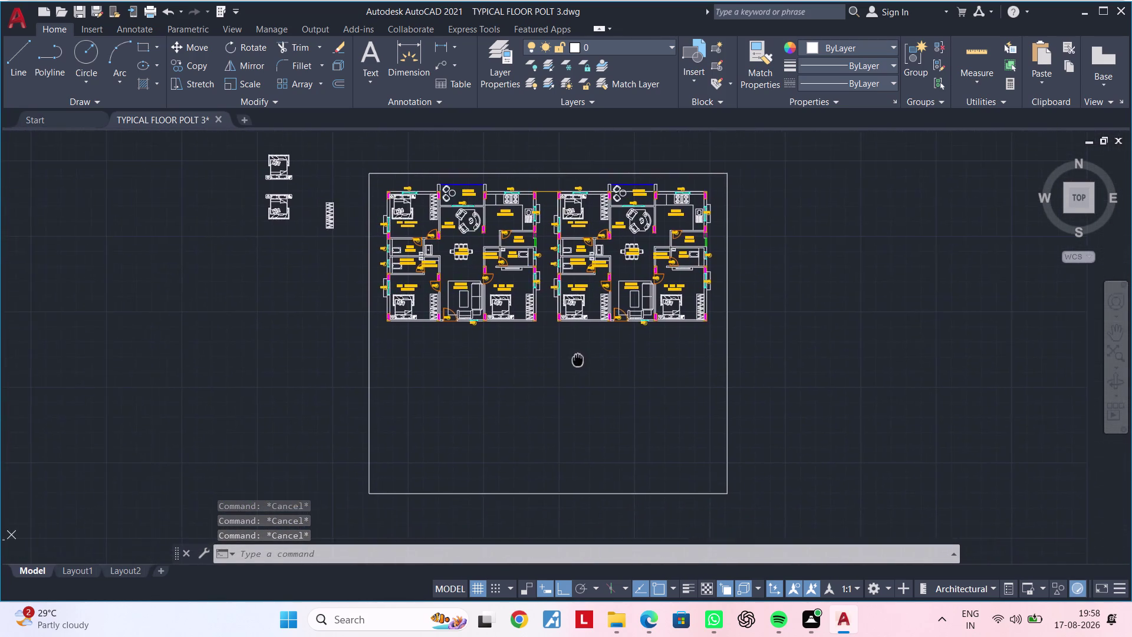
middle_drag(578, 358, 617, 340)
scroll(up, 3)
middle_drag(574, 333, 668, 510)
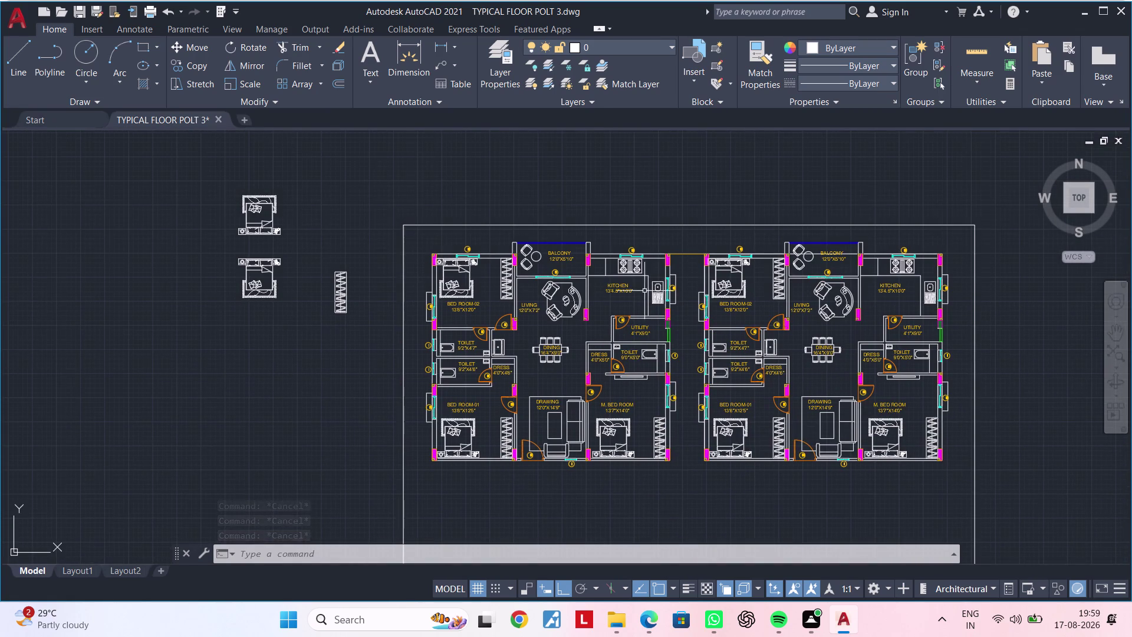
scroll(up, 3)
scroll(up, 3)
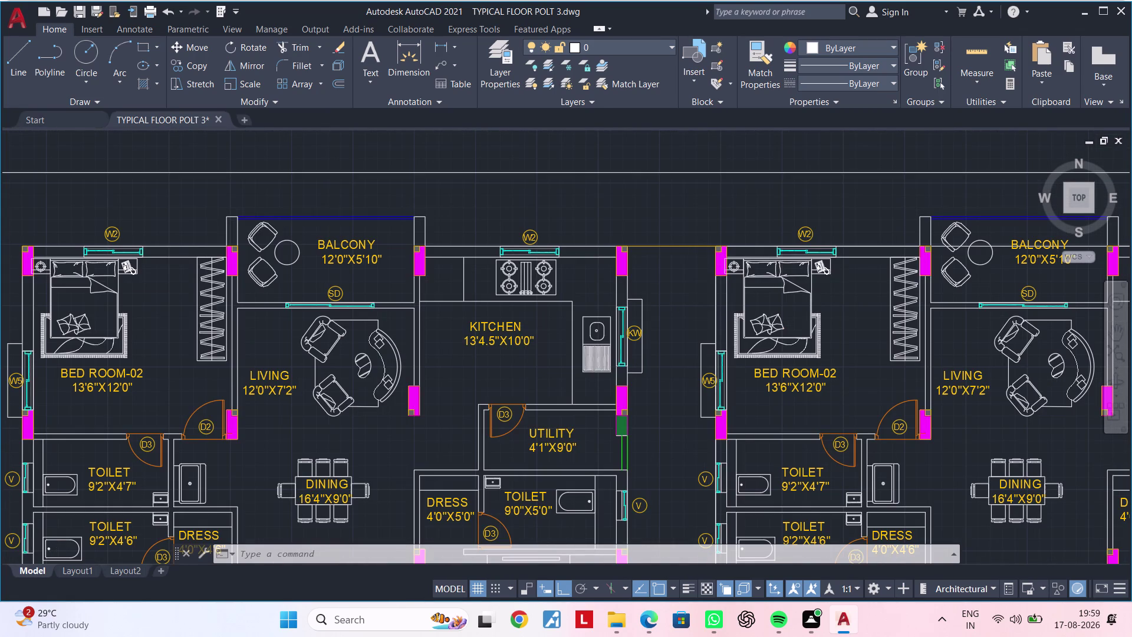
scroll(down, 3)
middle_drag(671, 280, 663, 125)
middle_drag(684, 365, 684, 187)
middle_drag(667, 434, 667, 369)
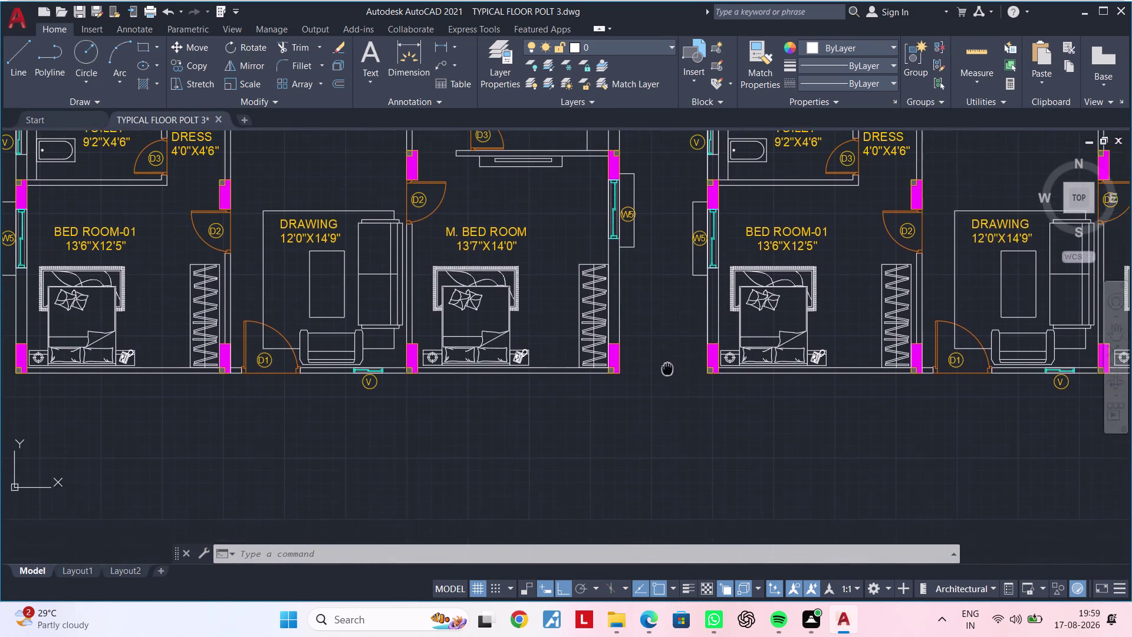
middle_drag(667, 369, 667, 368)
scroll(up, 3)
middle_drag(693, 380, 573, 407)
key(Escape)
key(Escape)
key(Escape)
Draw a line with L across the gap's bottom edge between the two units.
text(L)
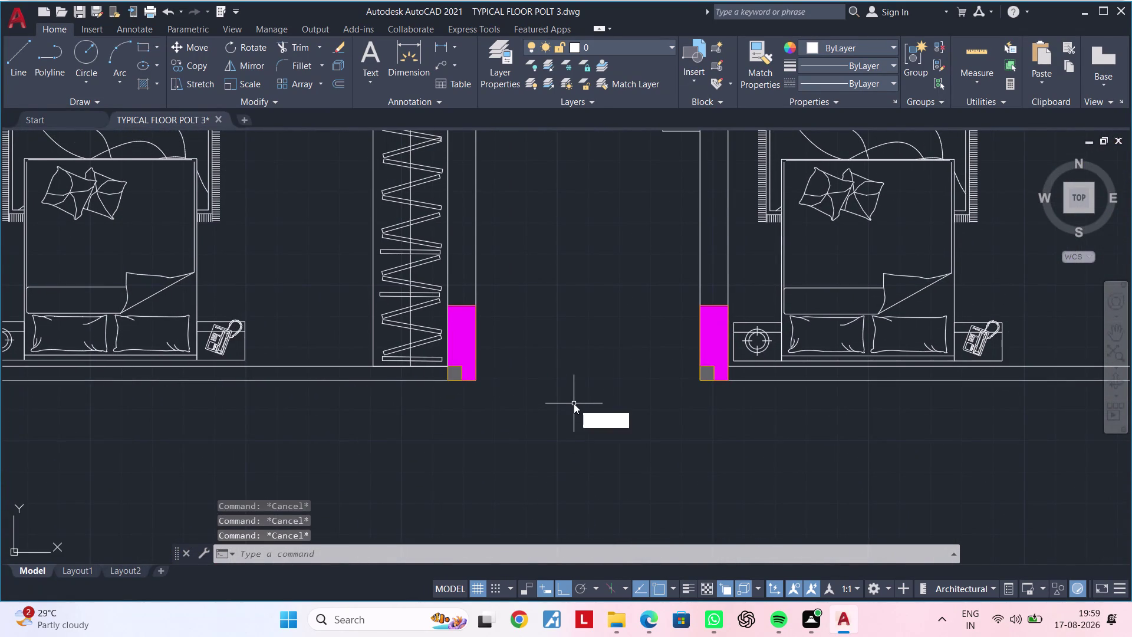
key(space)
scroll(up, 3)
key(Escape)
key(Escape)
key(l)
key(space)
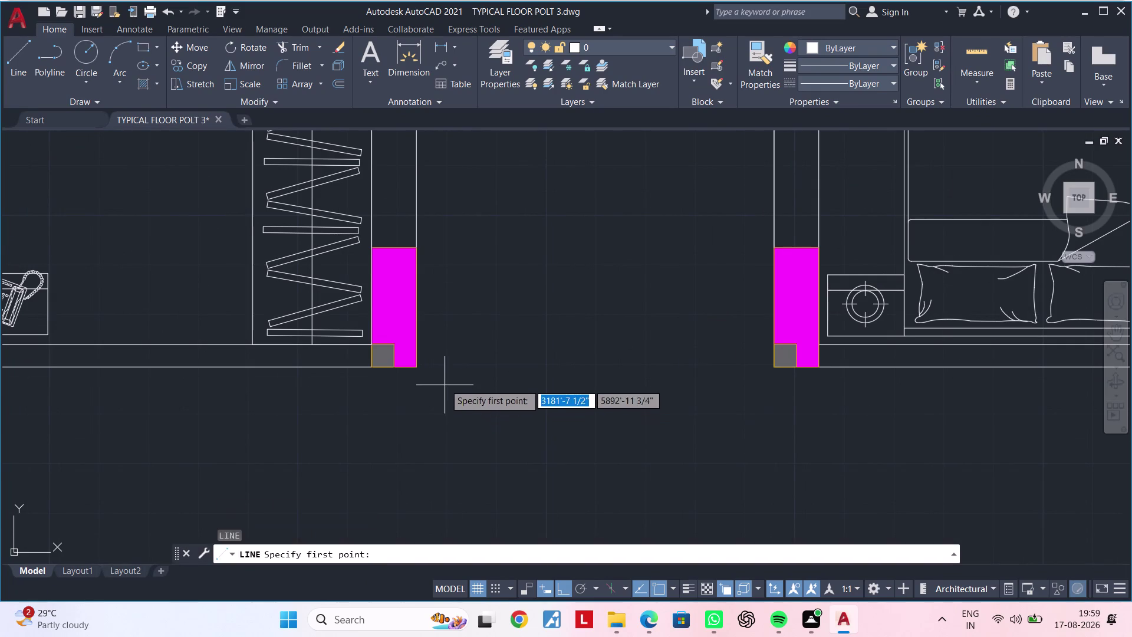
scroll(up, 3)
click(375, 351)
middle_drag(885, 353, 528, 384)
click(927, 381)
key(Escape)
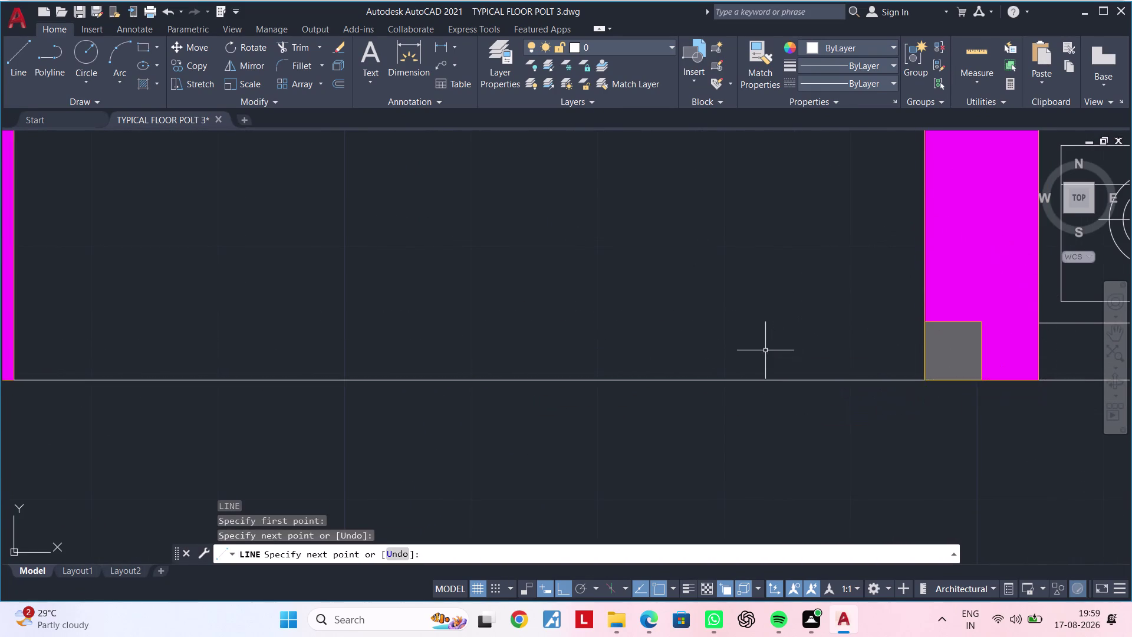
key(Escape)
scroll(down, 3)
middle_drag(754, 336, 665, 374)
key(Escape)
key(Escape)
key(Escape)
key(Escape)
key(Escape)
key(Escape)
key(Escape)
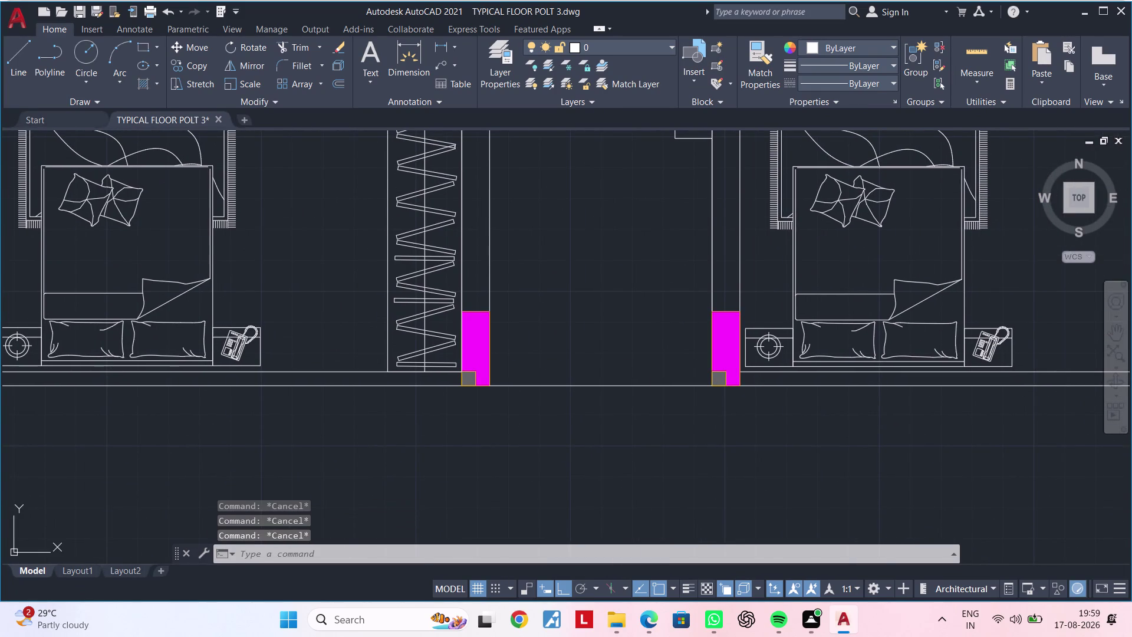
key(Escape)
key(Escape)
key(Escape)
key(Escape)
key(Escape)
key(Escape)
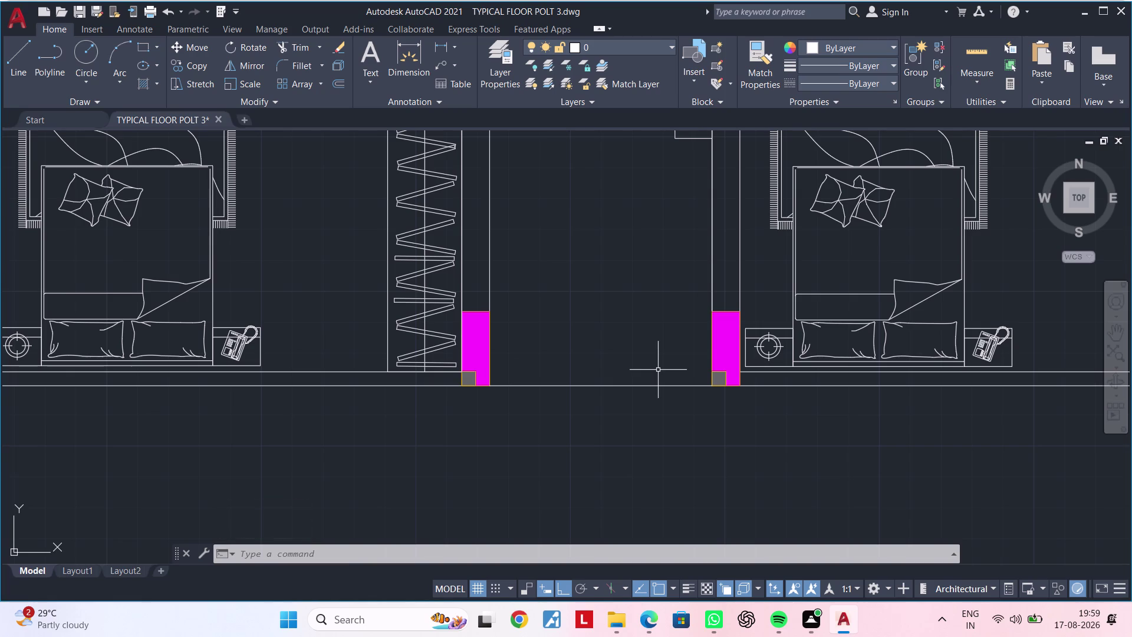
middle_drag(681, 267, 679, 392)
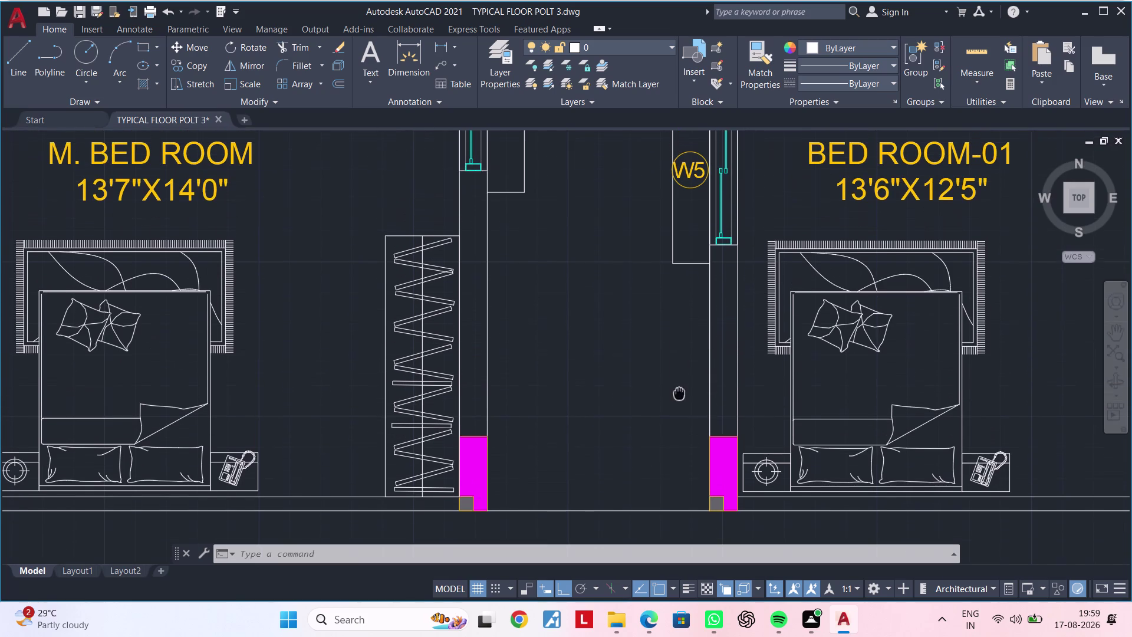
Use EX to extend the line under Bed Room-01's W5 window to the master bedroom wall.
middle_drag(679, 392, 679, 394)
middle_drag(668, 283, 635, 319)
key(Escape)
key(Escape)
key(Escape)
key(Escape)
key(Escape)
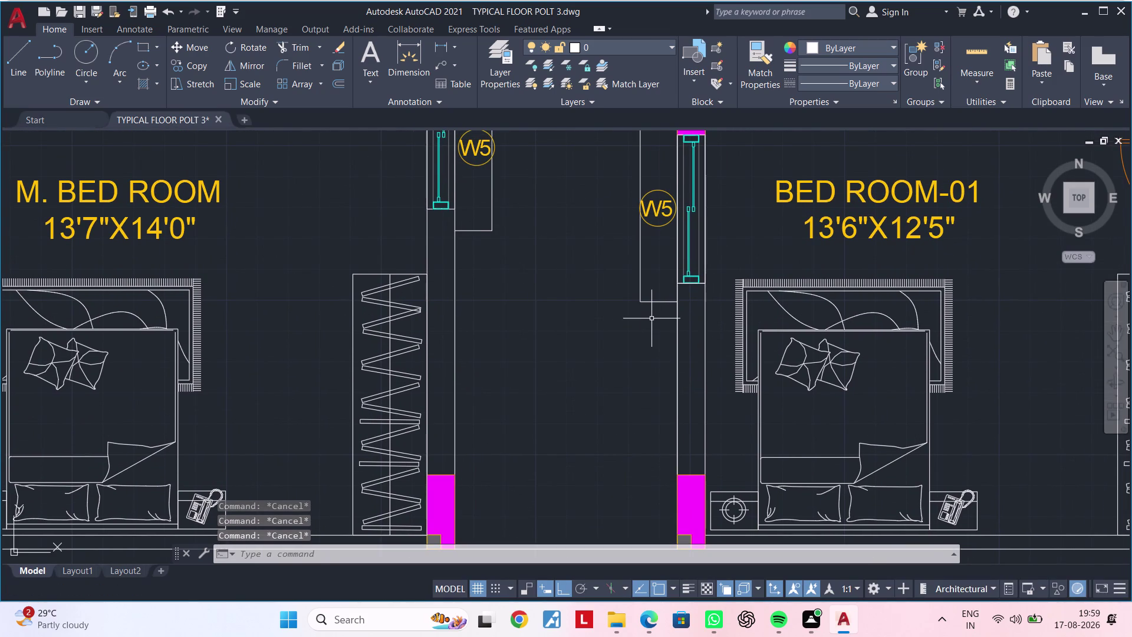
key(e)
key(c)
key(space)
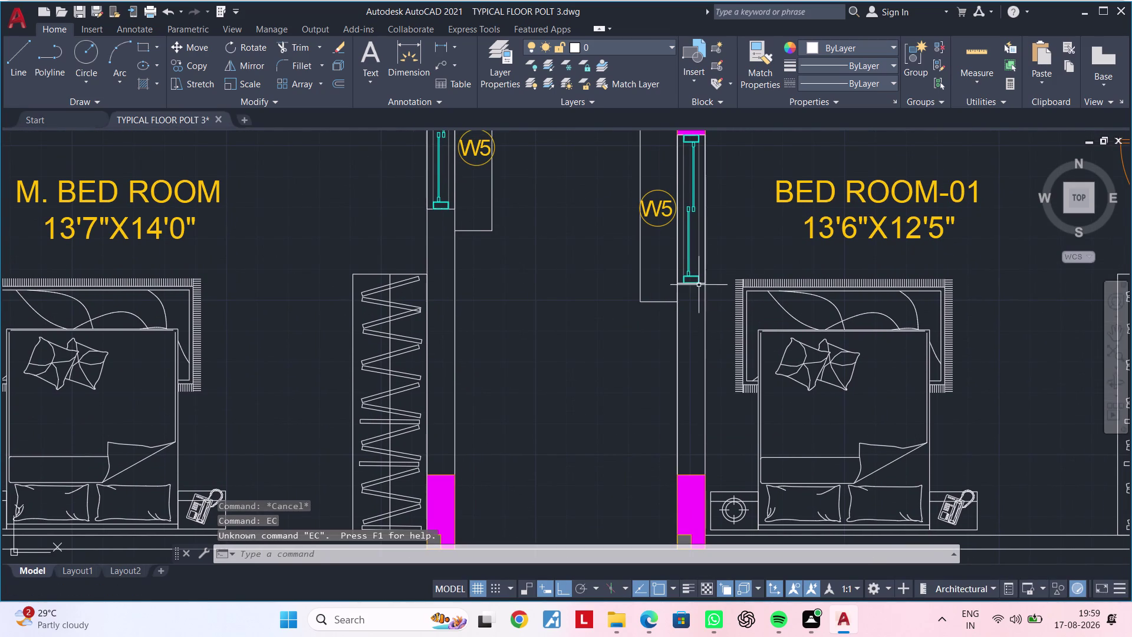
key(Escape)
key(Escape)
key(e)
key(x)
key(space)
scroll(up, 3)
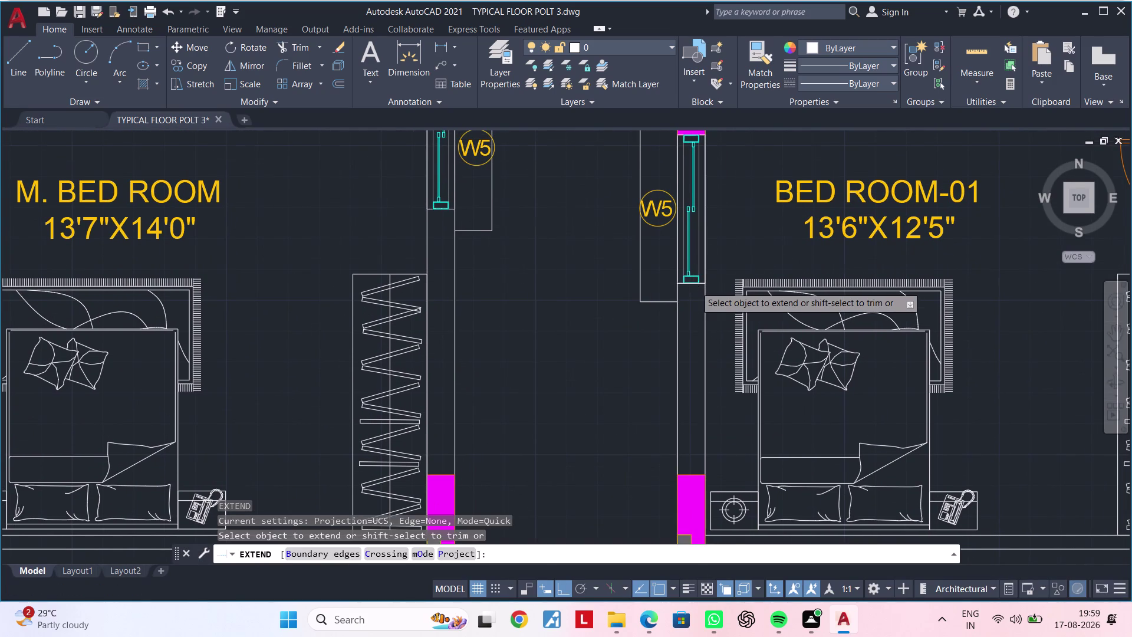
click(671, 281)
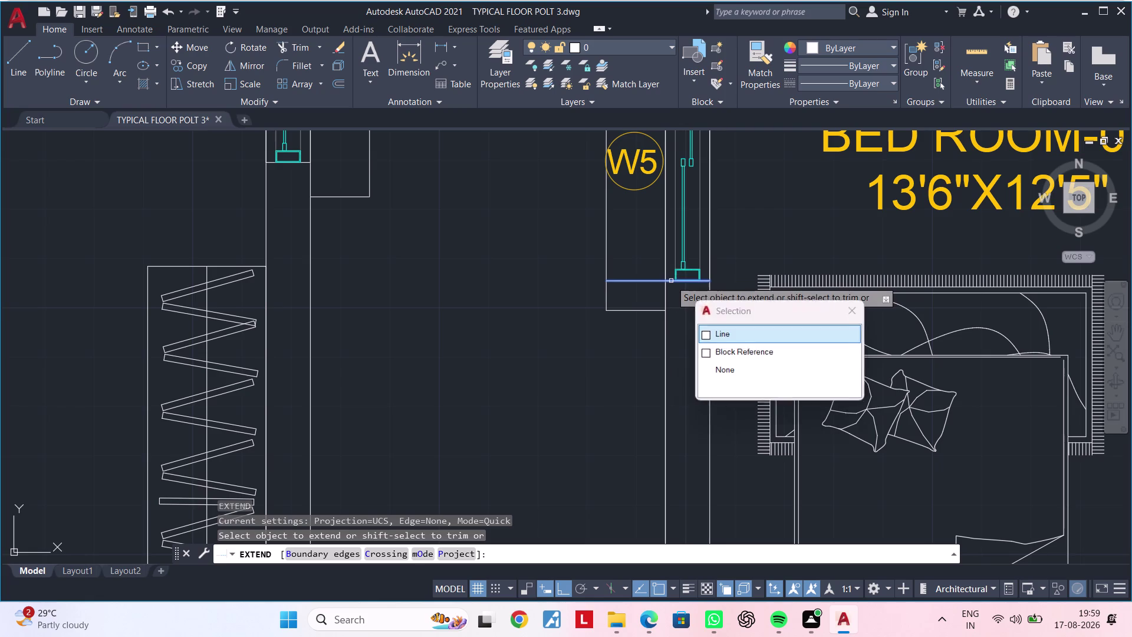
click(714, 340)
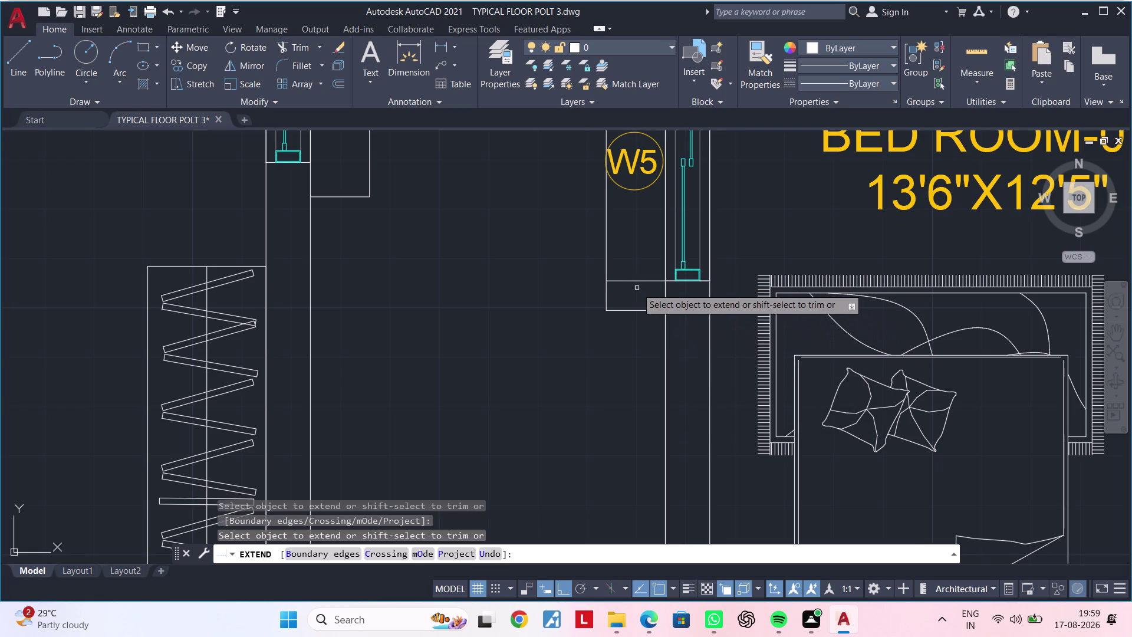
click(630, 281)
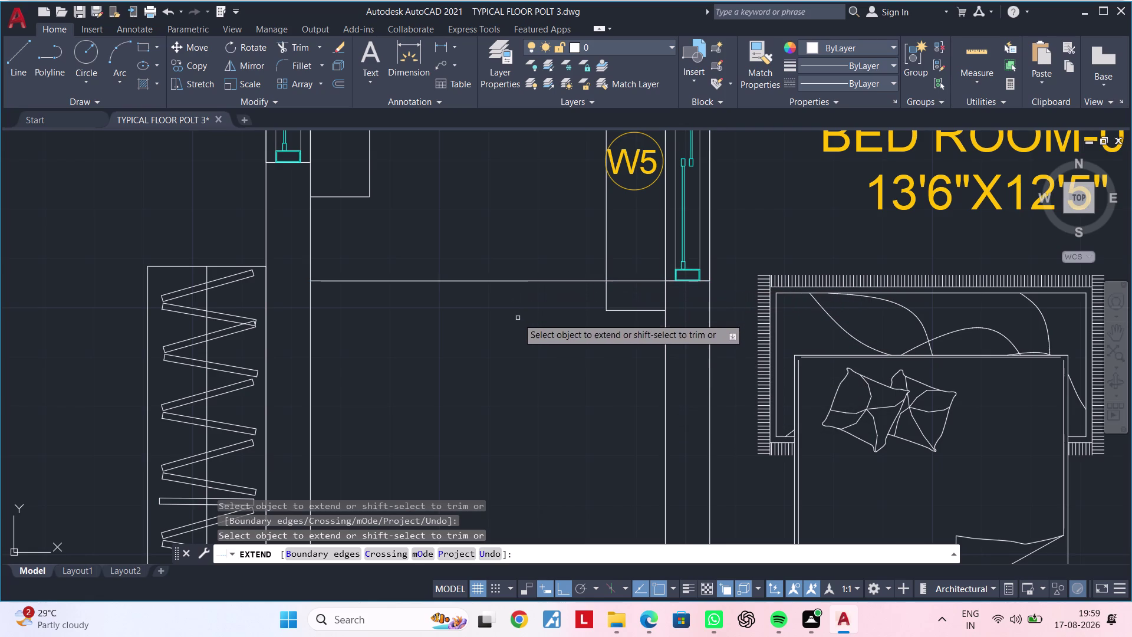
scroll(down, 3)
middle_drag(522, 331, 544, 295)
key(Escape)
key(Escape)
key(Escape)
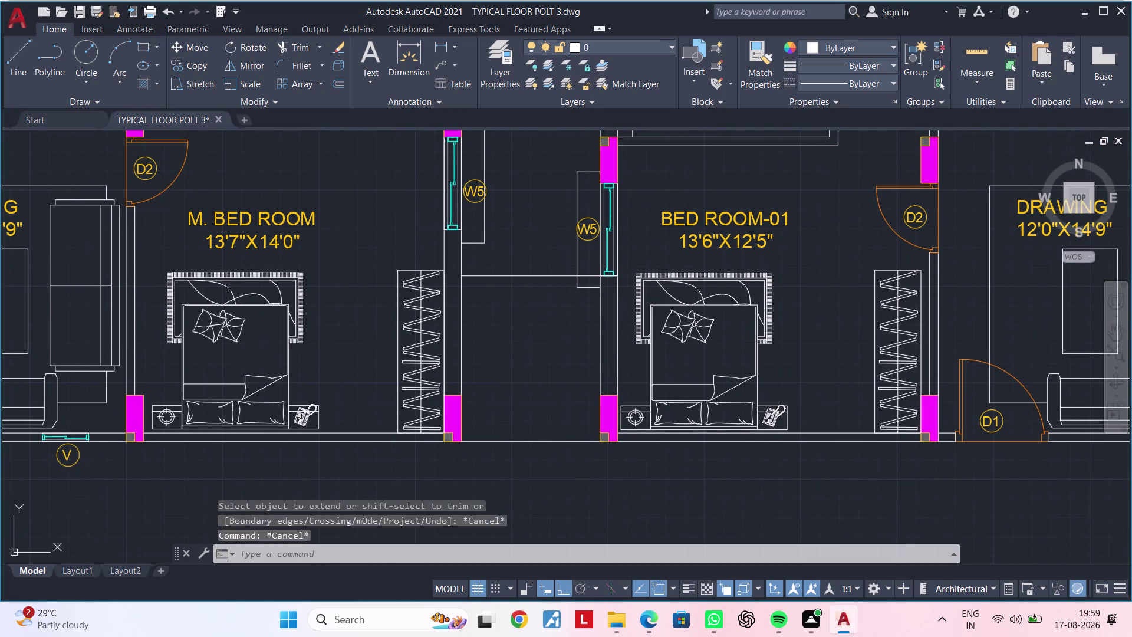
key(Escape)
key(Escape)
key(Escape)
key(Escape)
key(Escape)
key(Escape)
key(Escape)
key(Escape)
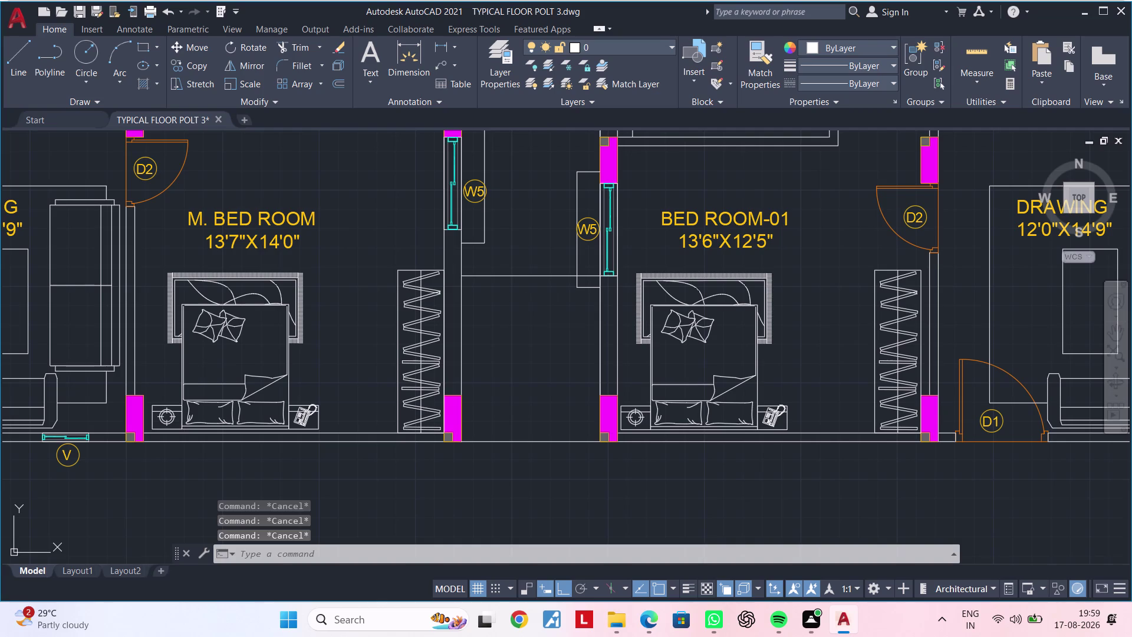
Offset the gap-spanning line 9" downward to form the wall between the master bedroom and Bed Room-01.
text(OF)
key(space)
text(9)
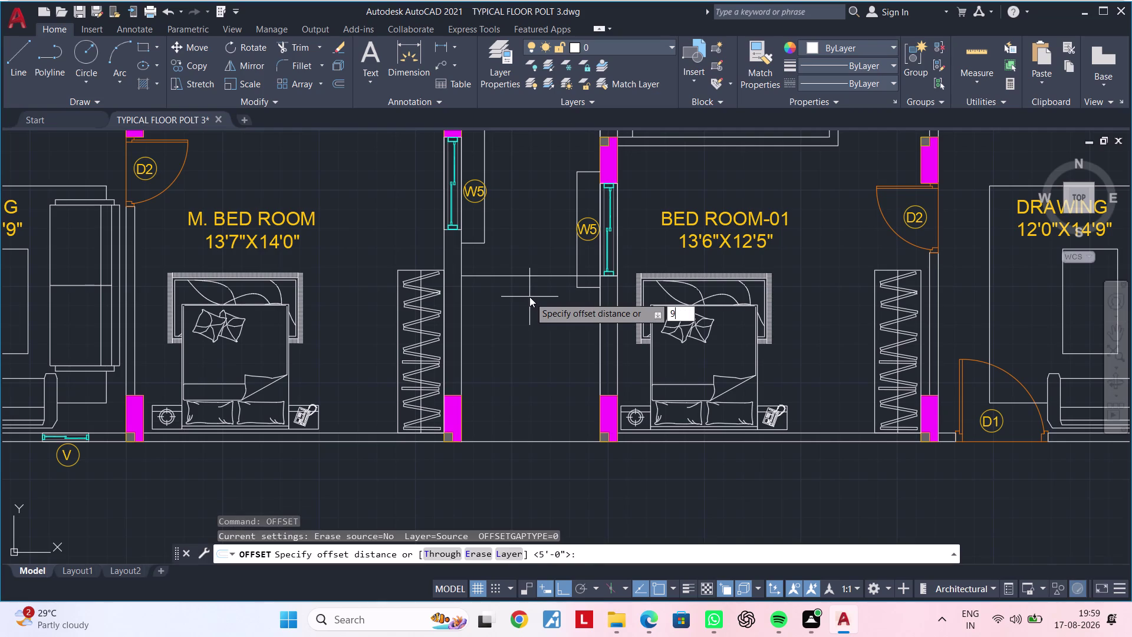
text(")
key(Return)
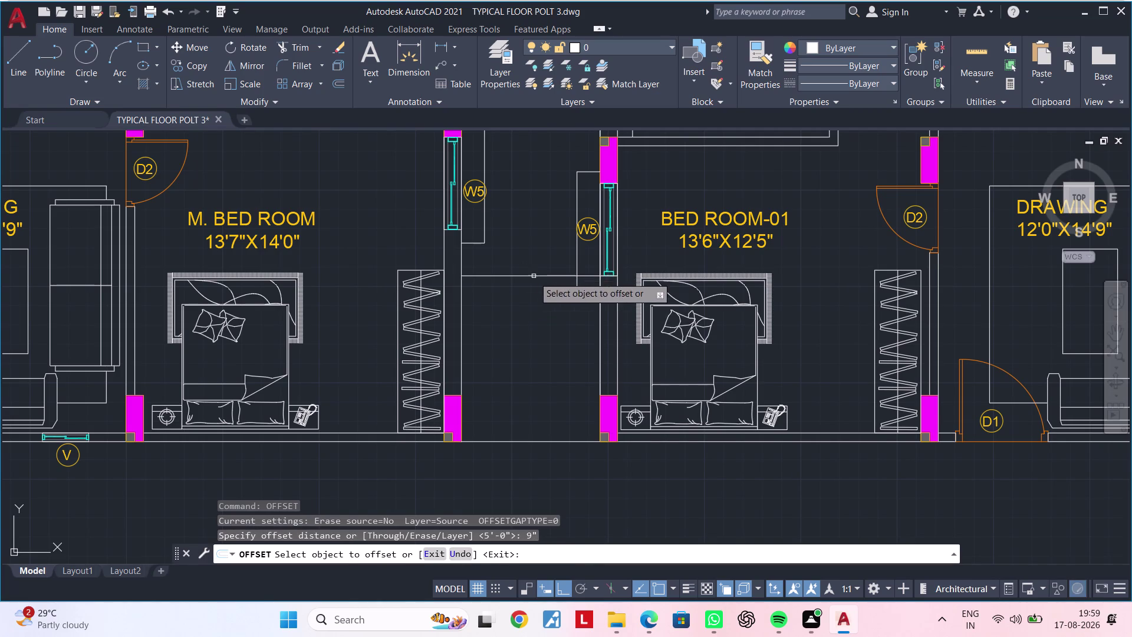
click(533, 276)
click(532, 326)
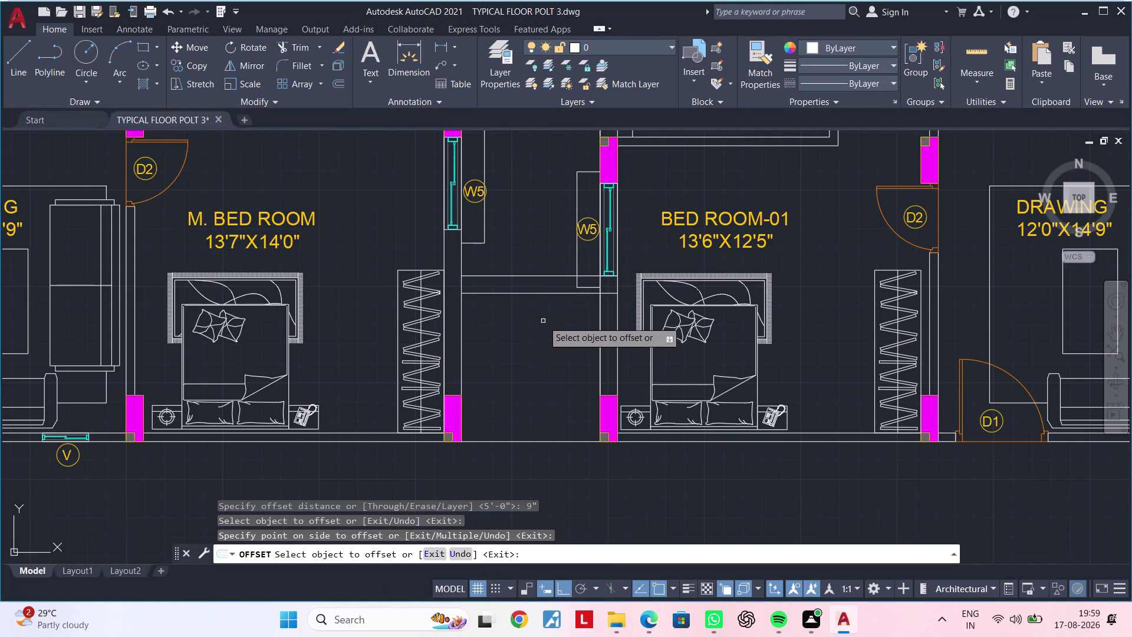
middle_drag(543, 321, 563, 302)
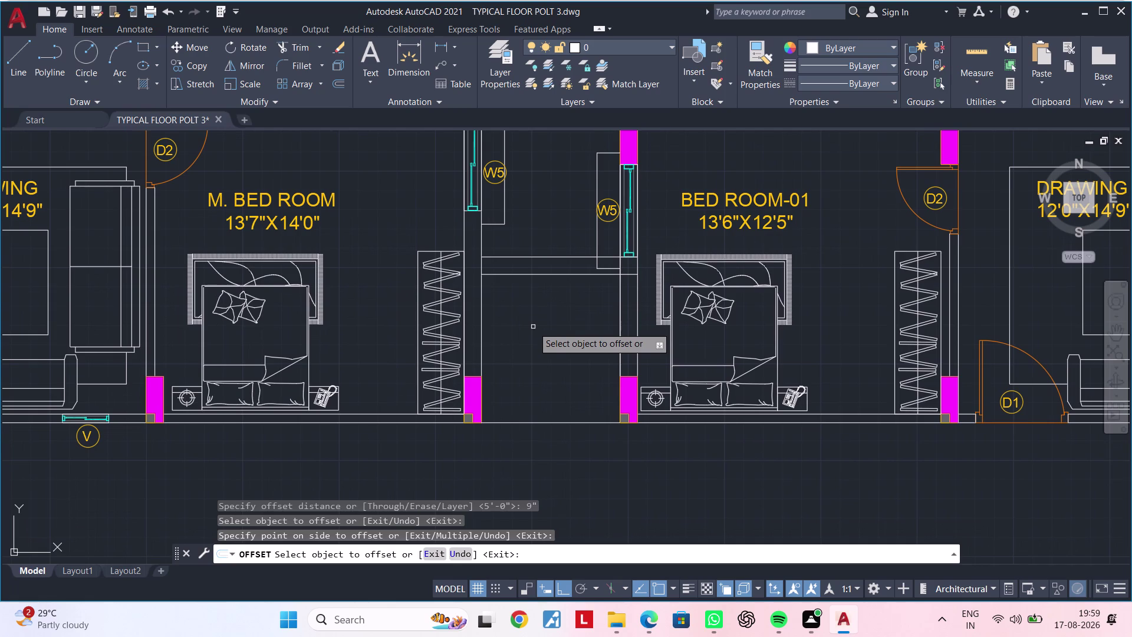
middle_drag(555, 316, 511, 334)
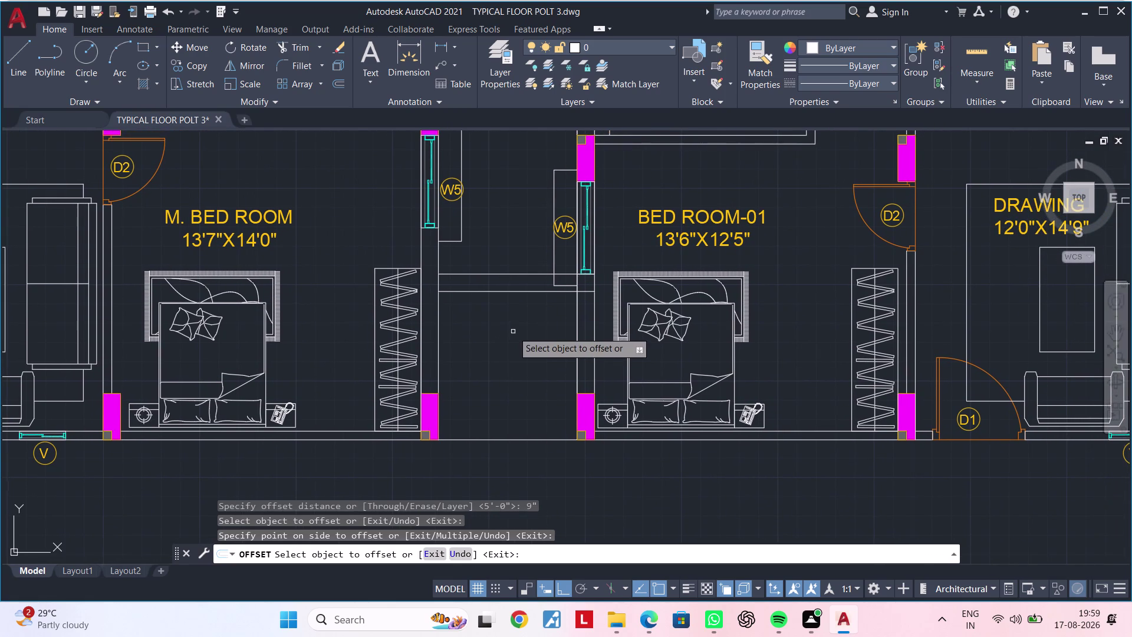
middle_drag(538, 332, 493, 369)
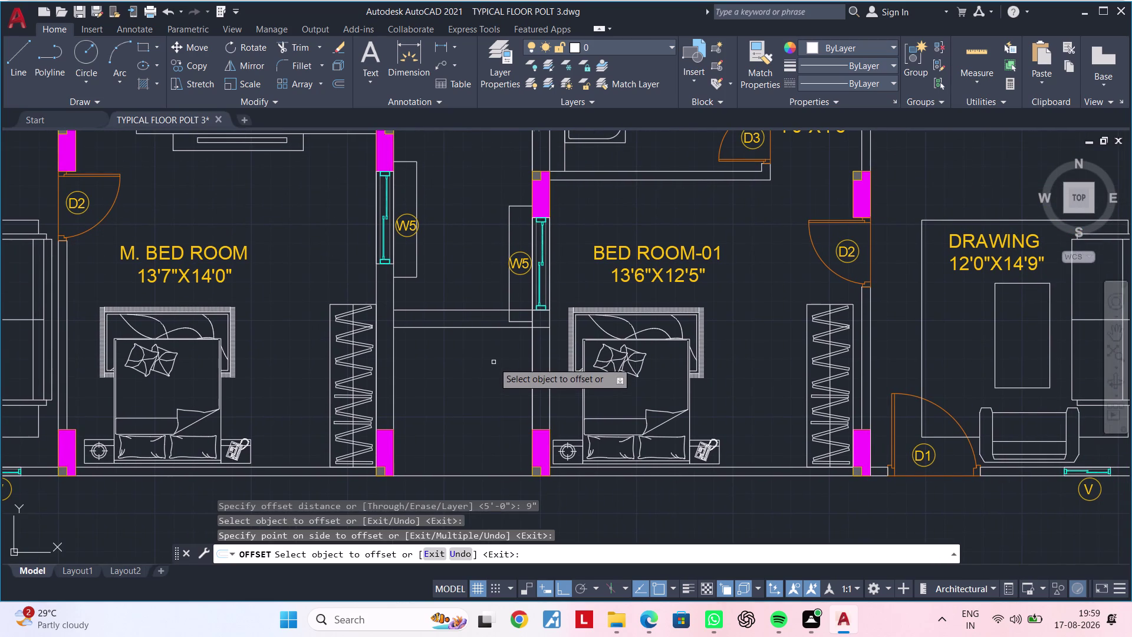
key(Escape)
key(Escape)
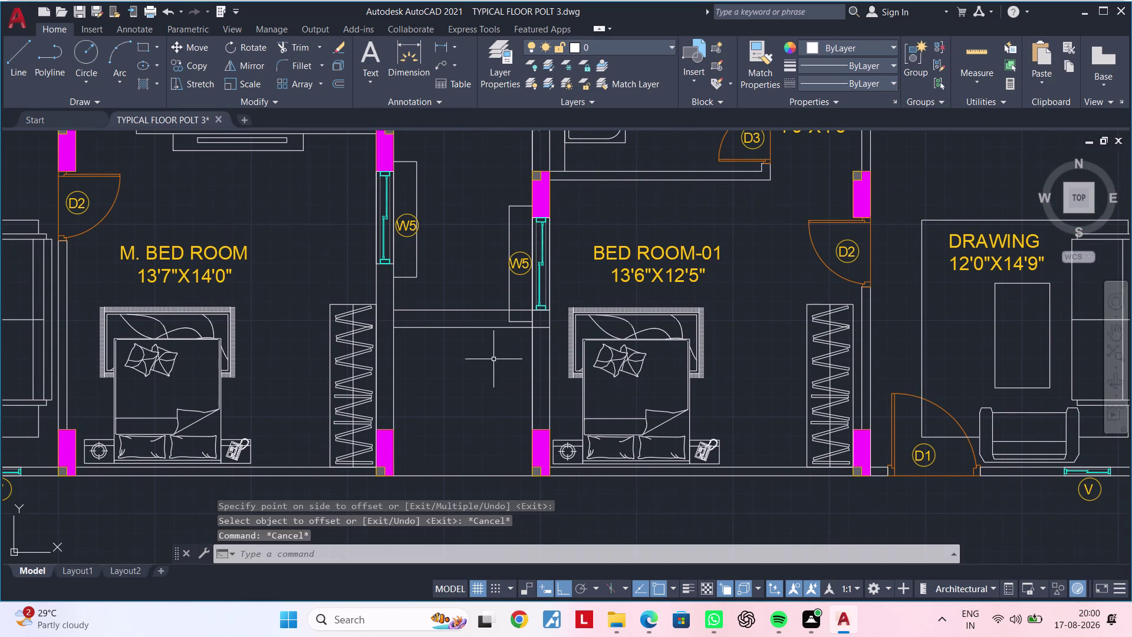
Start a trim at the wall junction and zoom closer, then cancel it.
key(t)
key(r)
key(space)
scroll(up, 3)
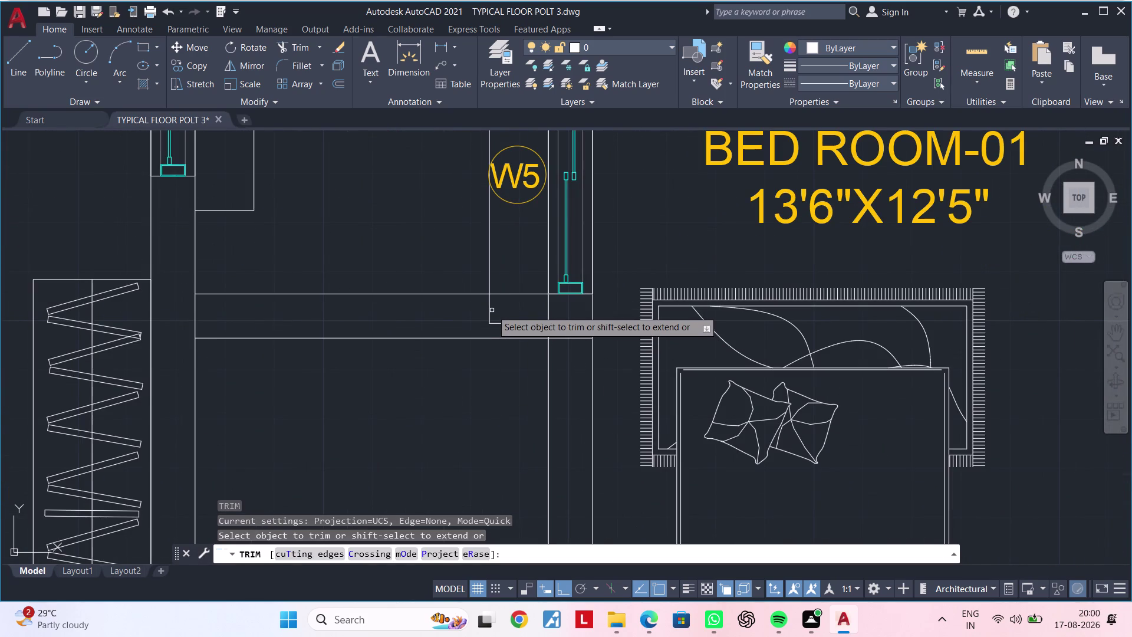
click(490, 308)
click(507, 322)
middle_drag(515, 324, 500, 335)
key(Escape)
key(Escape)
Begin a line across the wall junction, cancel it, and recenter the view.
key(l)
key(space)
scroll(up, 3)
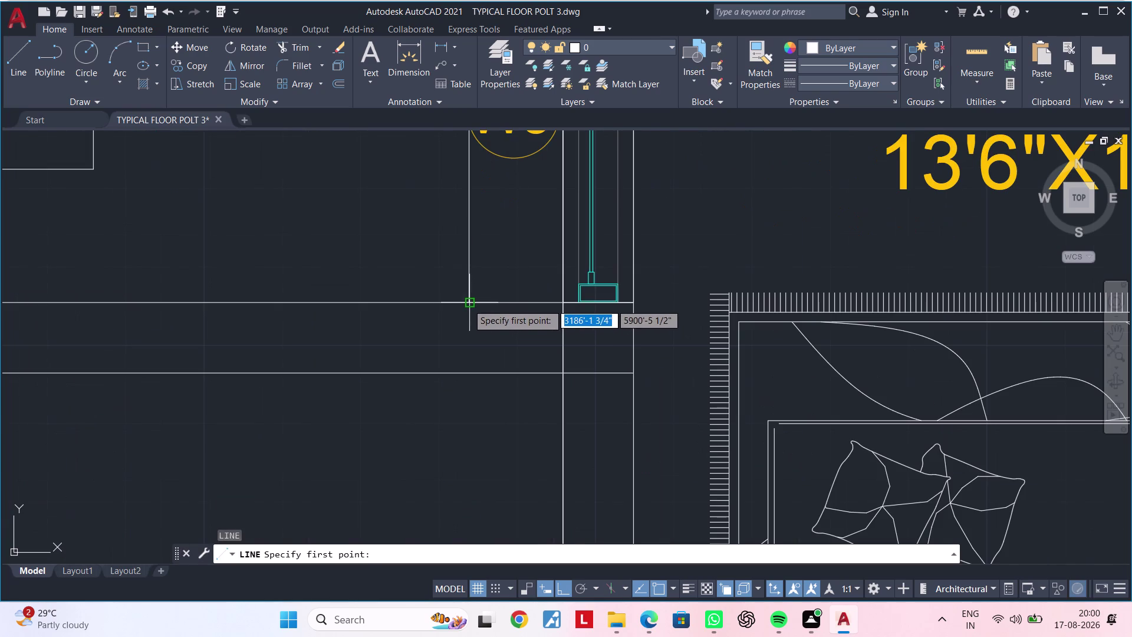
click(470, 303)
click(563, 303)
key(Escape)
key(Escape)
scroll(down, 3)
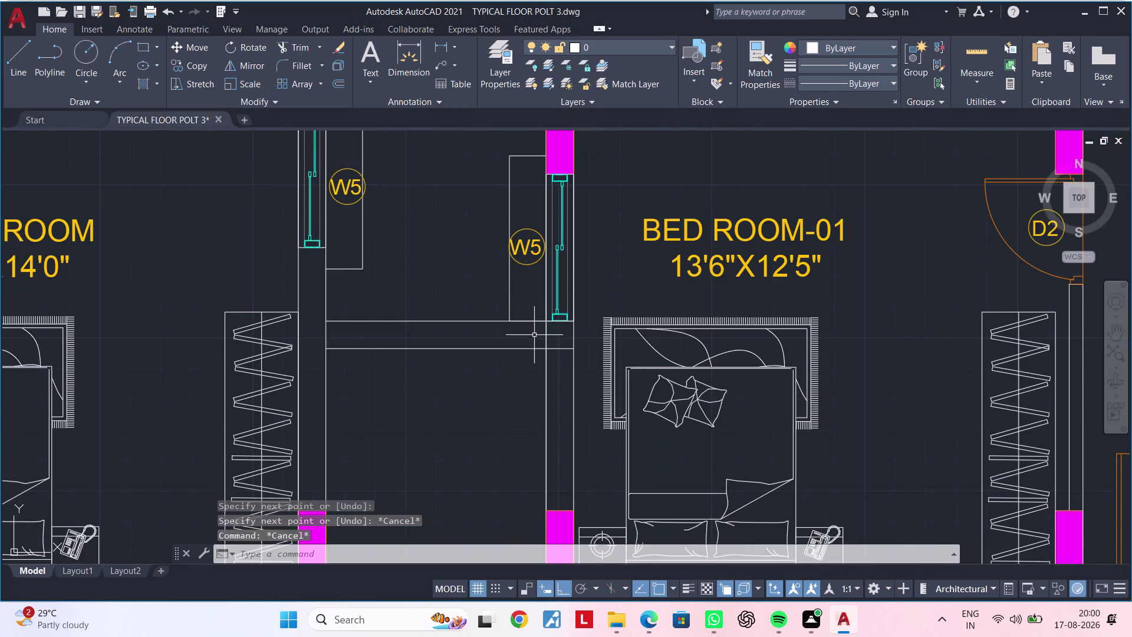
middle_drag(532, 336, 577, 320)
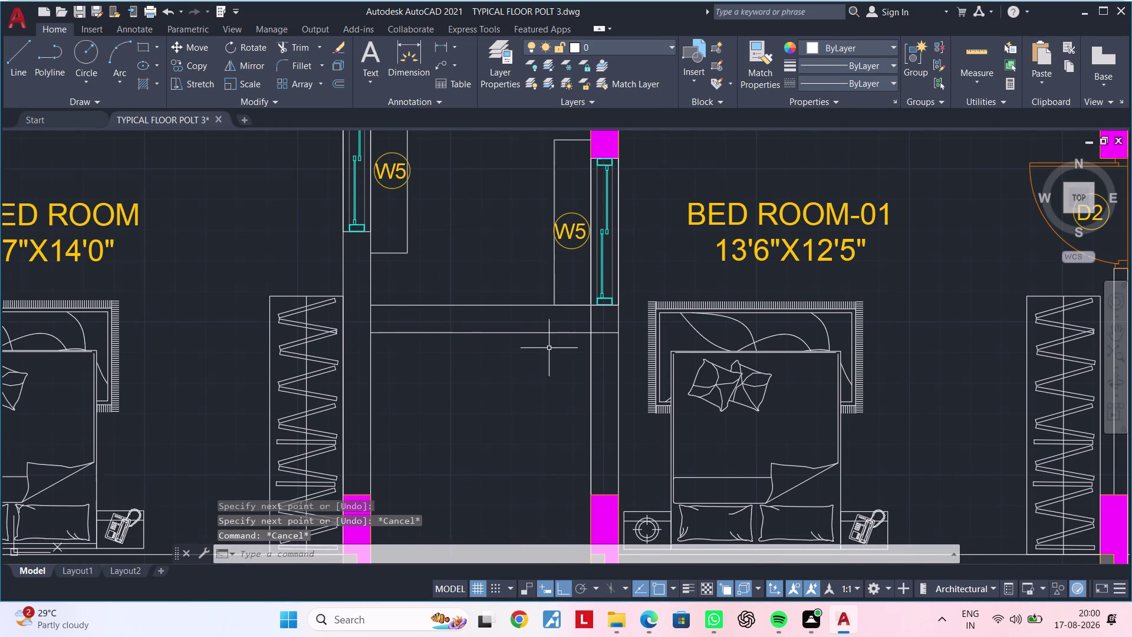
middle_drag(549, 351, 563, 349)
key(Escape)
key(Escape)
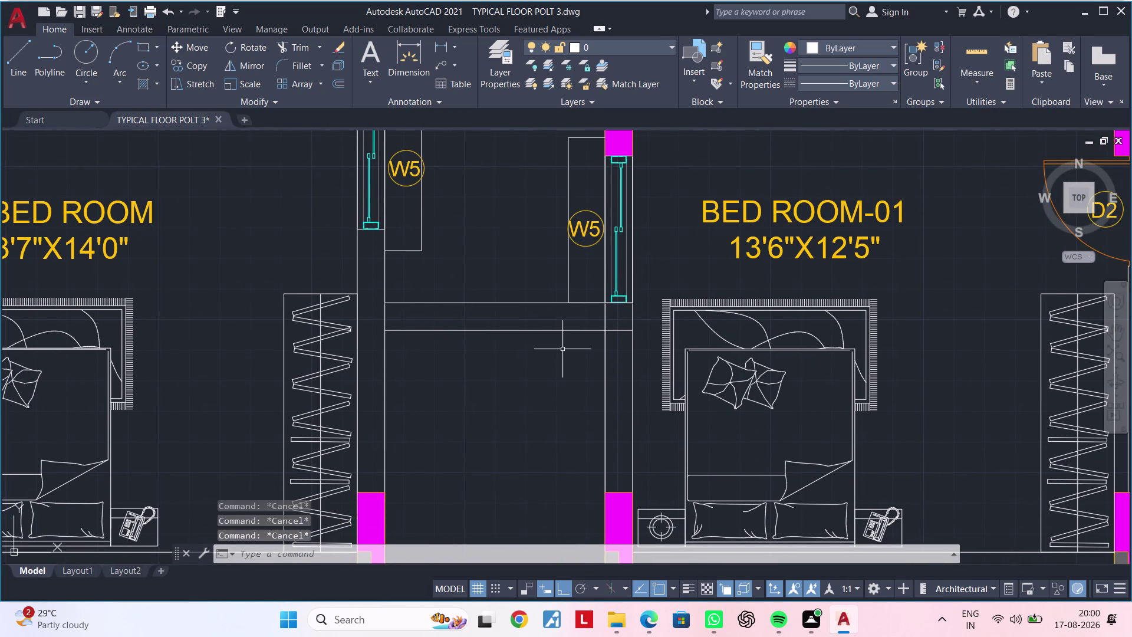
Trim the stray overlapping line ends at the wall junction between the bedrooms.
text(TR)
key(space)
scroll(up, 3)
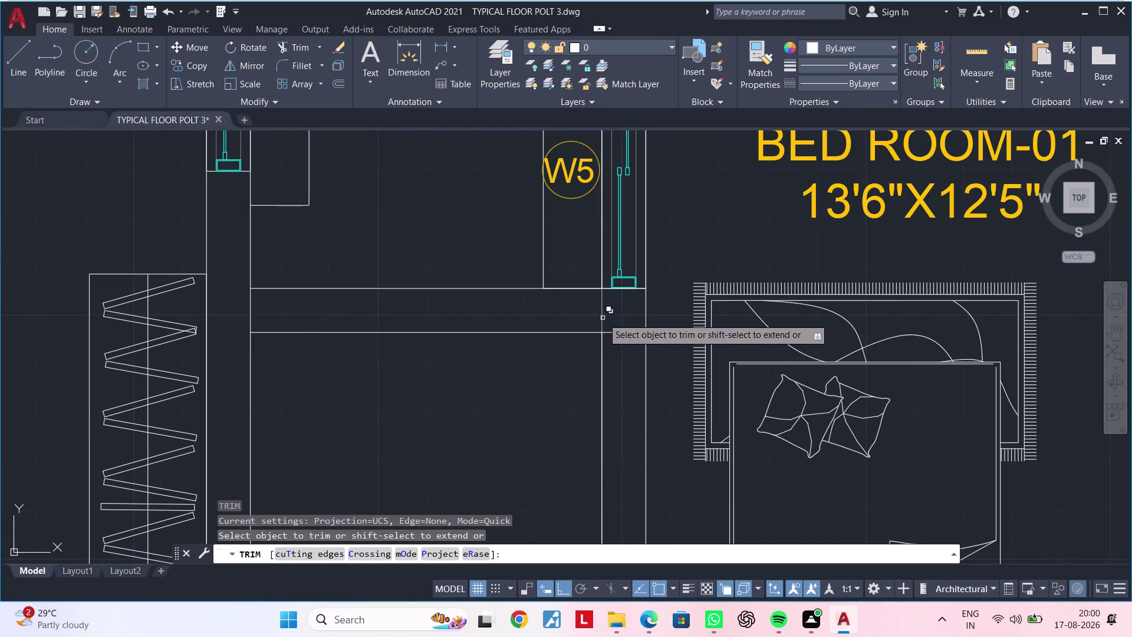
click(602, 318)
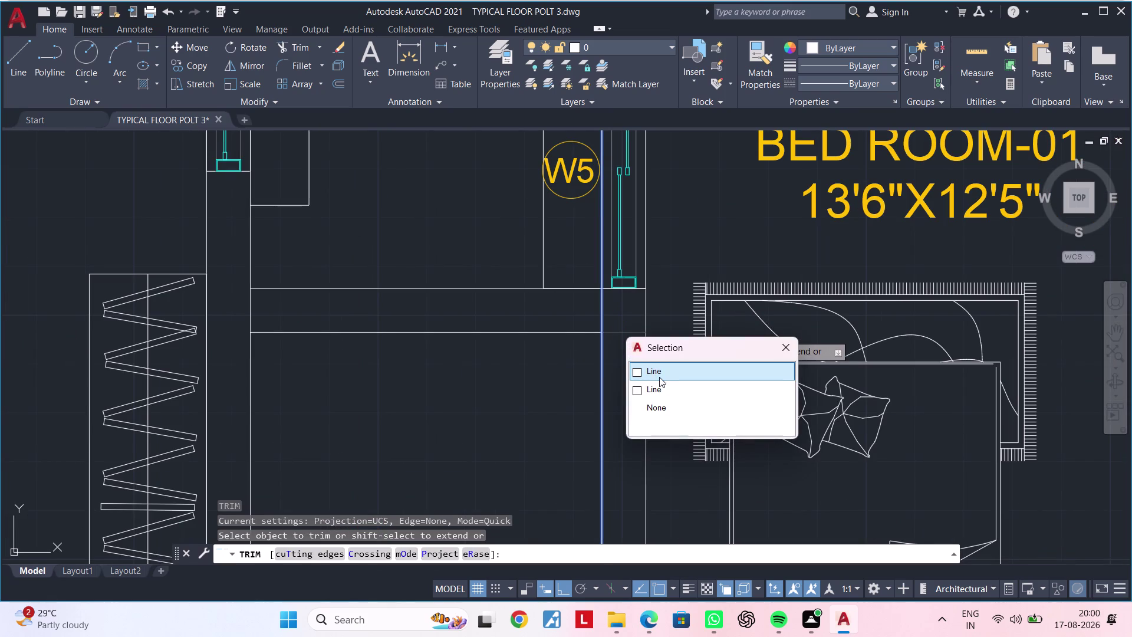
click(656, 372)
click(604, 320)
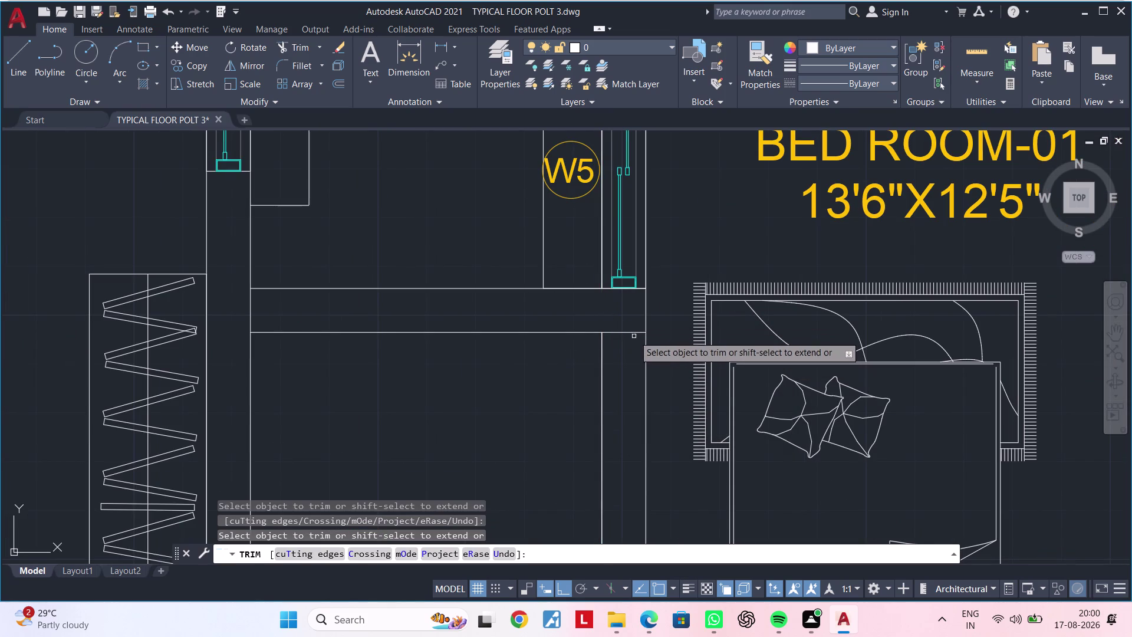
click(633, 332)
key(Escape)
key(Escape)
Erase the leftover vertical lines below and above the junction near W5.
click(604, 360)
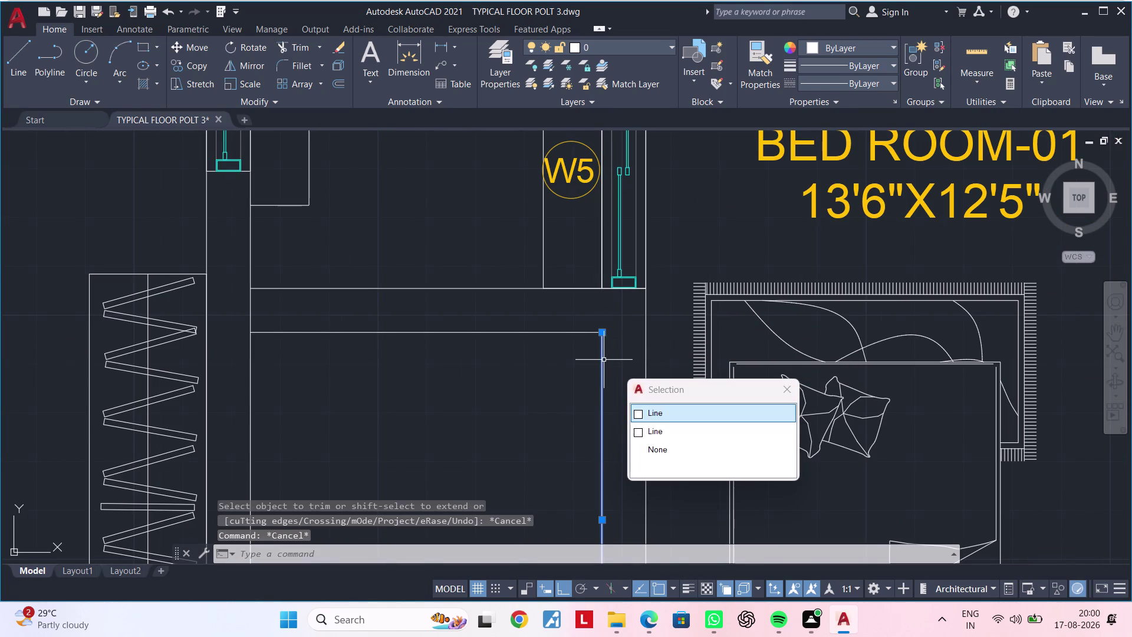
click(663, 414)
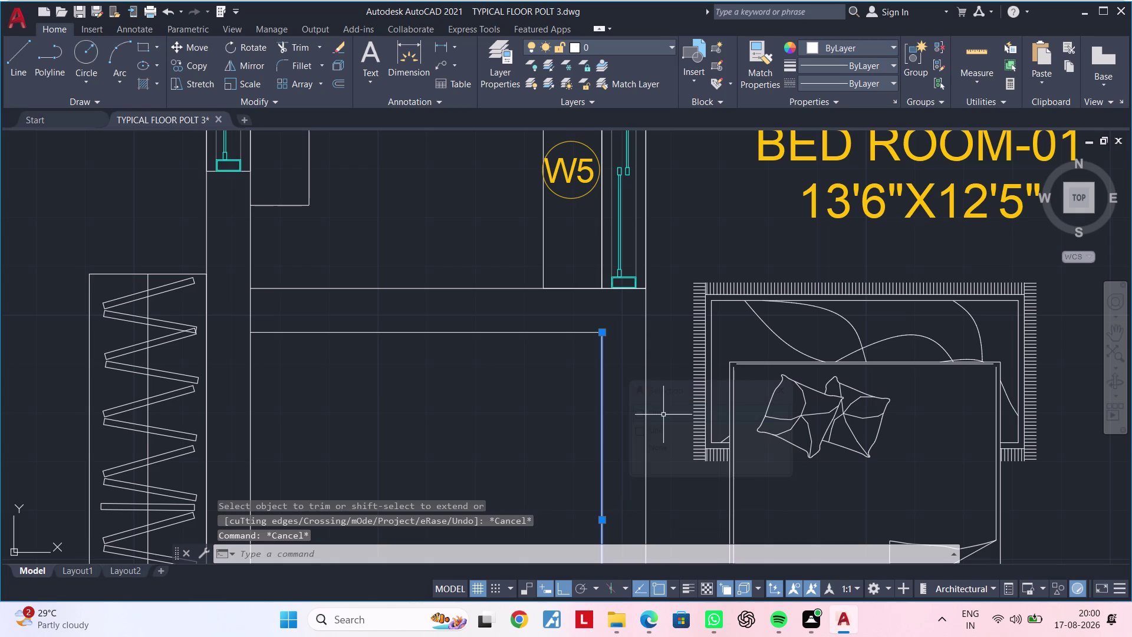
key(Delete)
middle_drag(608, 352, 611, 461)
scroll(up, 3)
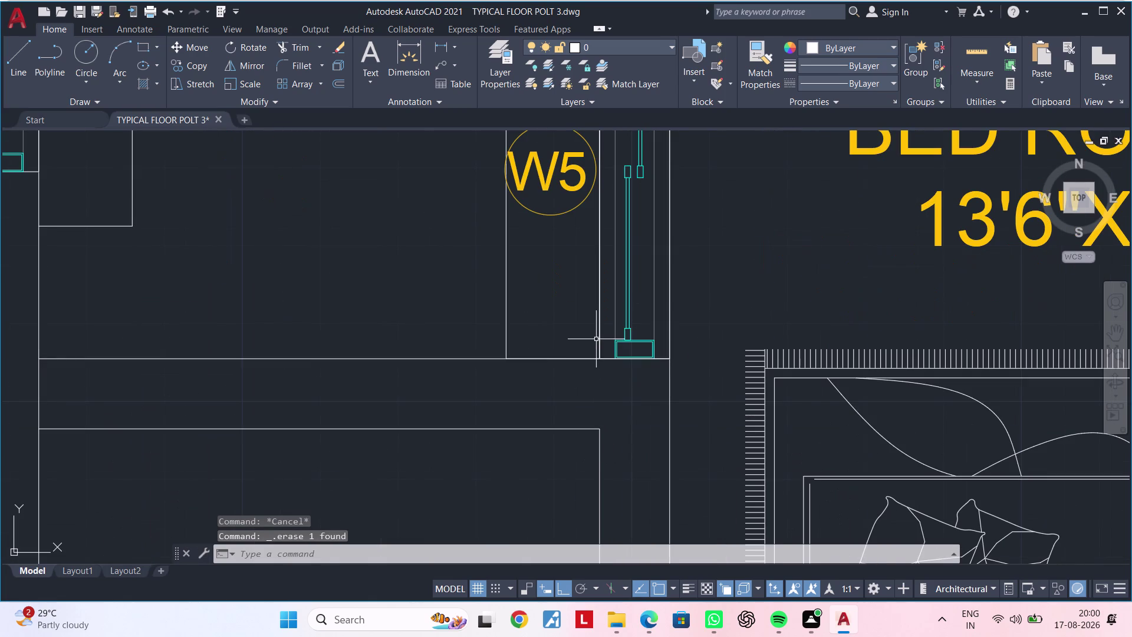
click(599, 337)
click(651, 413)
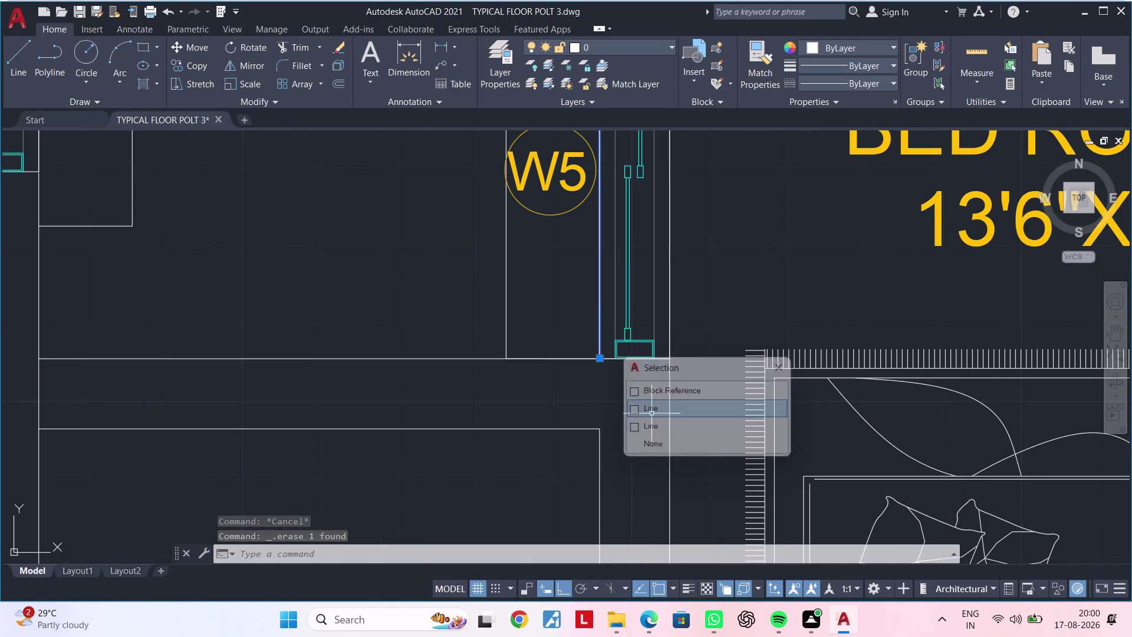
key(Delete)
scroll(down, 3)
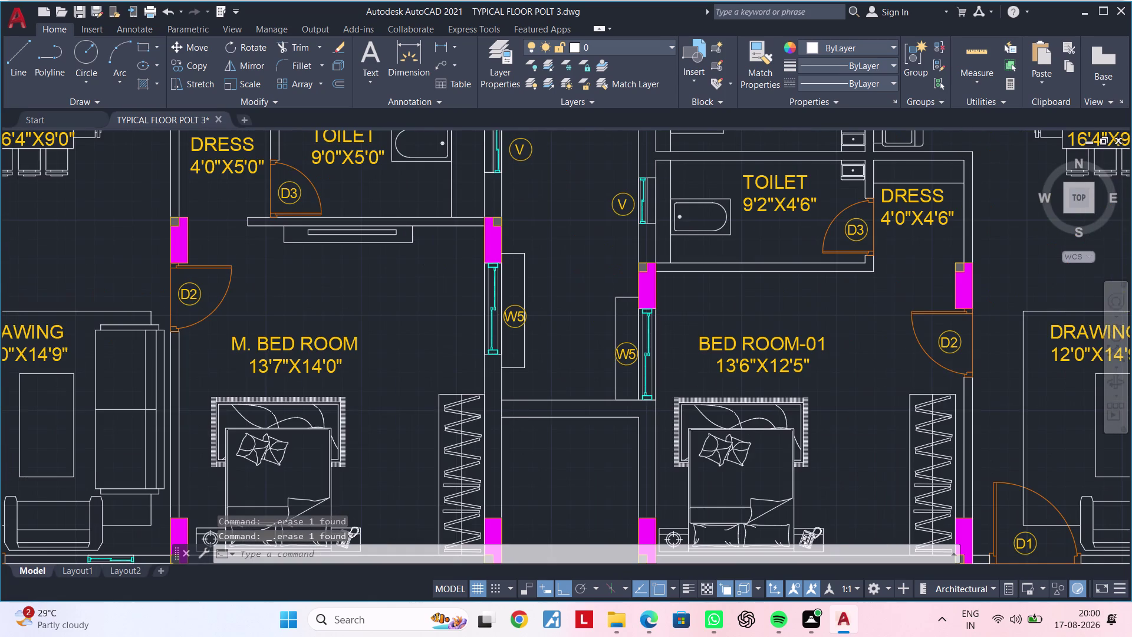
Pan to the passage between M. BED ROOM and BED ROOM-01 and clear active commands.
scroll(down, 3)
middle_drag(651, 414, 669, 374)
scroll(up, 3)
middle_drag(644, 404, 710, 392)
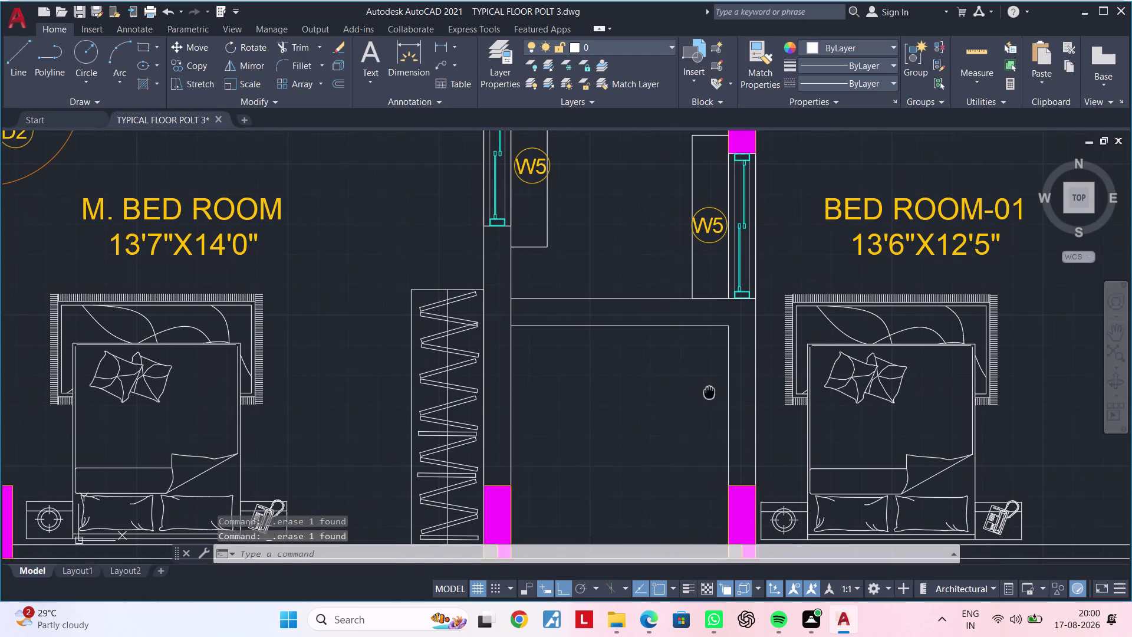
middle_drag(710, 392, 711, 392)
middle_drag(624, 388, 649, 458)
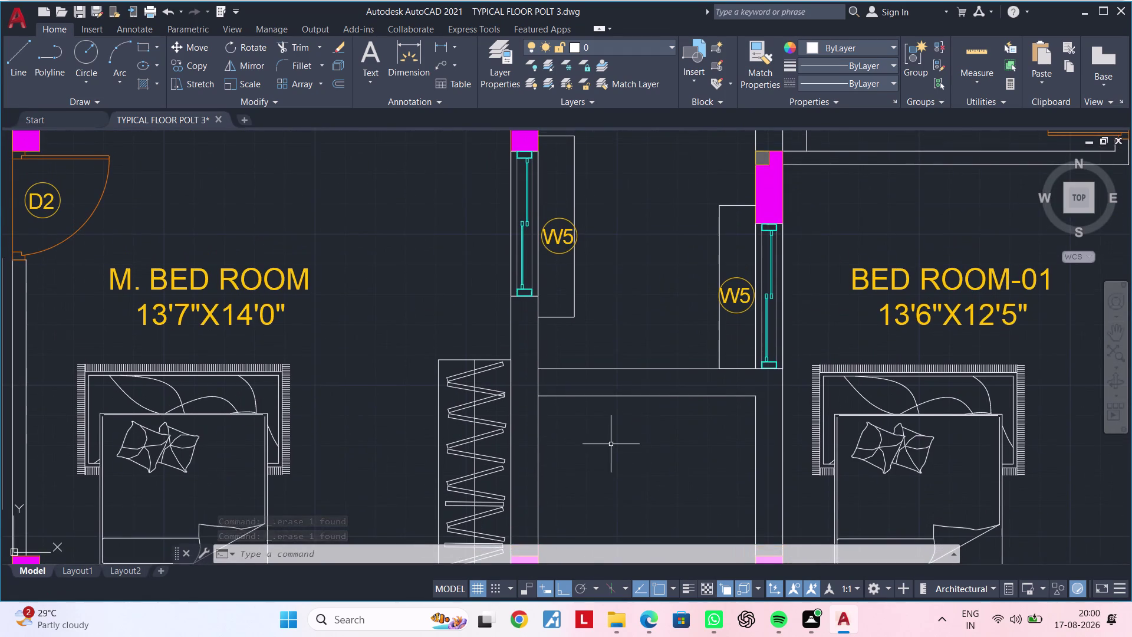
middle_drag(611, 443, 666, 442)
key(Escape)
key(Escape)
key(Escape)
key(Escape)
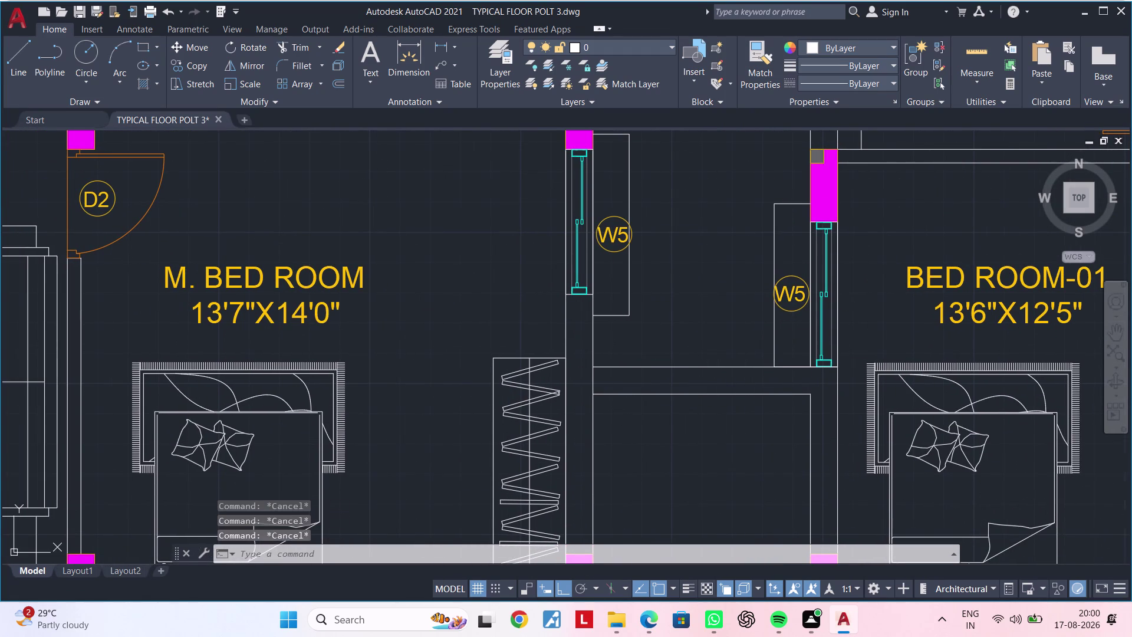
key(Escape)
key(Escape)
Trim the short overlapping wall line in the passage.
text(TR)
key(space)
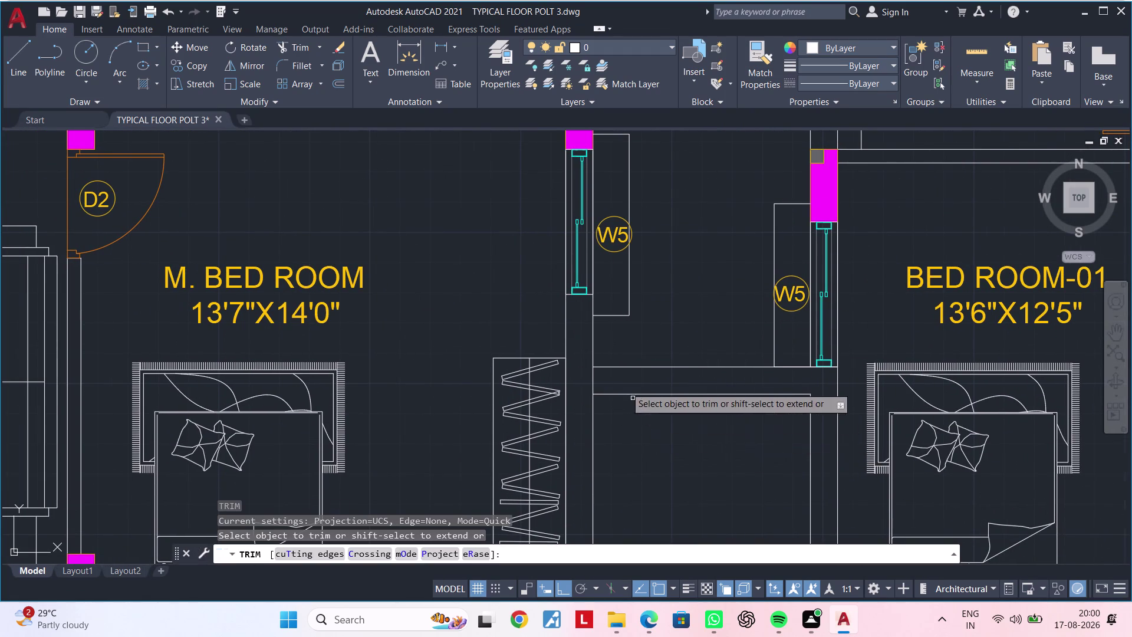
click(593, 380)
key(Escape)
key(Escape)
key(Escape)
key(Escape)
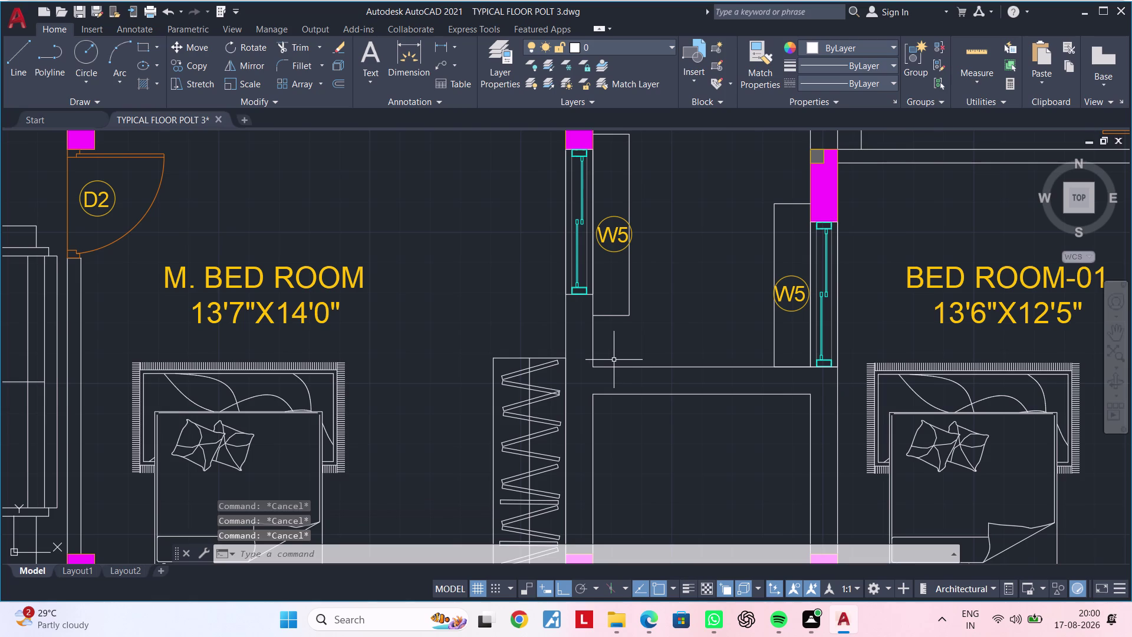
middle_drag(615, 365, 617, 387)
key(Escape)
key(Escape)
Draw a small rectangular wall piece below the left W5 window.
text(REC)
key(space)
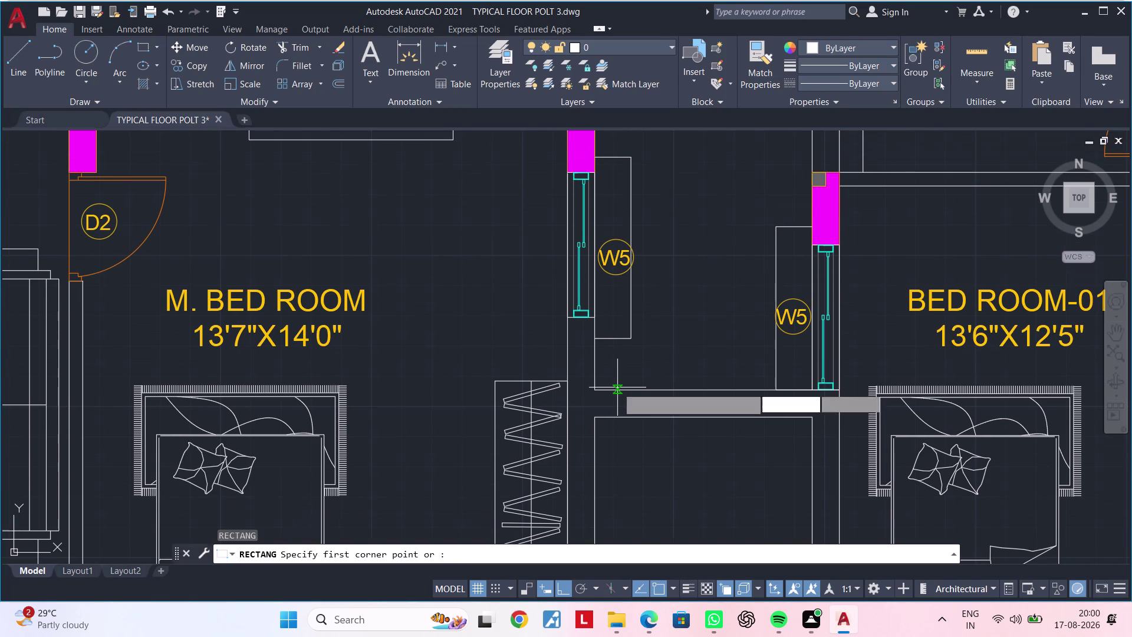
click(592, 389)
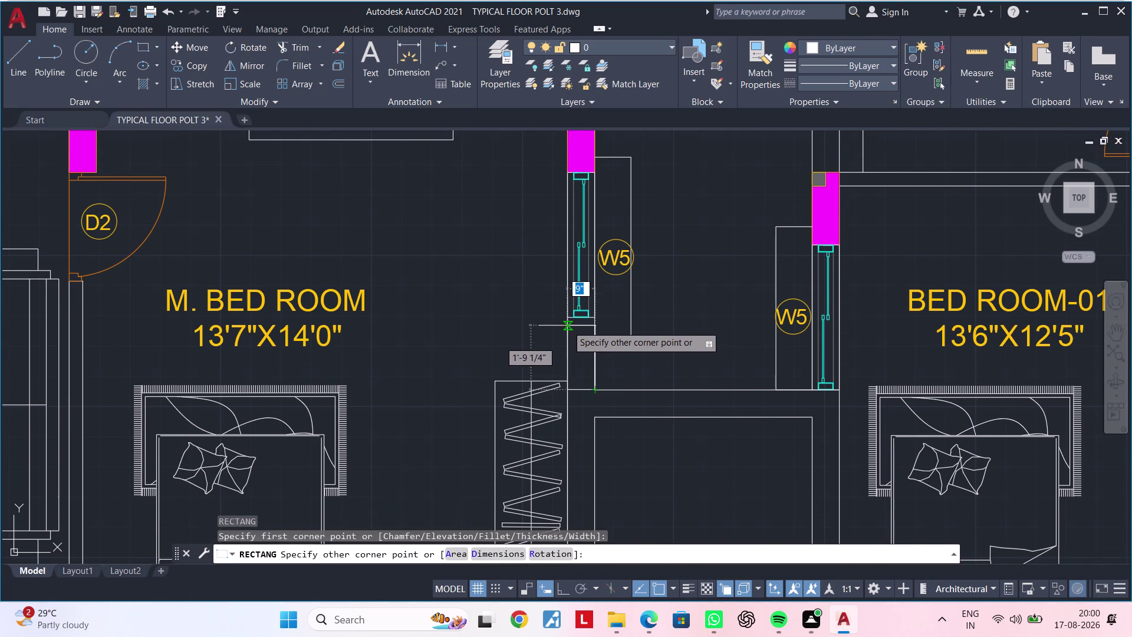
click(566, 321)
key(Escape)
key(Escape)
Change the new rectangle's colour to magenta.
click(594, 355)
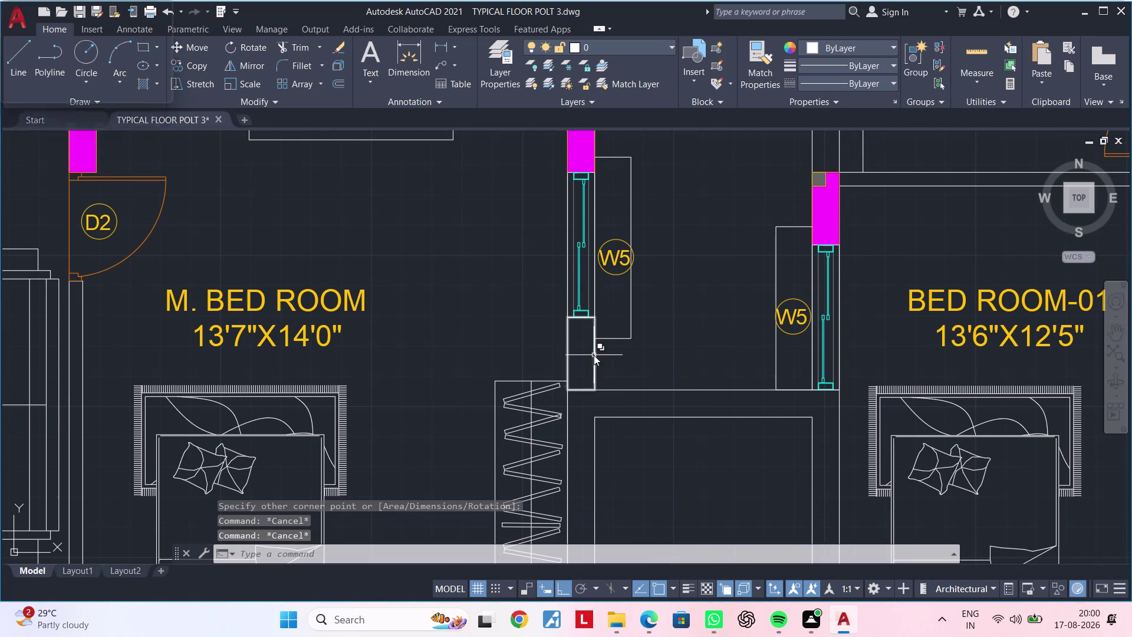
click(819, 45)
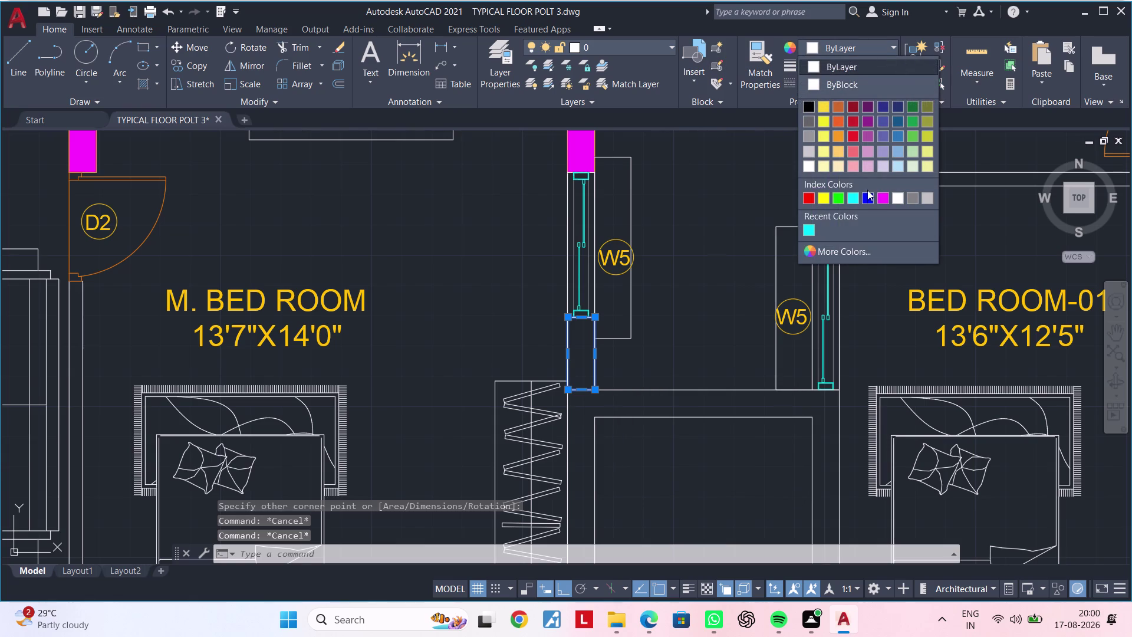
click(878, 200)
key(Escape)
key(Escape)
Pan down to centre the shaft opening's bottom wall between the units.
scroll(down, 3)
middle_click(731, 337)
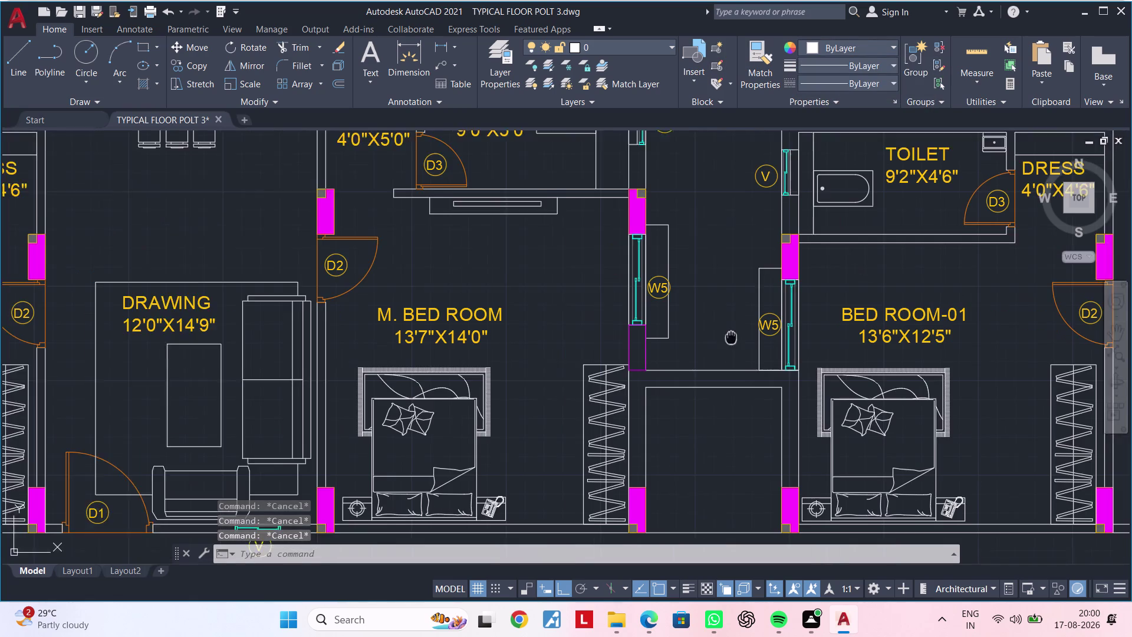
middle_drag(708, 281, 693, 248)
key(Escape)
middle_drag(692, 348, 670, 319)
key(Escape)
key(Escape)
key(Escape)
key(Escape)
key(Escape)
key(Escape)
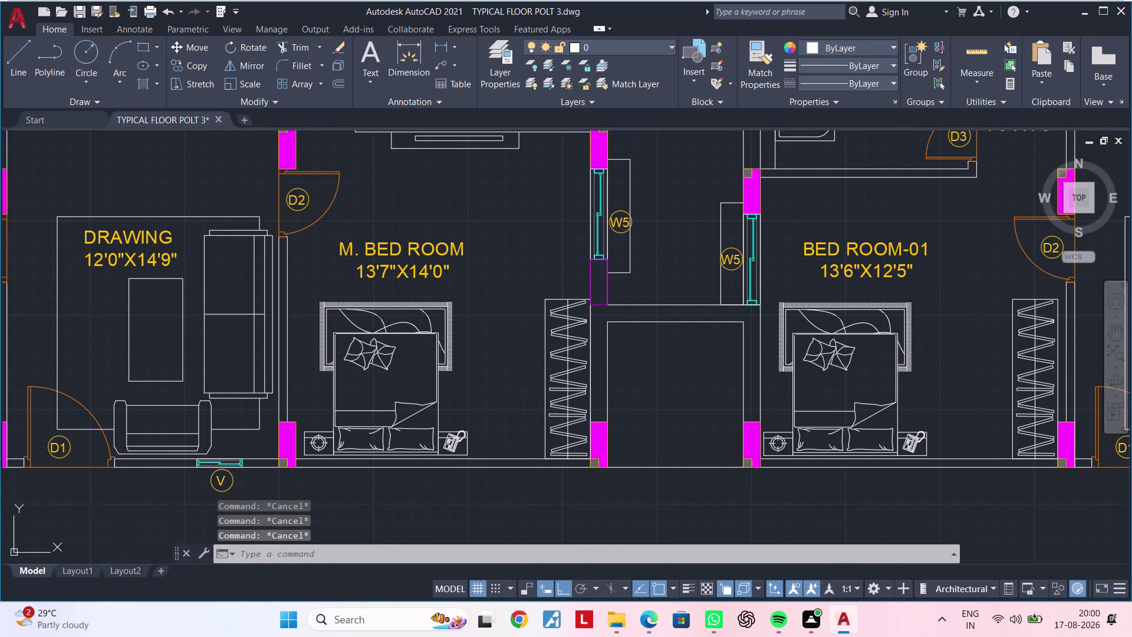
key(Escape)
key(Escape)
key(Escape)
key(Escape)
key(Escape)
middle_drag(679, 376, 660, 332)
key(Escape)
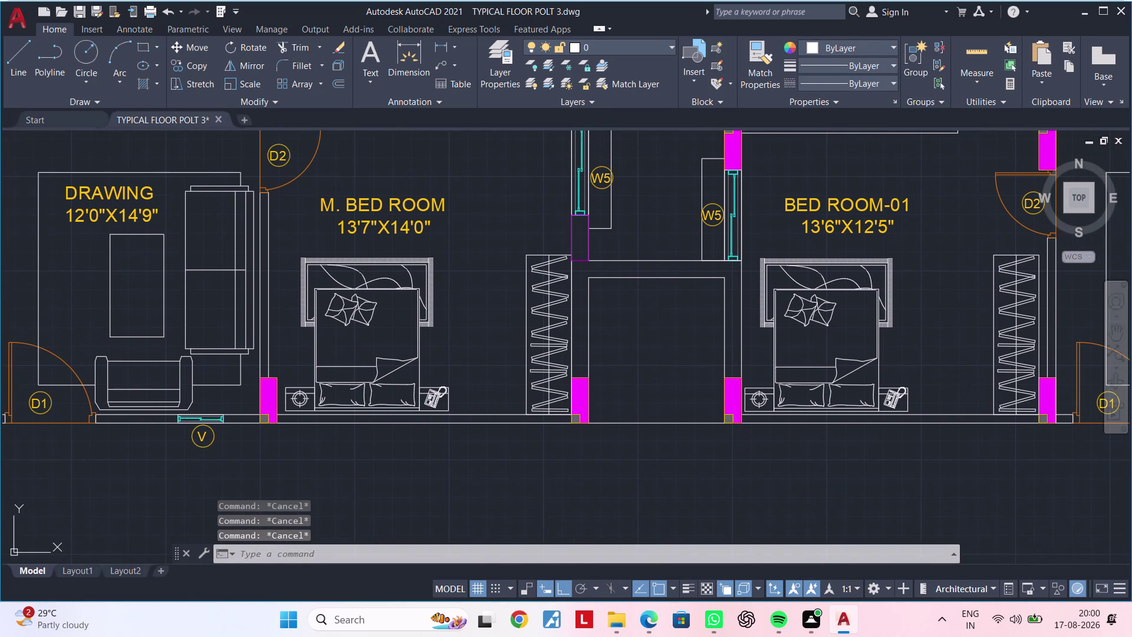
key(Escape)
key(Escape)
key(Escape)
key(Escape)
middle_drag(658, 336, 656, 318)
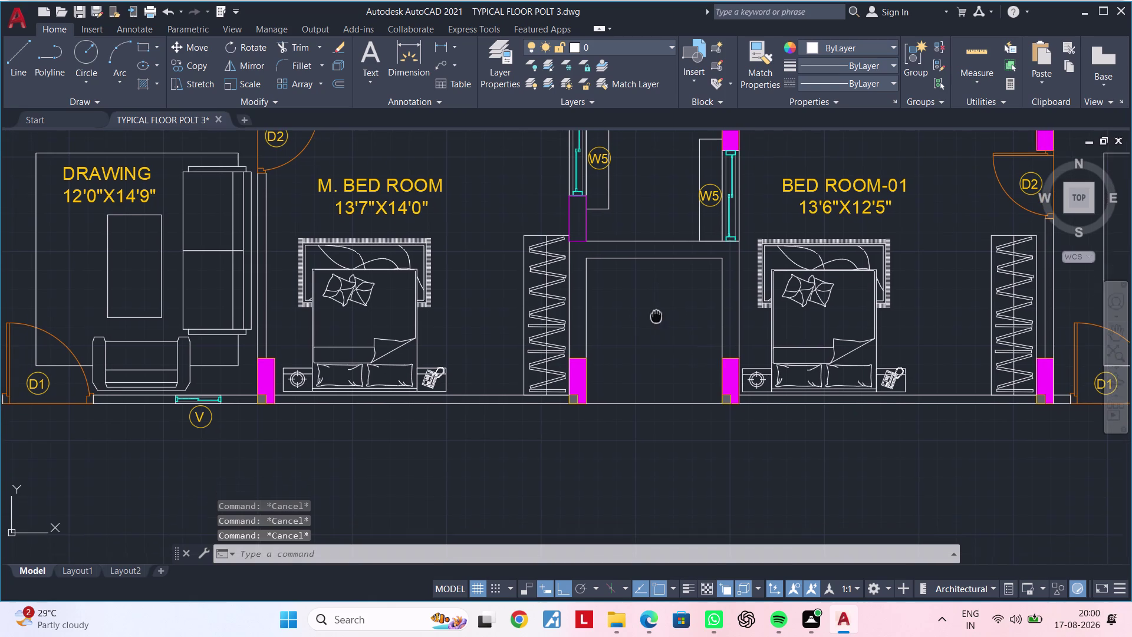
middle_drag(656, 318, 656, 313)
middle_drag(644, 368, 639, 347)
key(Escape)
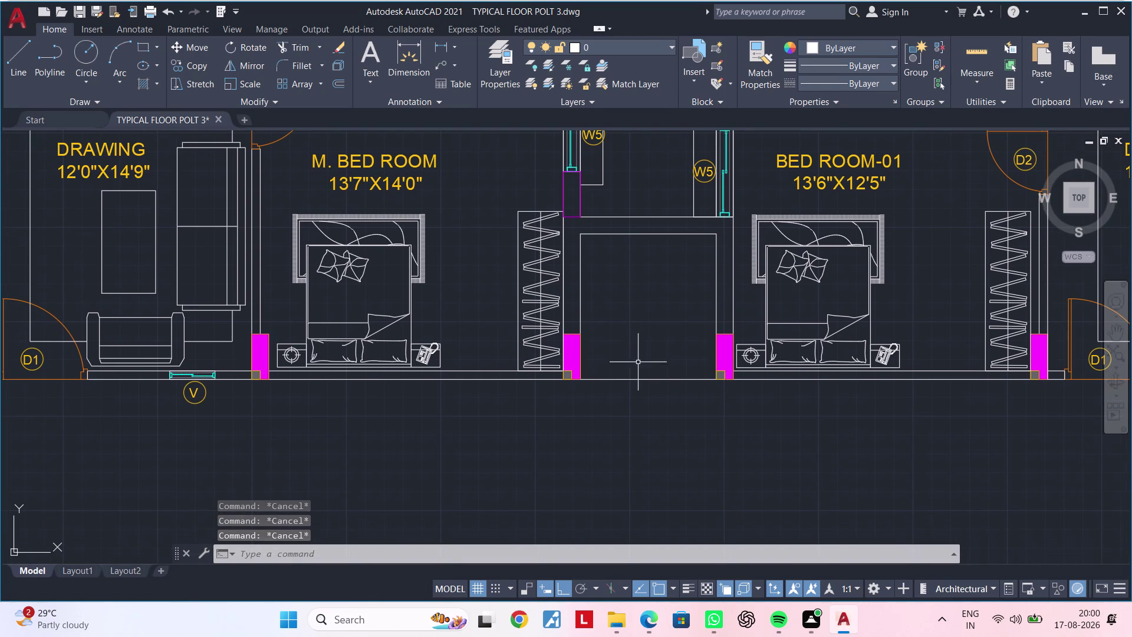
key(Escape)
key(Escape)
Offset the bottom wall line 9" upward inside the shaft opening.
text(OF)
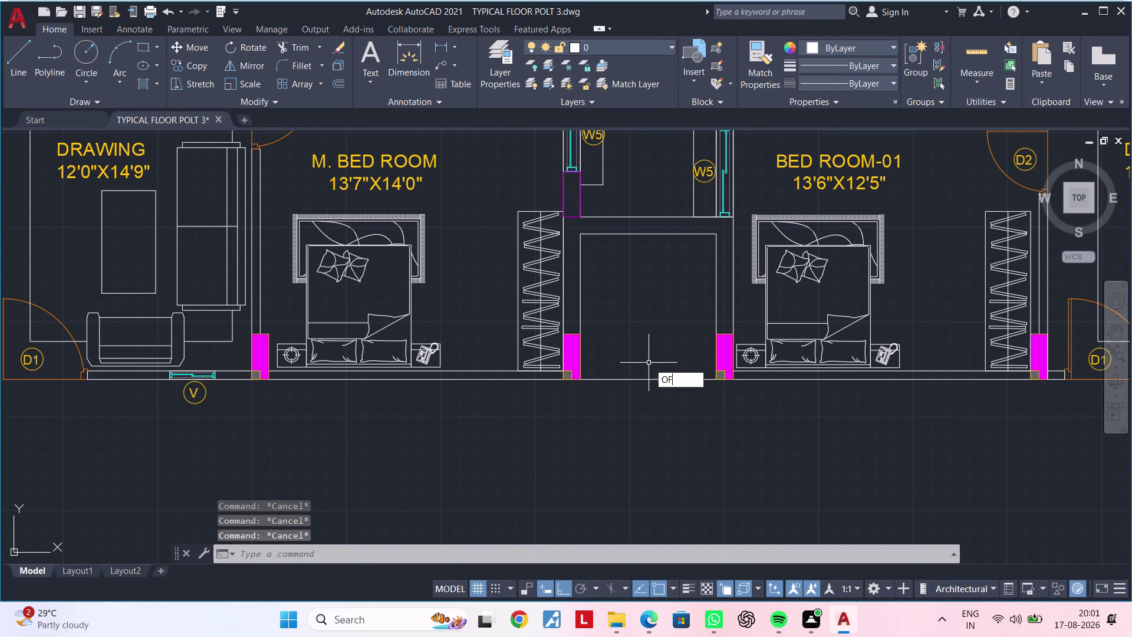
key(space)
text(9)
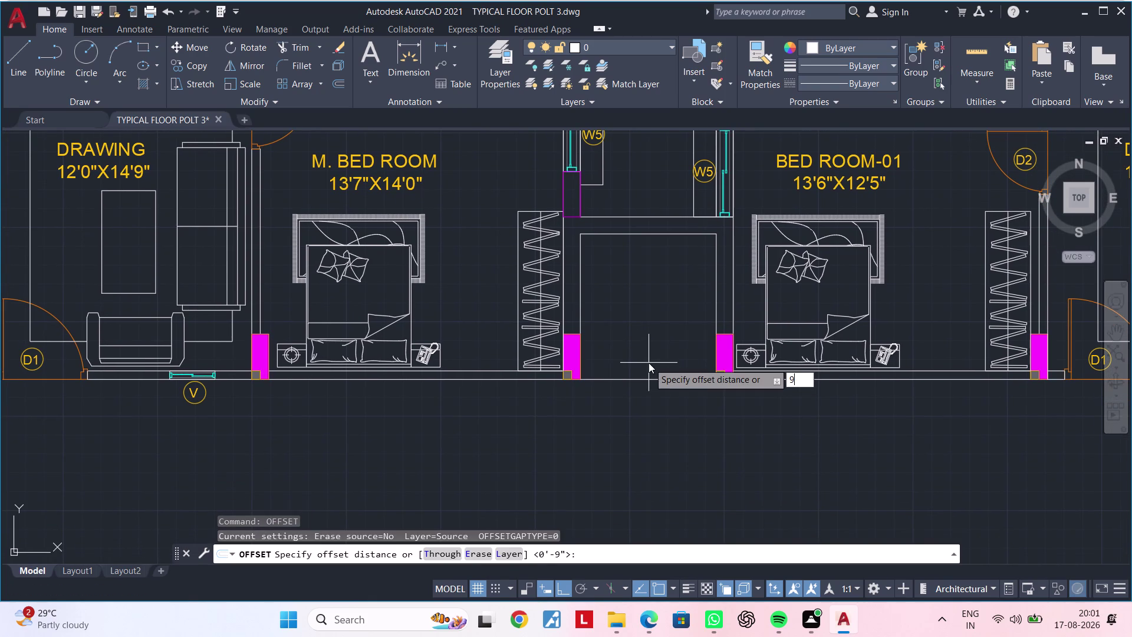
text(")
key(Return)
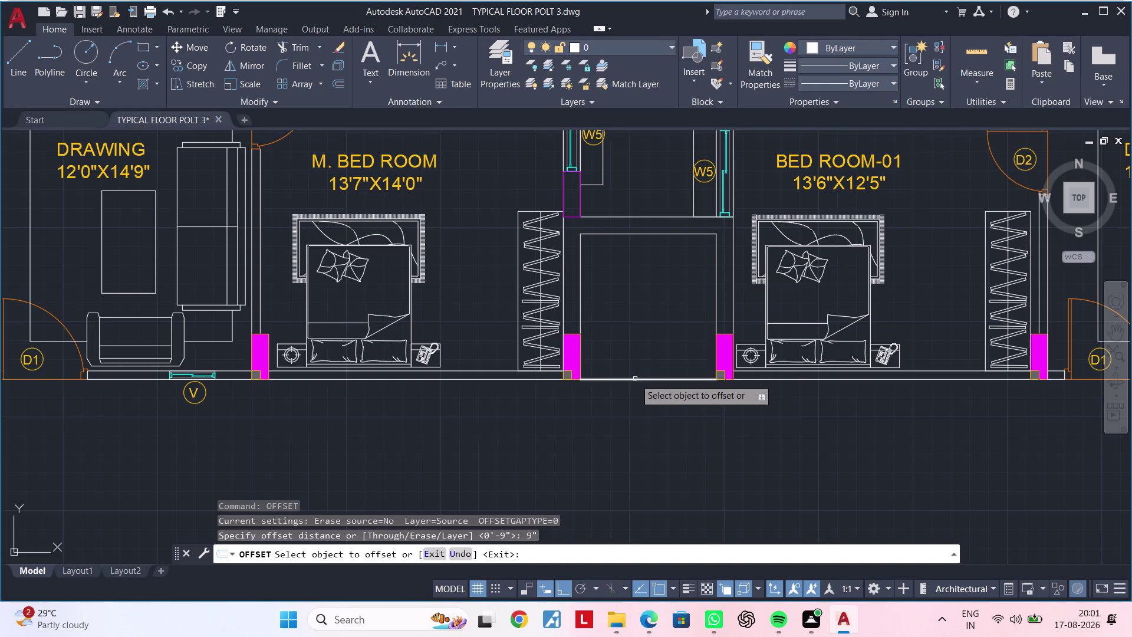
click(635, 379)
click(634, 343)
scroll(up, 3)
key(Escape)
key(Escape)
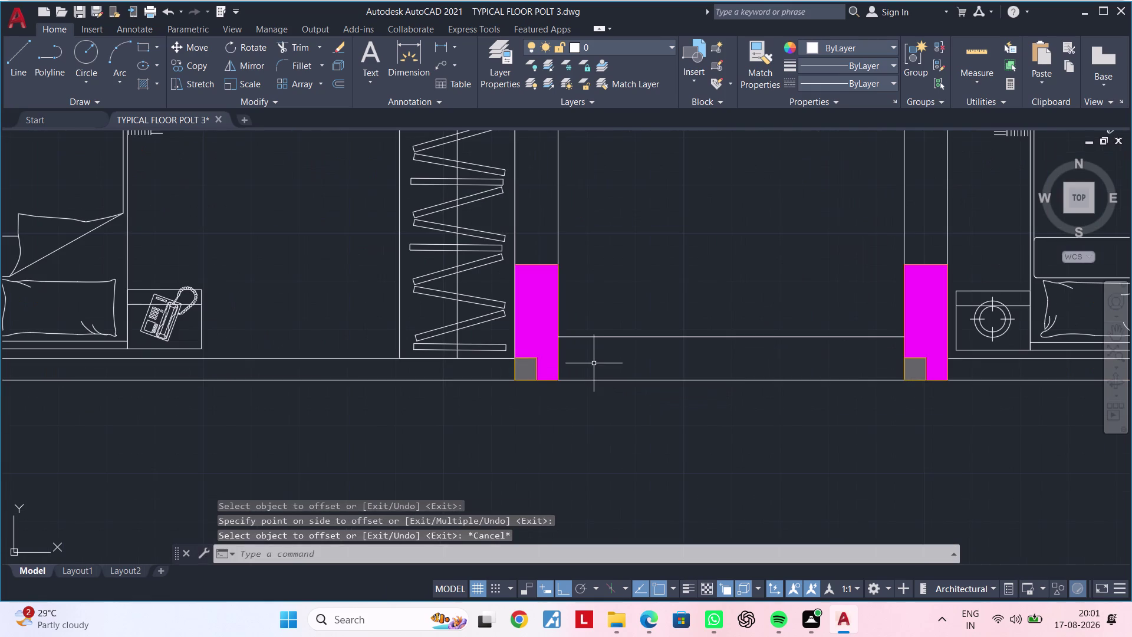
Sketch trial vertical lines at the magenta columns, then cancel them.
key(l)
key(space)
scroll(up, 3)
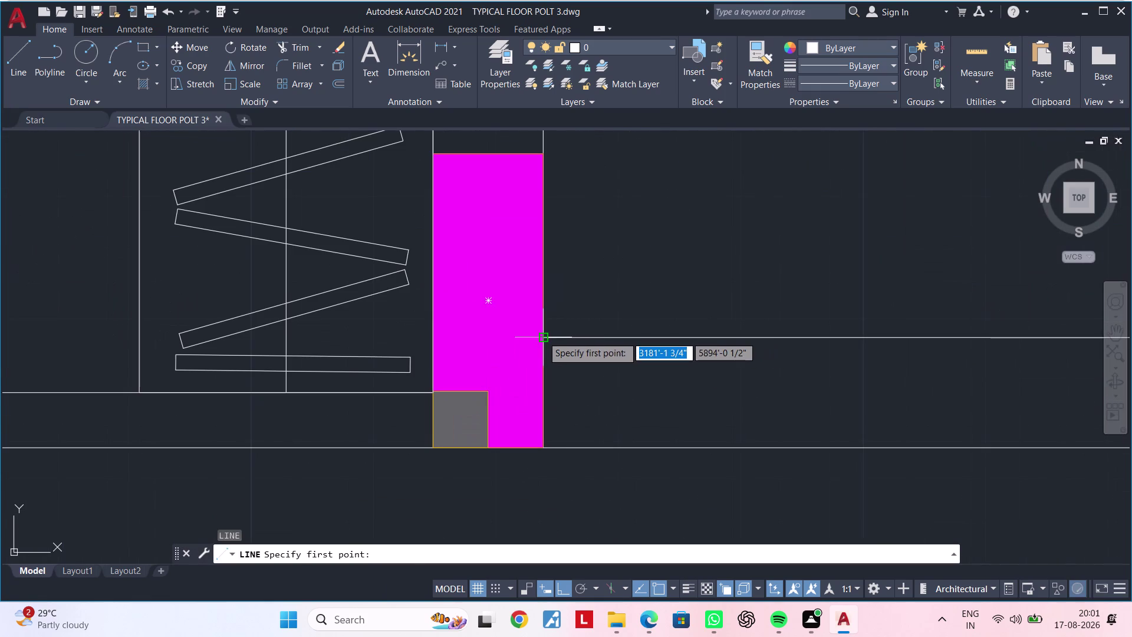
click(542, 336)
click(544, 445)
key(Escape)
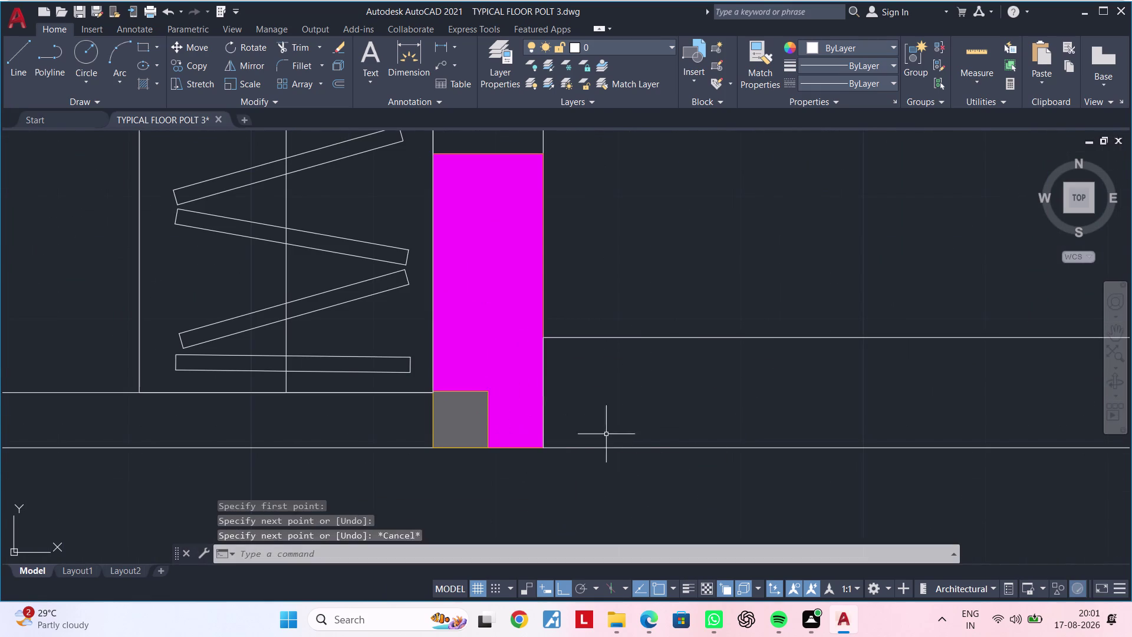
key(Escape)
scroll(down, 3)
middle_drag(755, 423, 433, 405)
key(space)
scroll(up, 3)
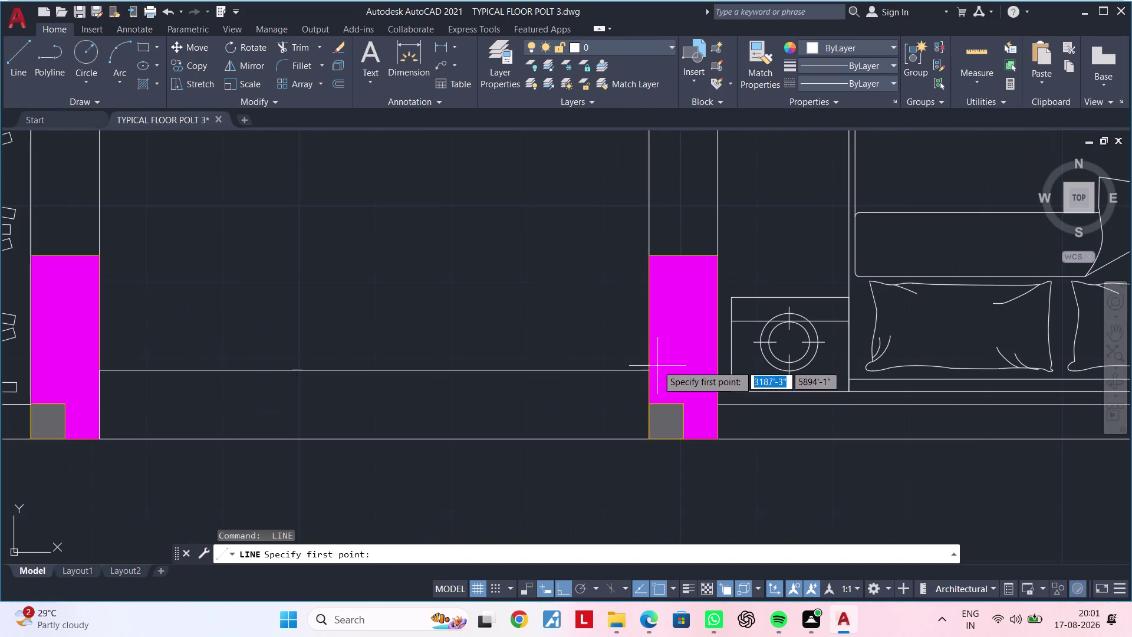
click(649, 371)
click(649, 442)
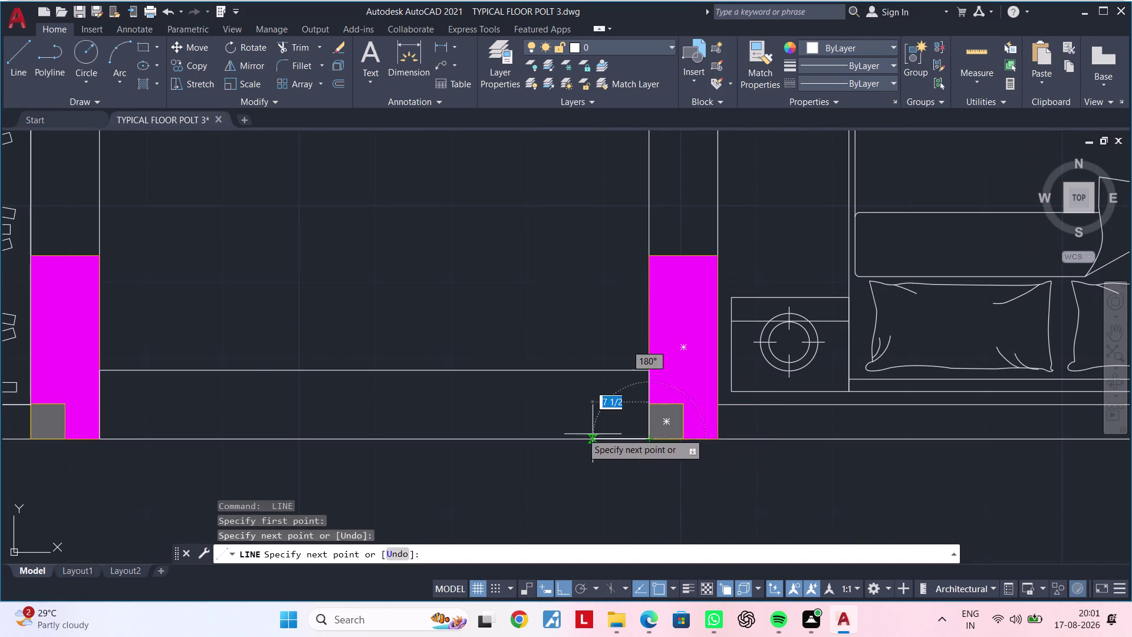
key(Escape)
key(Escape)
Clear any active commands and centre the view on the wall gap between the columns.
scroll(down, 3)
middle_drag(537, 425, 589, 412)
key(Escape)
key(Escape)
key(Escape)
key(Escape)
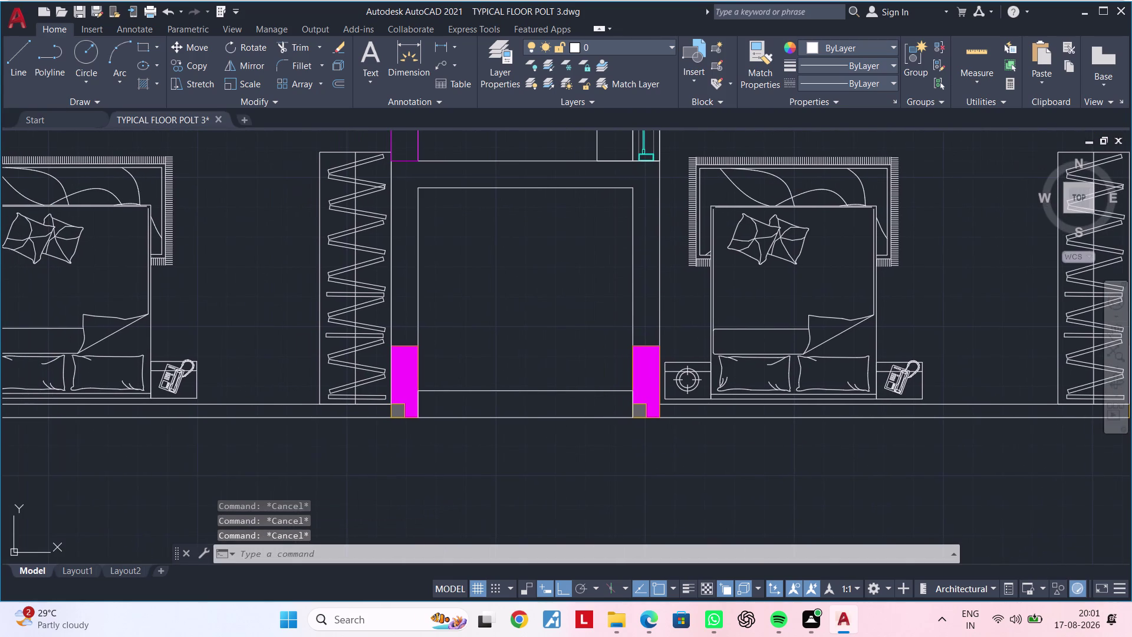
key(Escape)
key(Escape)
key(Escape)
middle_drag(564, 414, 591, 391)
key(Escape)
key(Escape)
key(Escape)
key(Escape)
key(Escape)
key(Escape)
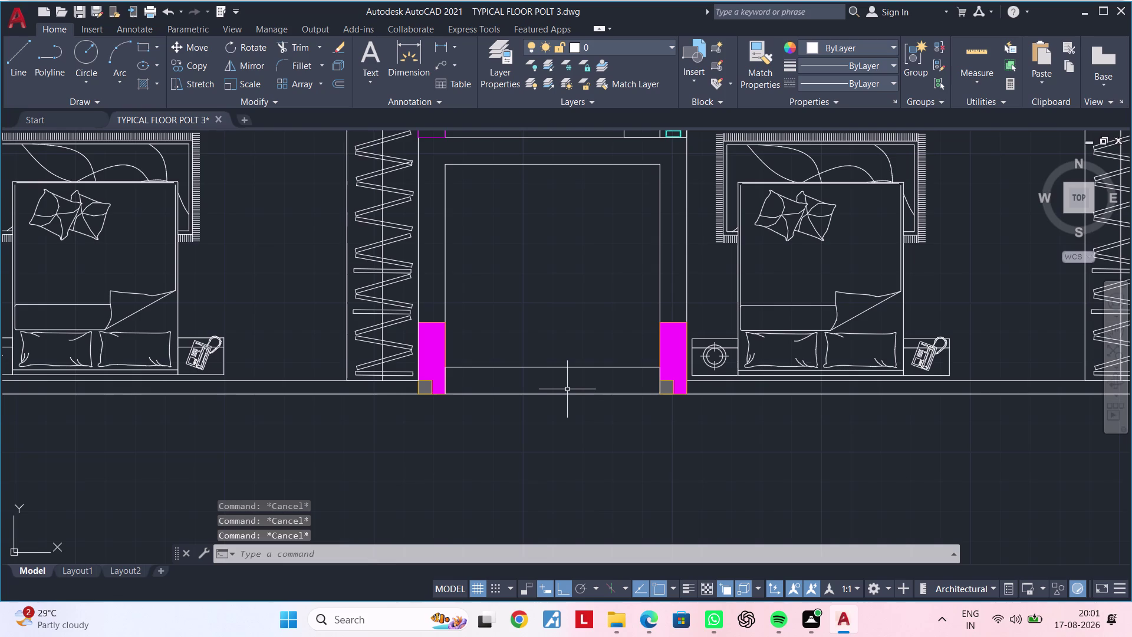
Draw a short vertical line from the wall base midpoint up to the inner wall line.
key(l)
key(Escape)
text(L)
key(space)
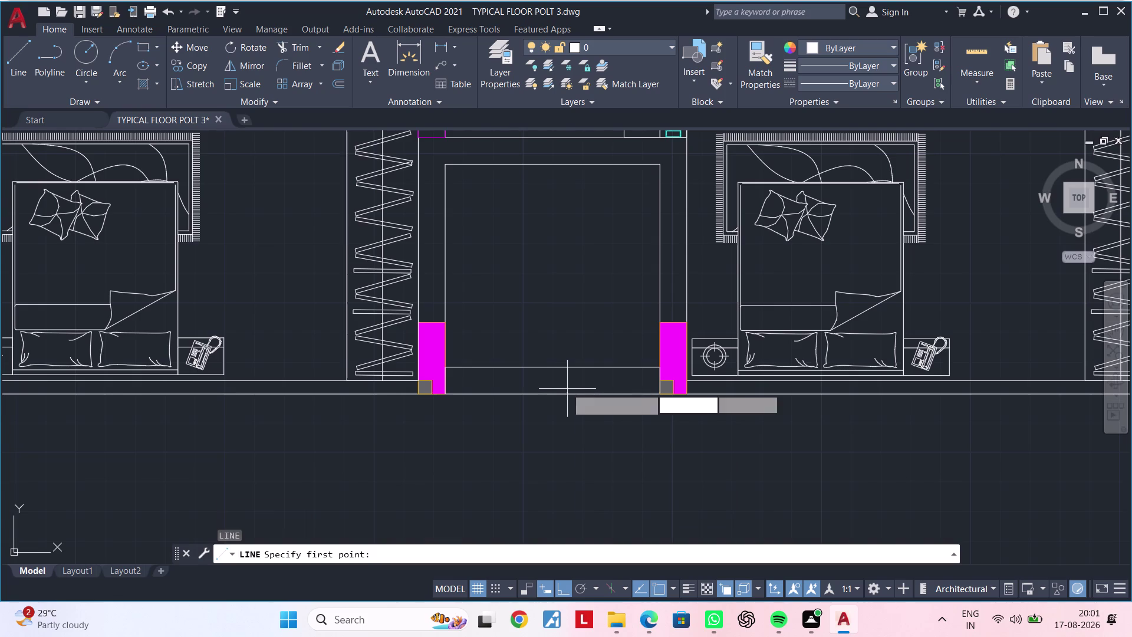
click(551, 370)
click(552, 393)
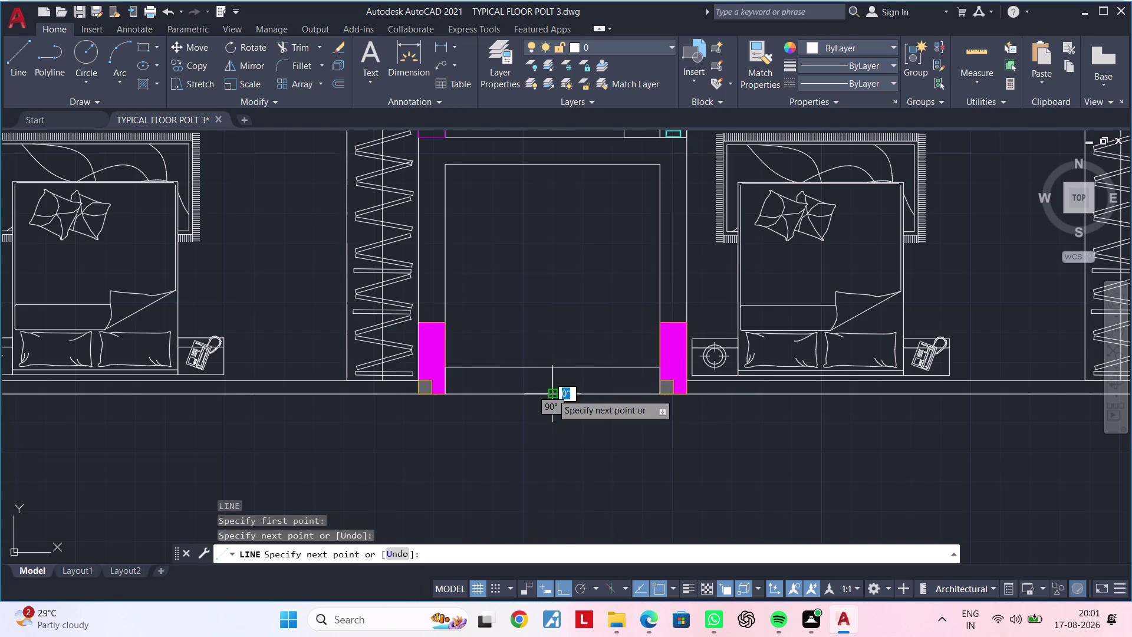
key(Escape)
scroll(down, 3)
middle_drag(547, 416, 624, 450)
scroll(up, 3)
scroll(up, 3)
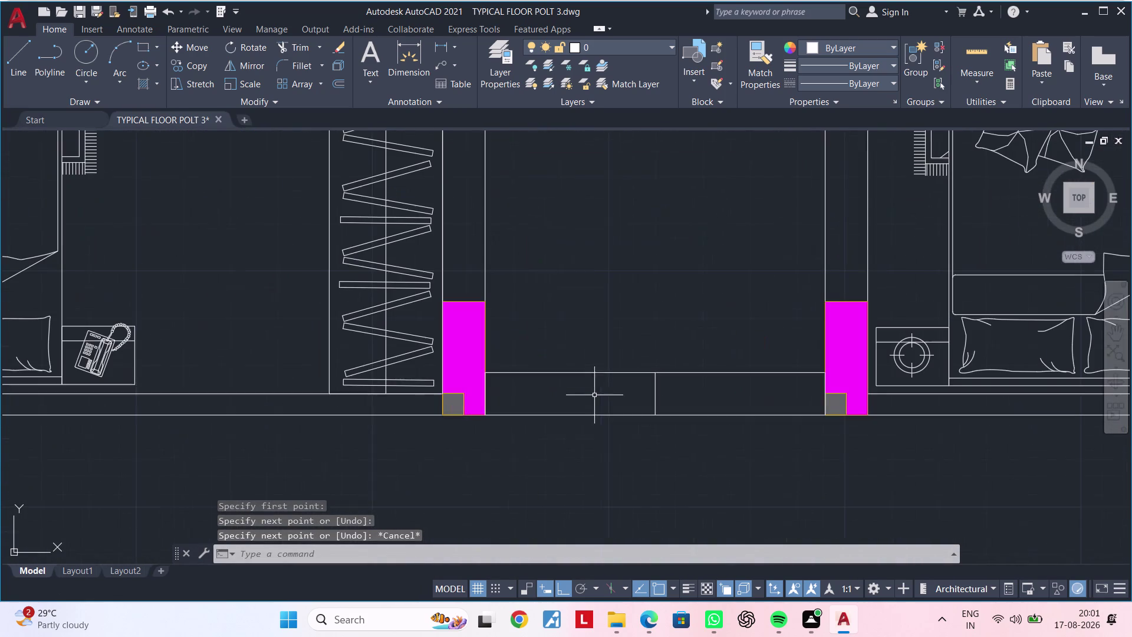
Offset the middle vertical line 1' to both the left and right.
middle_drag(599, 405, 607, 402)
key(Escape)
key(Escape)
text(OF)
key(space)
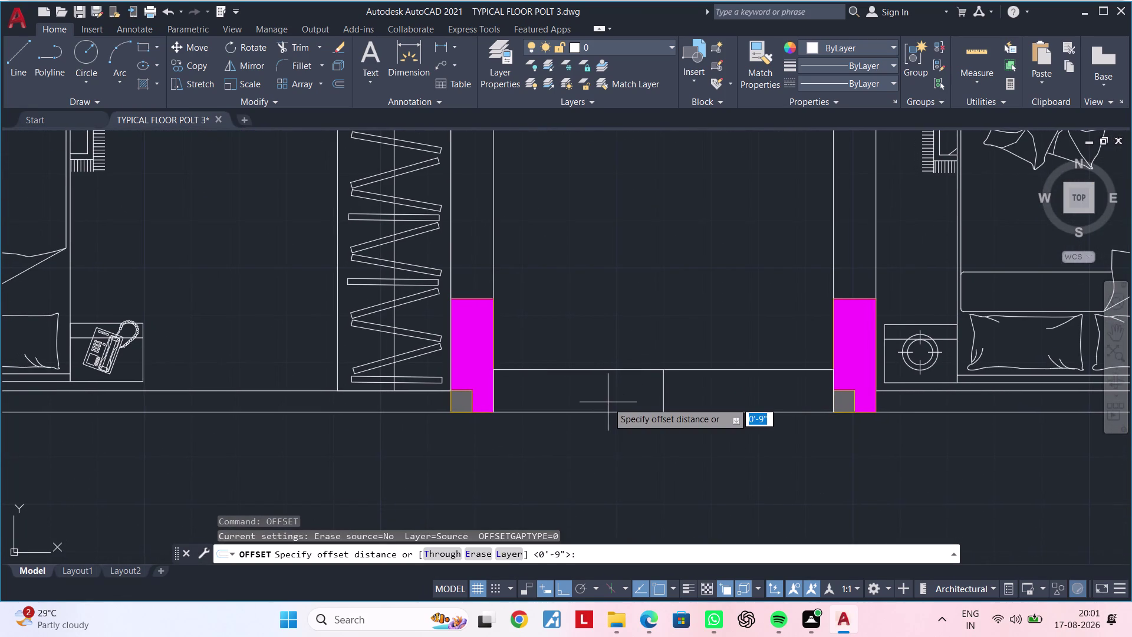
text(1')
key(Return)
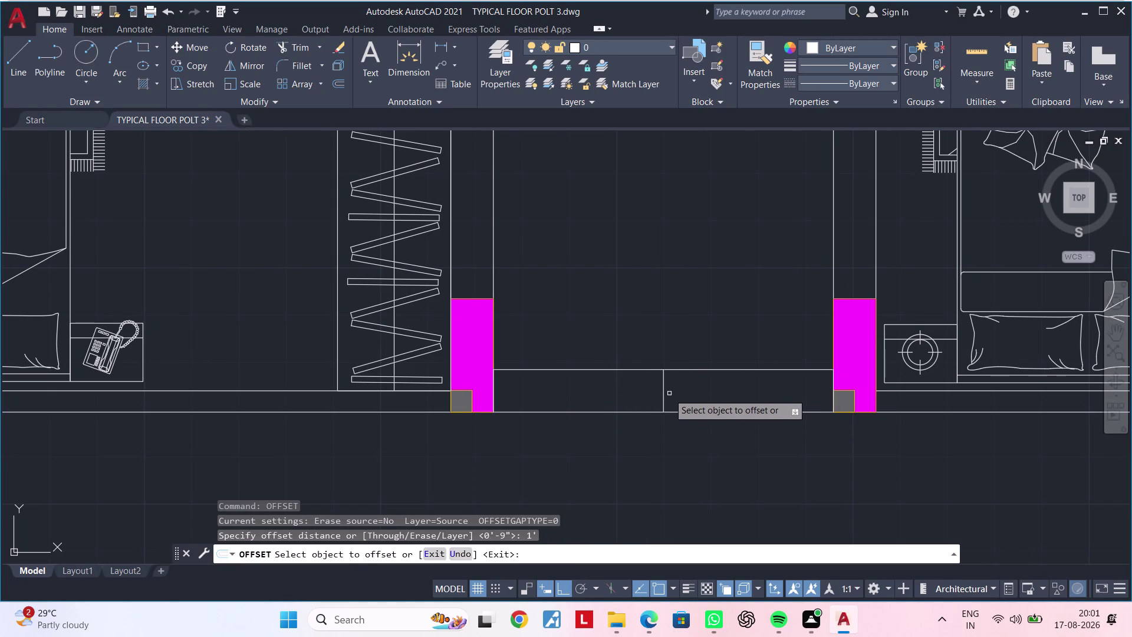
click(663, 393)
click(578, 400)
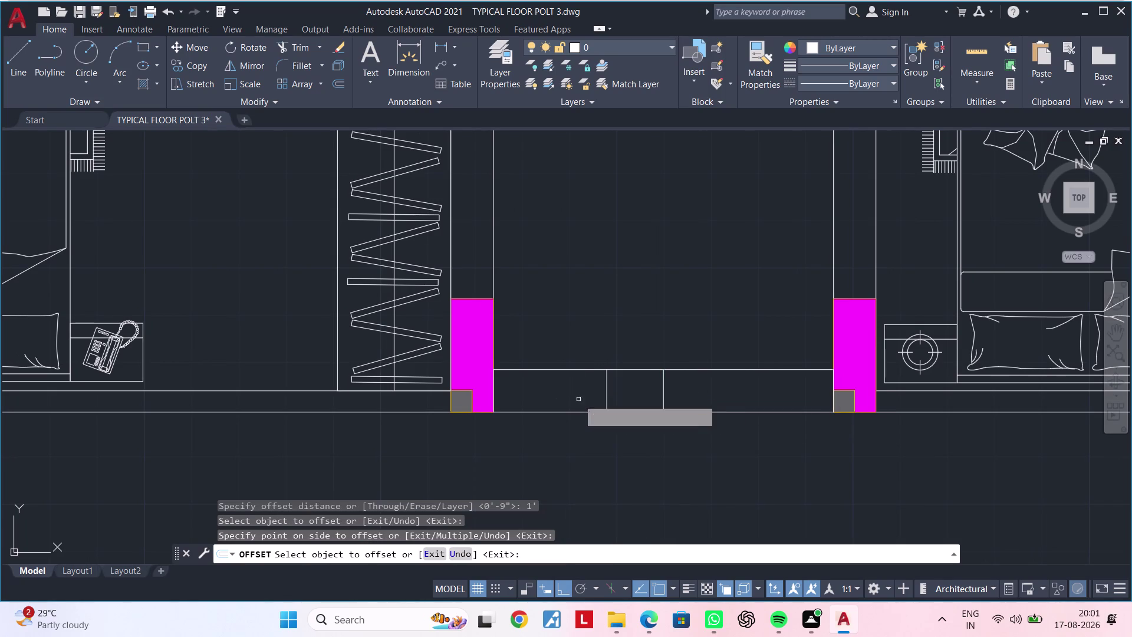
drag(662, 398, 669, 398)
click(773, 397)
key(Escape)
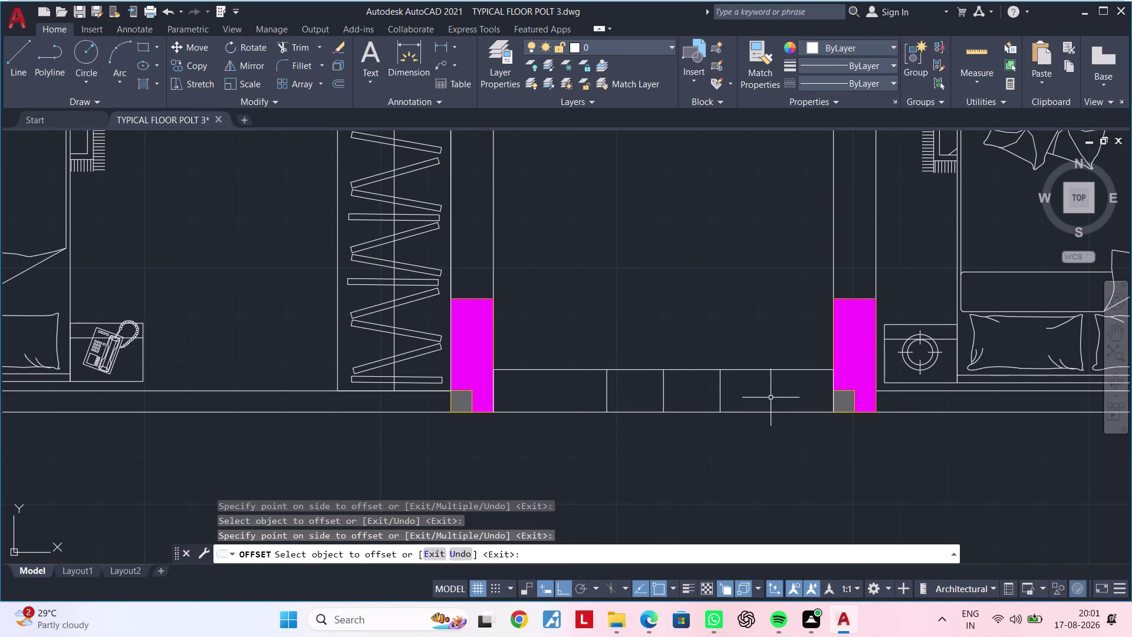
Offset the left division line another 1', then delete the extra left line.
key(Escape)
key(Escape)
key(Escape)
text(OF)
key(space)
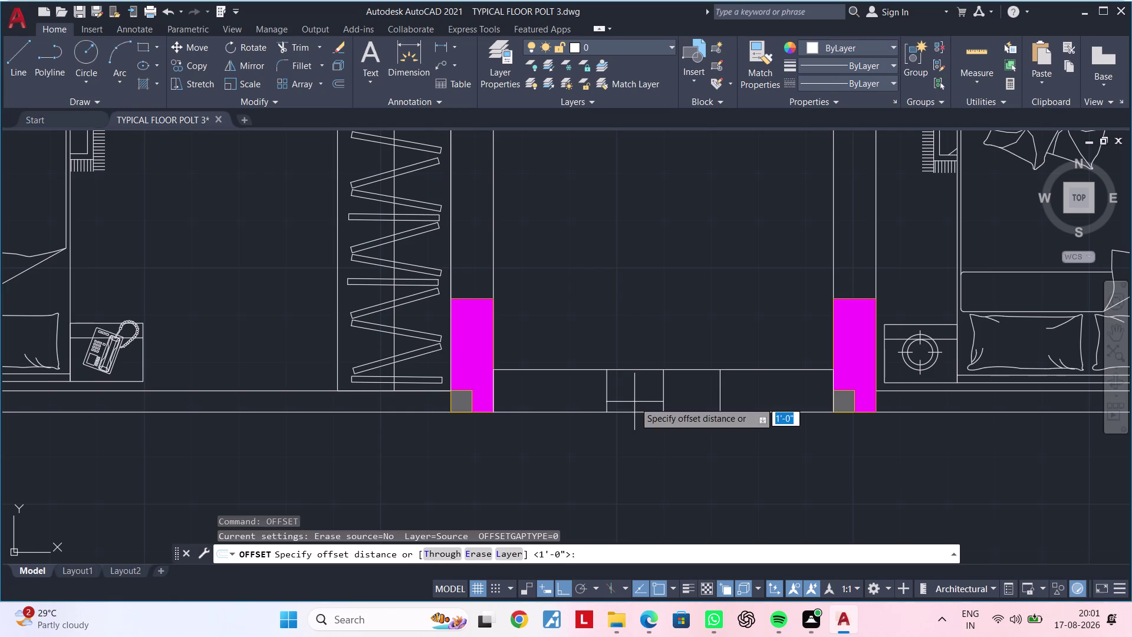
text(1')
key(Return)
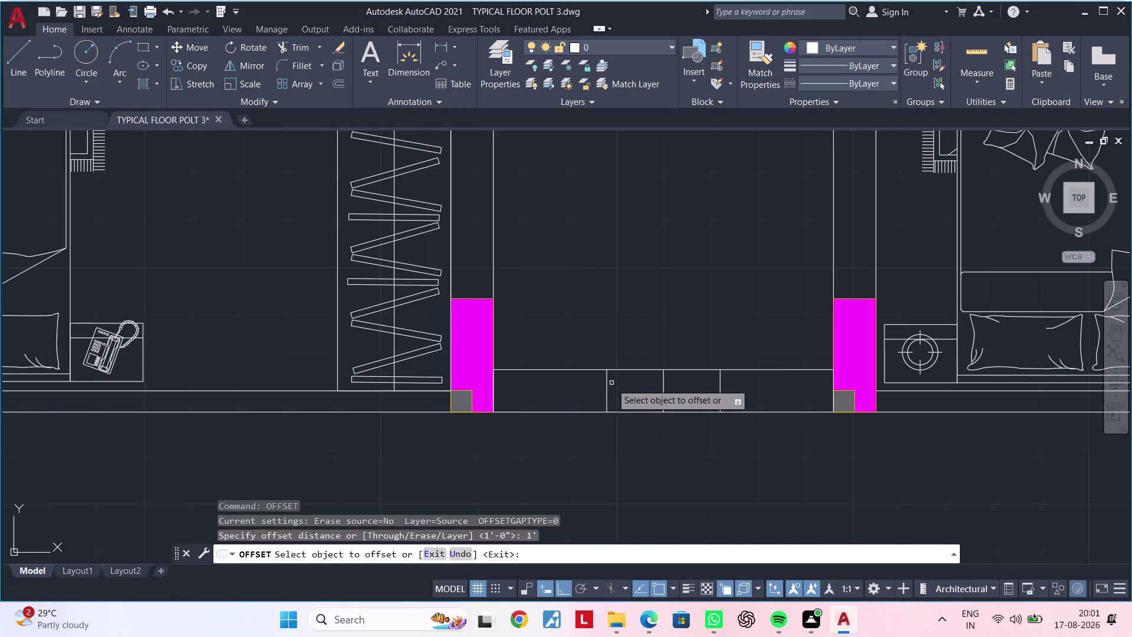
click(606, 392)
click(576, 393)
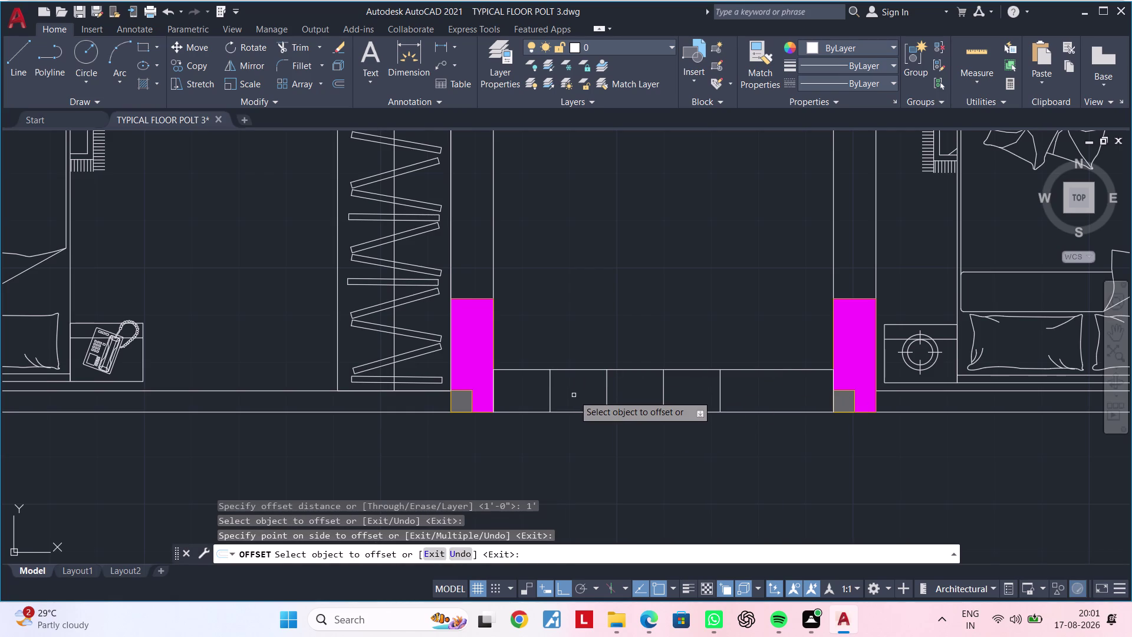
key(Escape)
key(Escape)
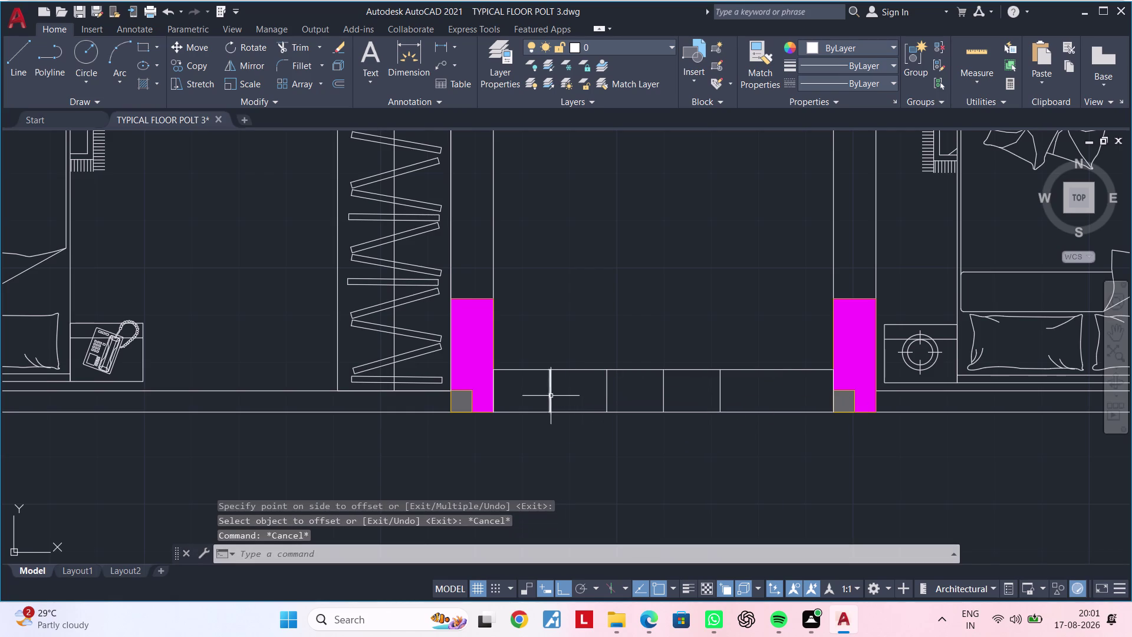
click(549, 396)
key(Delete)
key(Escape)
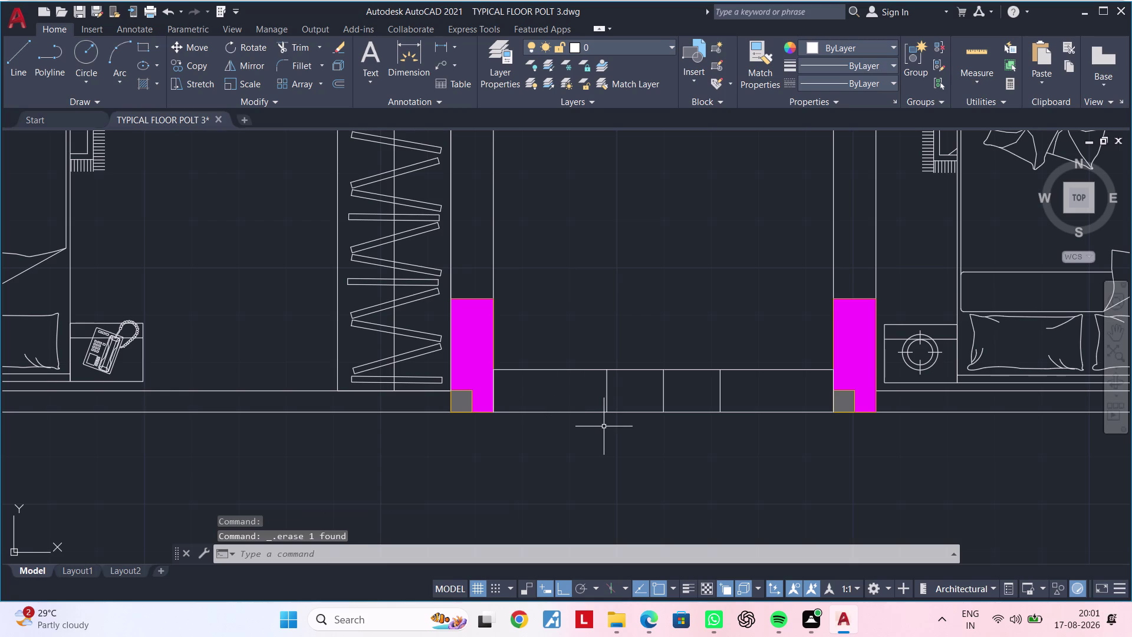
key(Escape)
Offset the left and right division lines 6" outward.
text(OF 6)
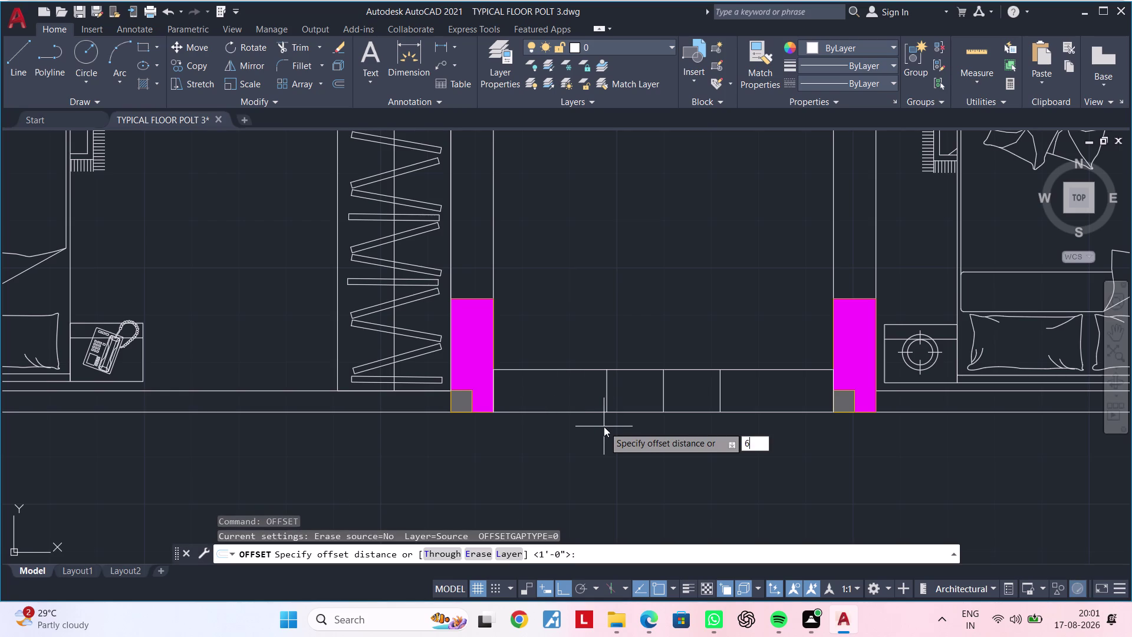
text(")
key(Return)
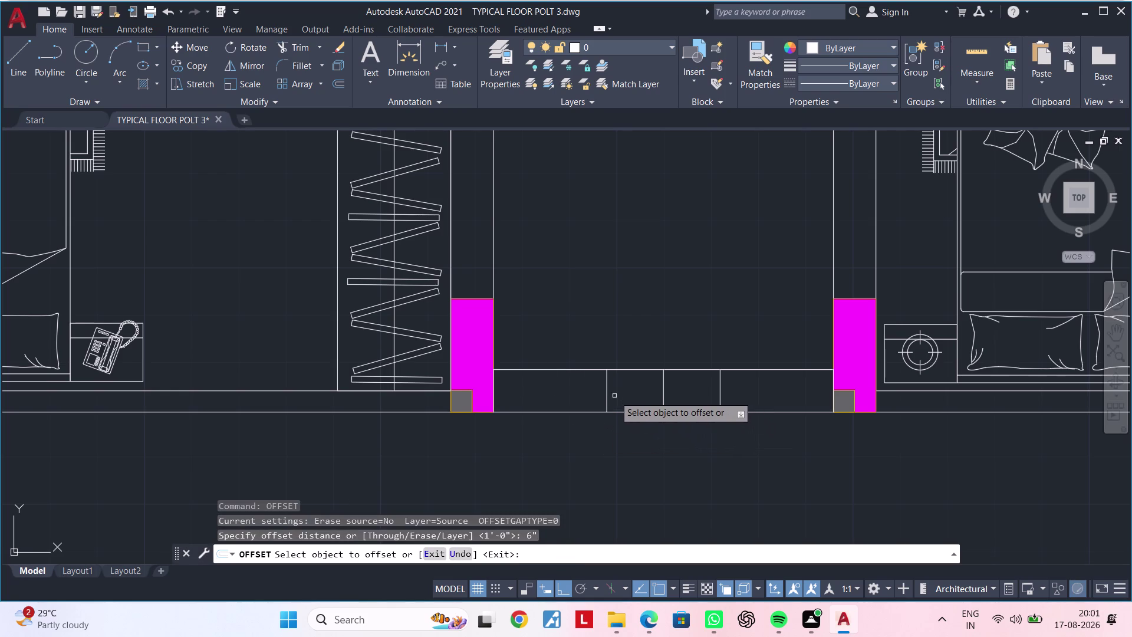
click(607, 392)
click(576, 392)
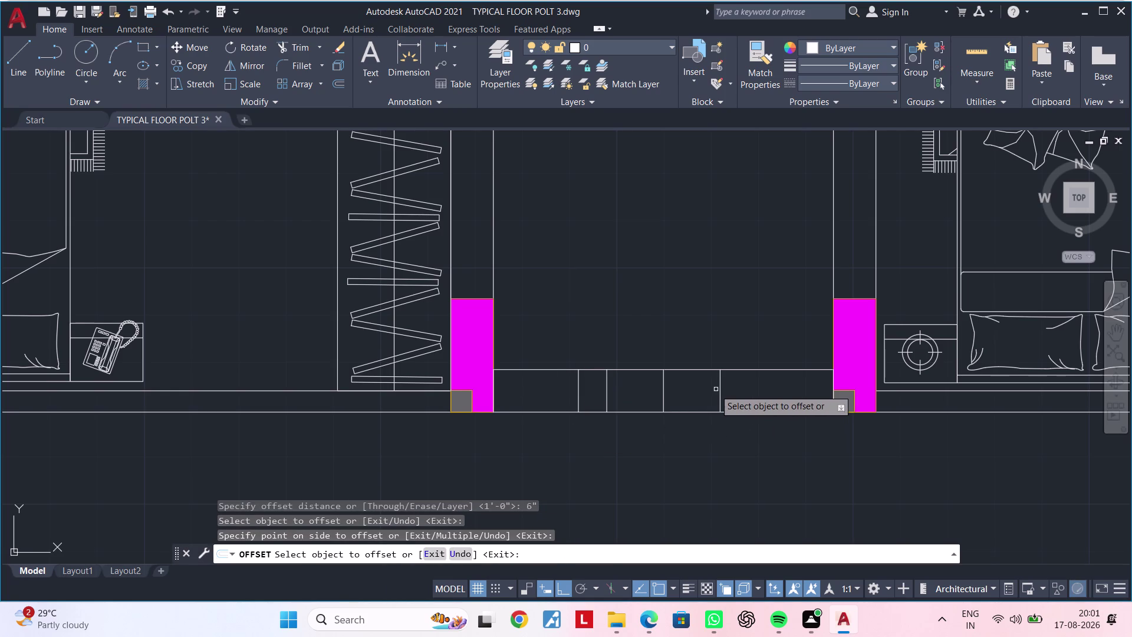
click(721, 390)
click(767, 390)
key(Escape)
key(Escape)
key(Escape)
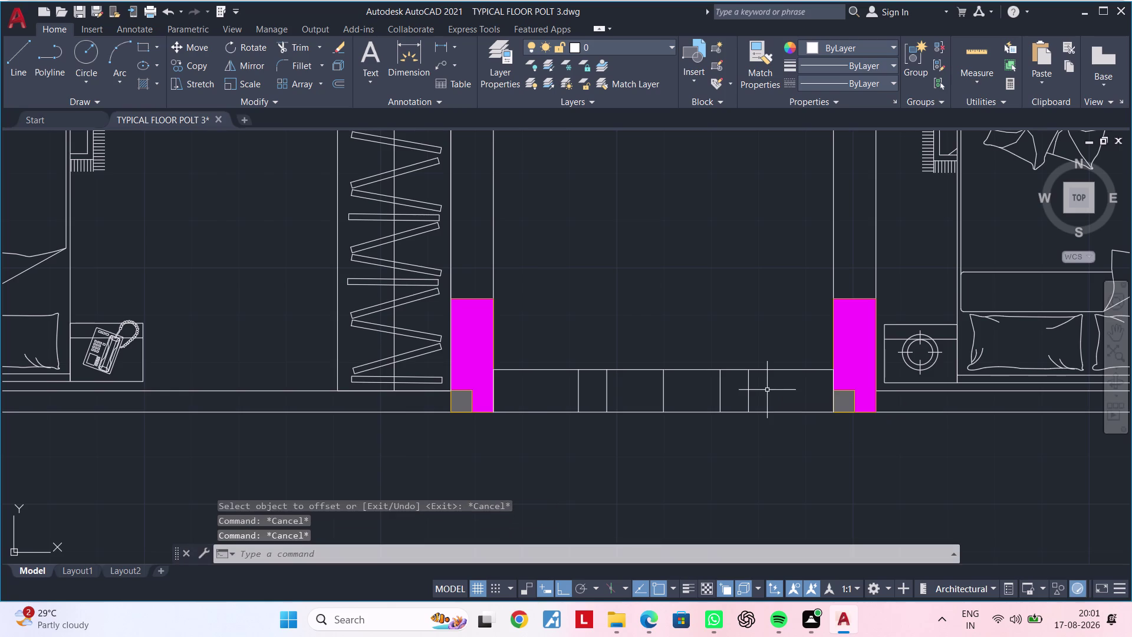
text(TR)
key(space)
Trim the wall and middle division lines between the outer division lines.
drag(729, 396, 678, 396)
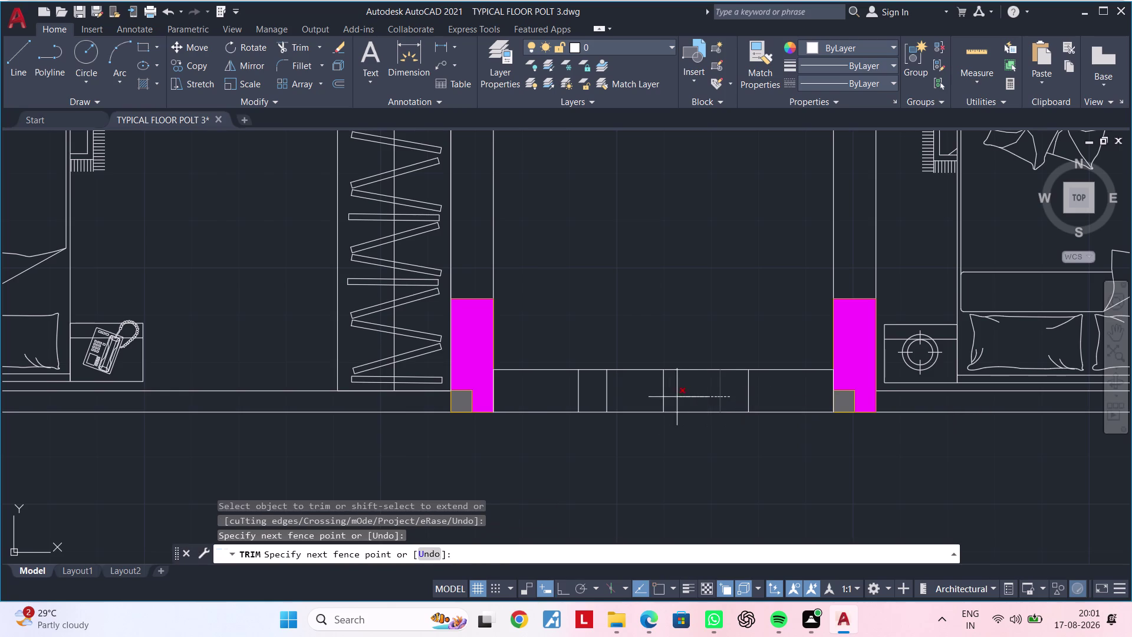
drag(678, 397, 603, 397)
drag(643, 357, 644, 425)
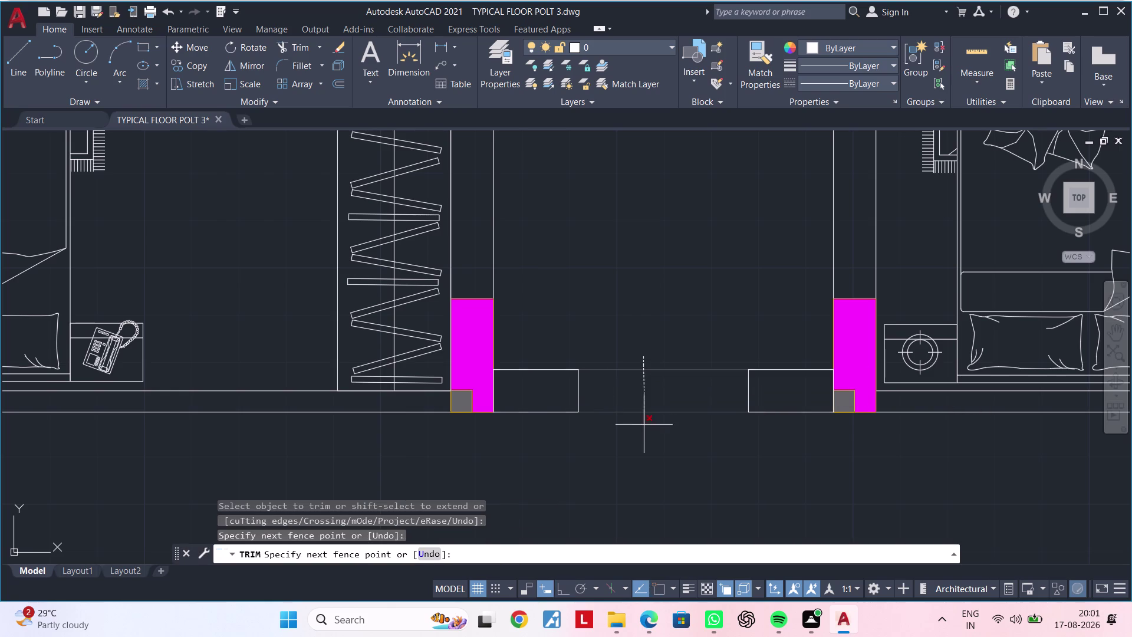
drag(644, 425, 643, 428)
key(Escape)
key(Escape)
key(Escape)
Draw top and bottom lines closing the rectangular panel between the outer divisions.
key(l)
key(space)
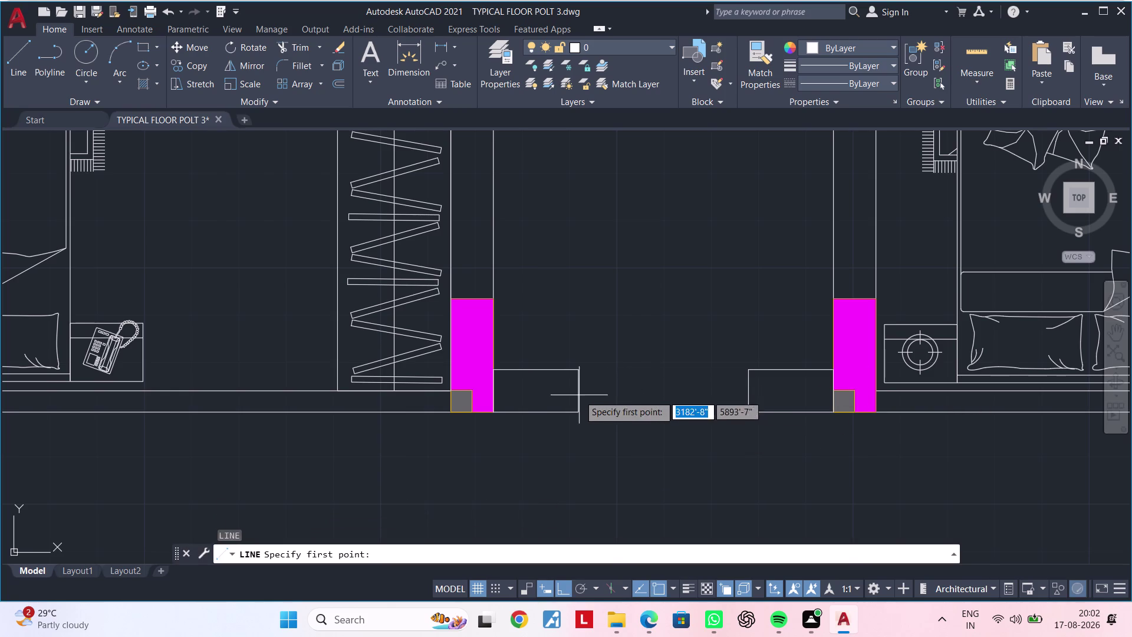
click(576, 369)
click(749, 366)
key(Escape)
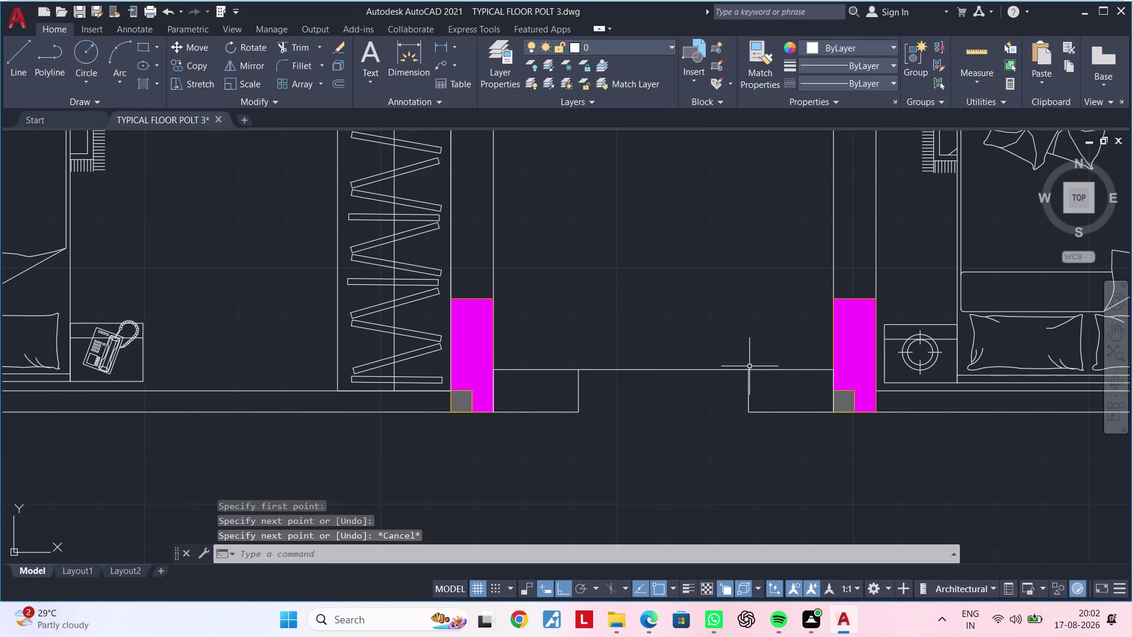
key(space)
click(579, 410)
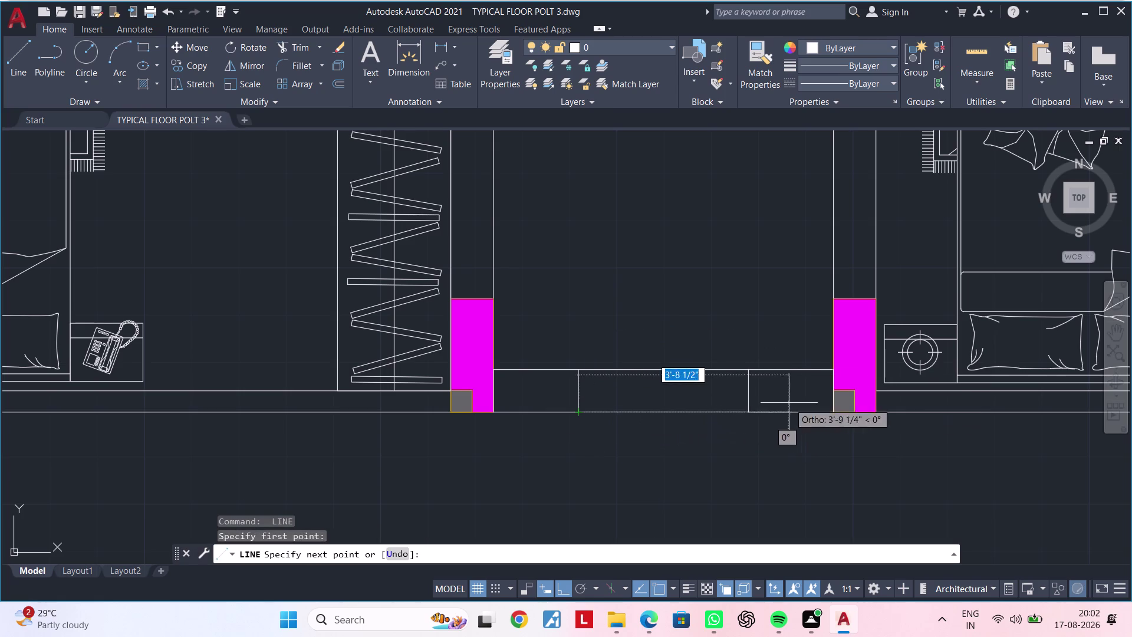
click(745, 410)
key(Escape)
key(Escape)
key(Escape)
Window-select the rectangular panel and give it a new colour from Properties.
click(683, 446)
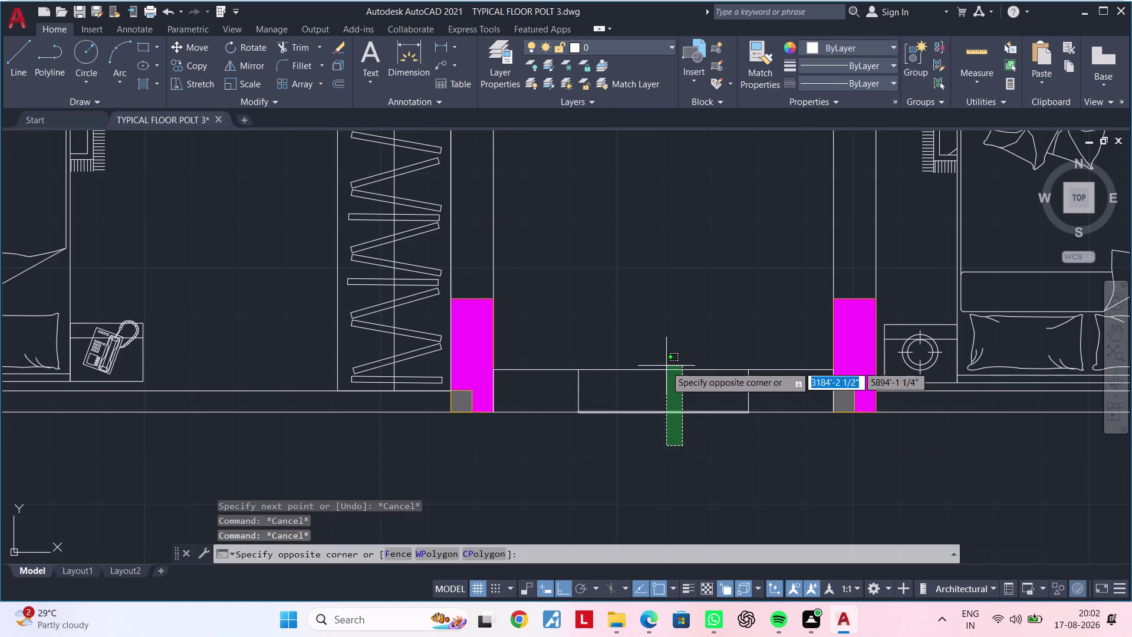
click(663, 359)
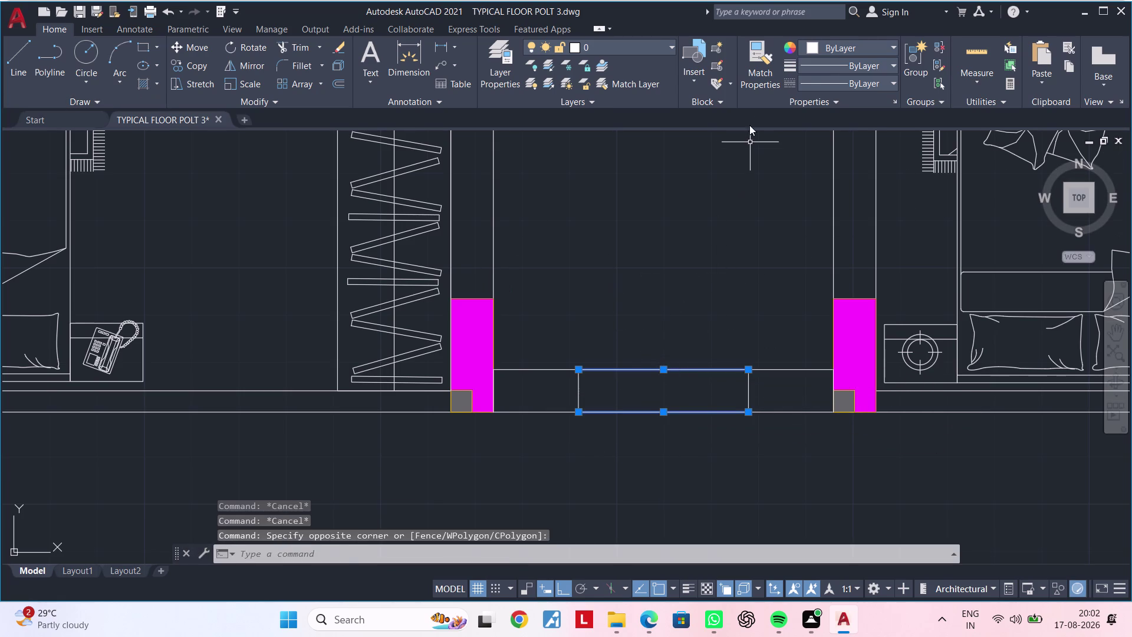
click(859, 47)
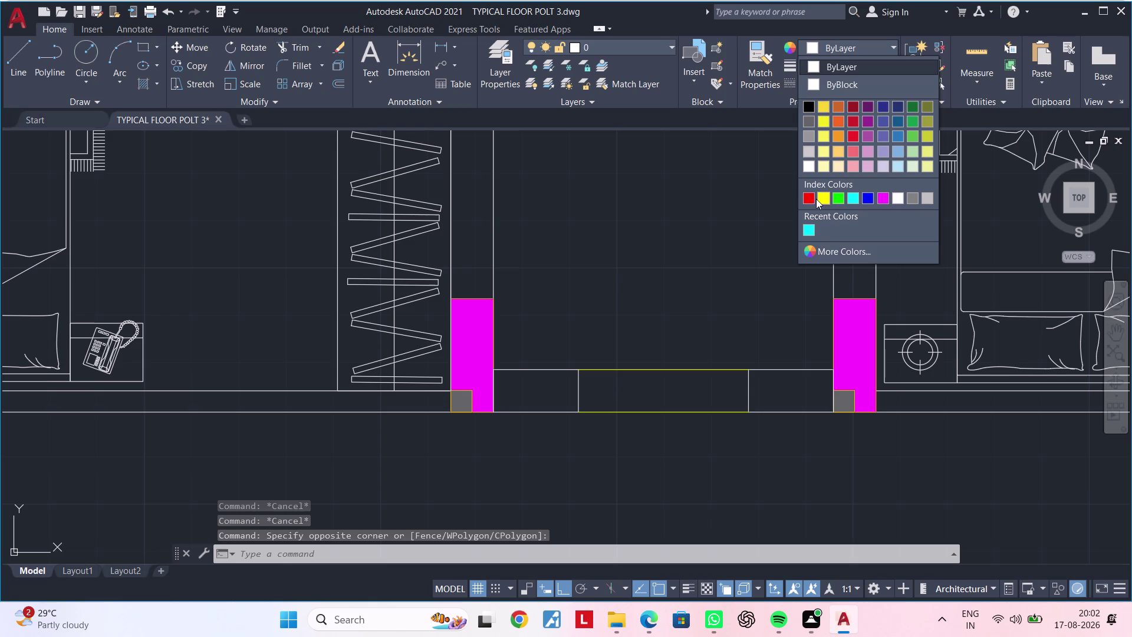
click(810, 199)
key(Escape)
scroll(down, 3)
middle_drag(776, 546, 516, 505)
key(Escape)
key(Escape)
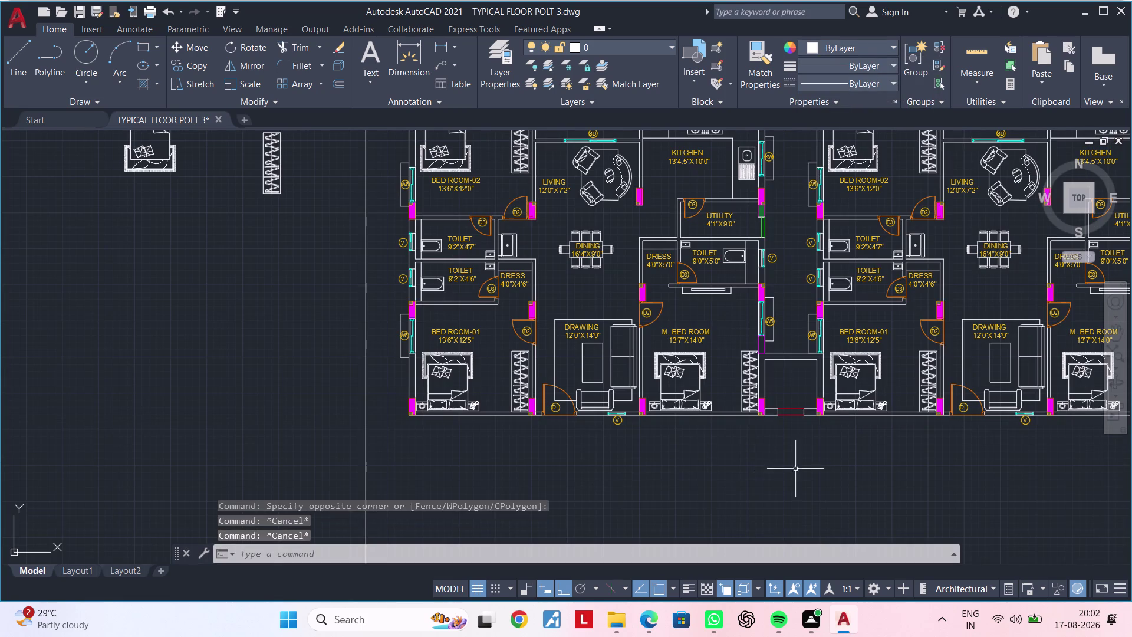
Pan to the lift shaft between the units and abandon a first 6" offset attempt.
middle_drag(795, 465, 563, 460)
key(Escape)
key(Escape)
scroll(up, 3)
middle_drag(582, 378, 506, 407)
key(Escape)
key(Escape)
key(Escape)
scroll(up, 3)
middle_drag(494, 382, 545, 355)
key(Escape)
key(Escape)
key(Escape)
key(Escape)
key(Escape)
key(Escape)
key(Escape)
key(Escape)
key(Escape)
key(Escape)
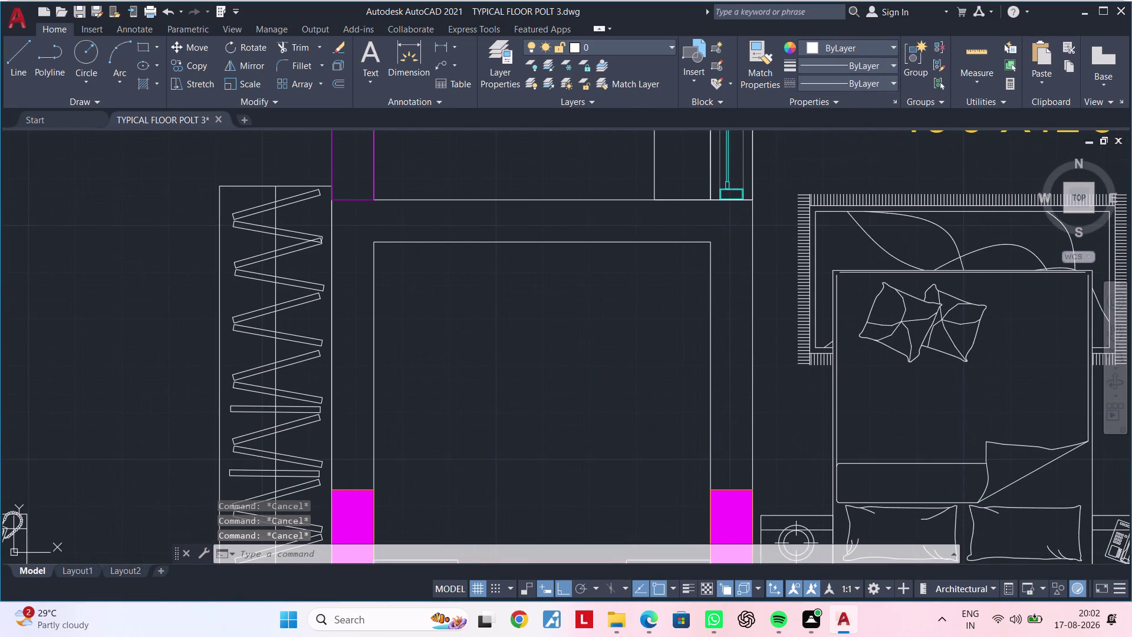
text(OF)
key(space)
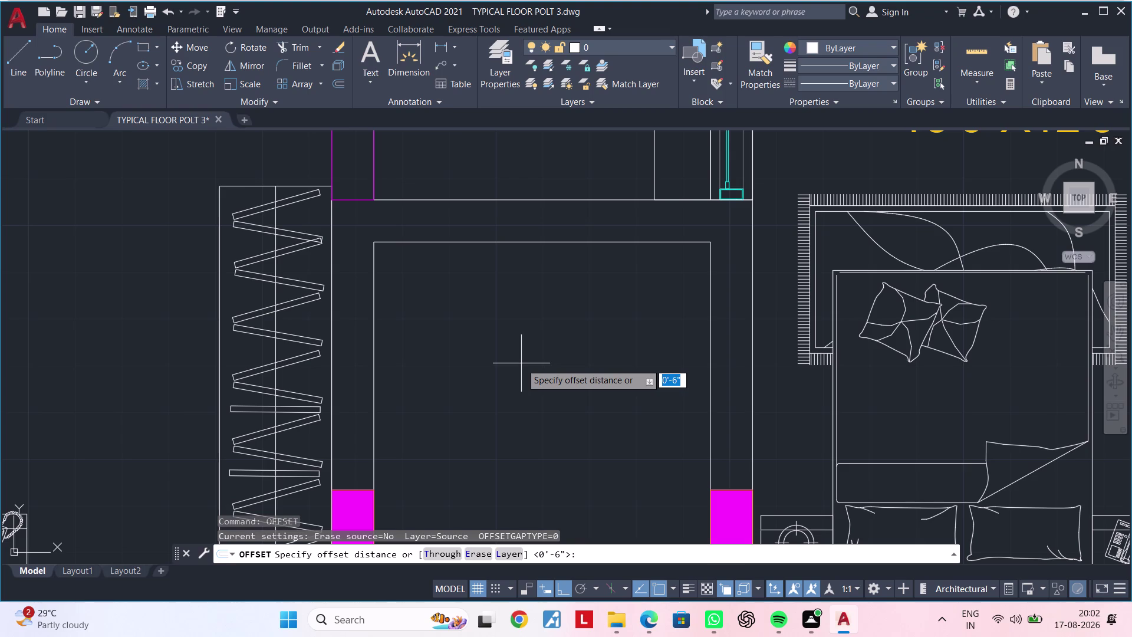
text(6)
text(")
key(Return)
key(backslash)
key(Escape)
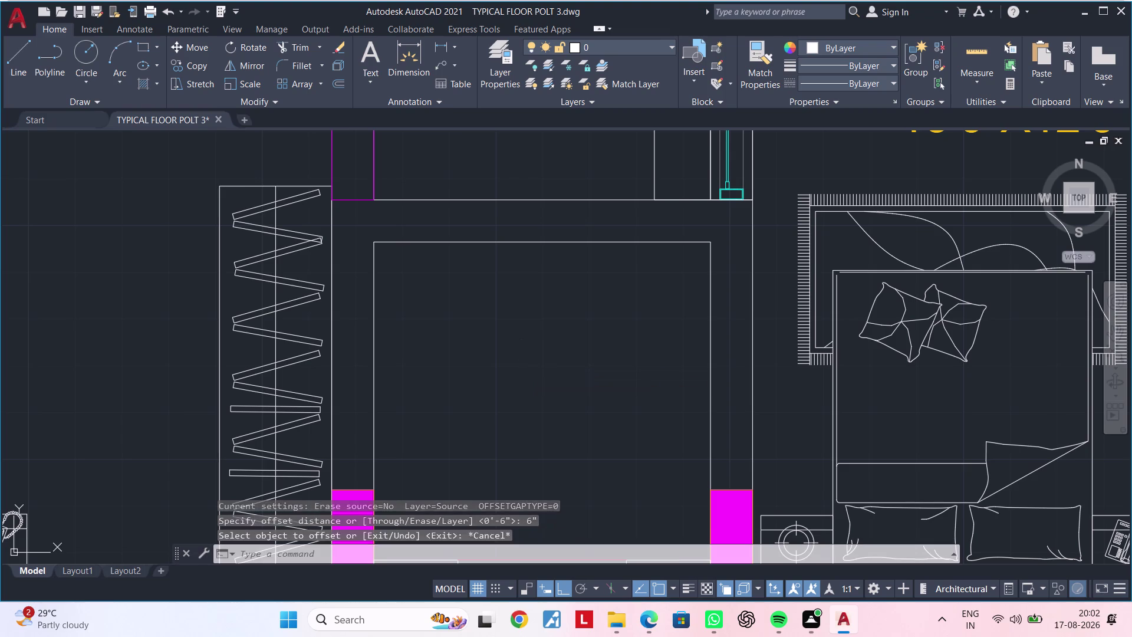
key(Escape)
key(Escape)
key(Escape)
Offset the shaft's inner top line 6 inches into the shaft.
text(OF 6)
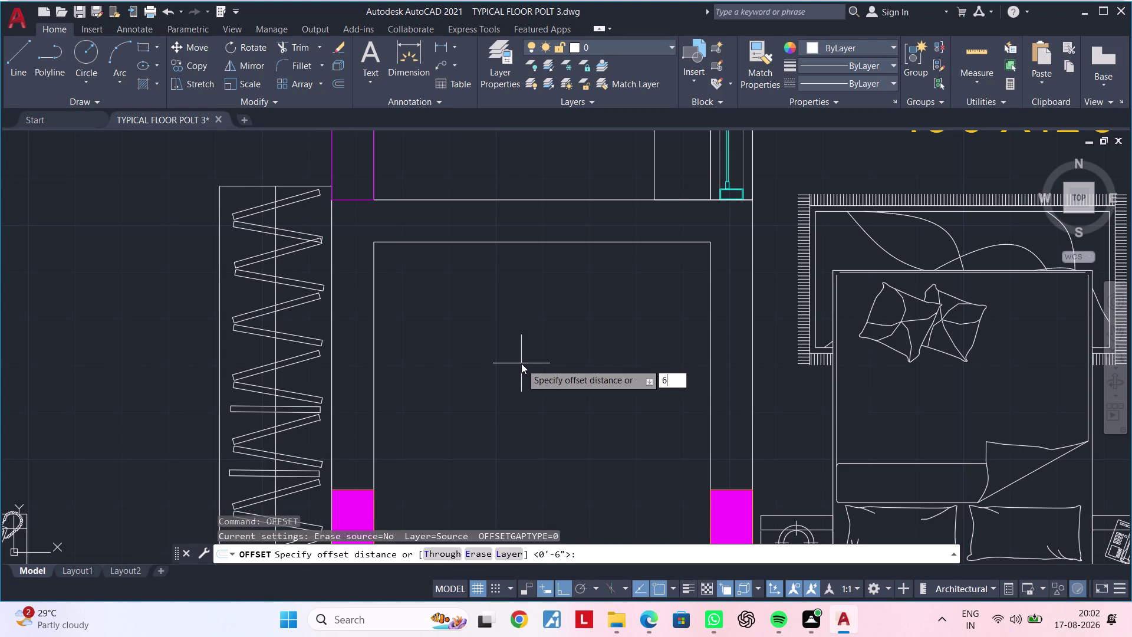
text(")
key(Return)
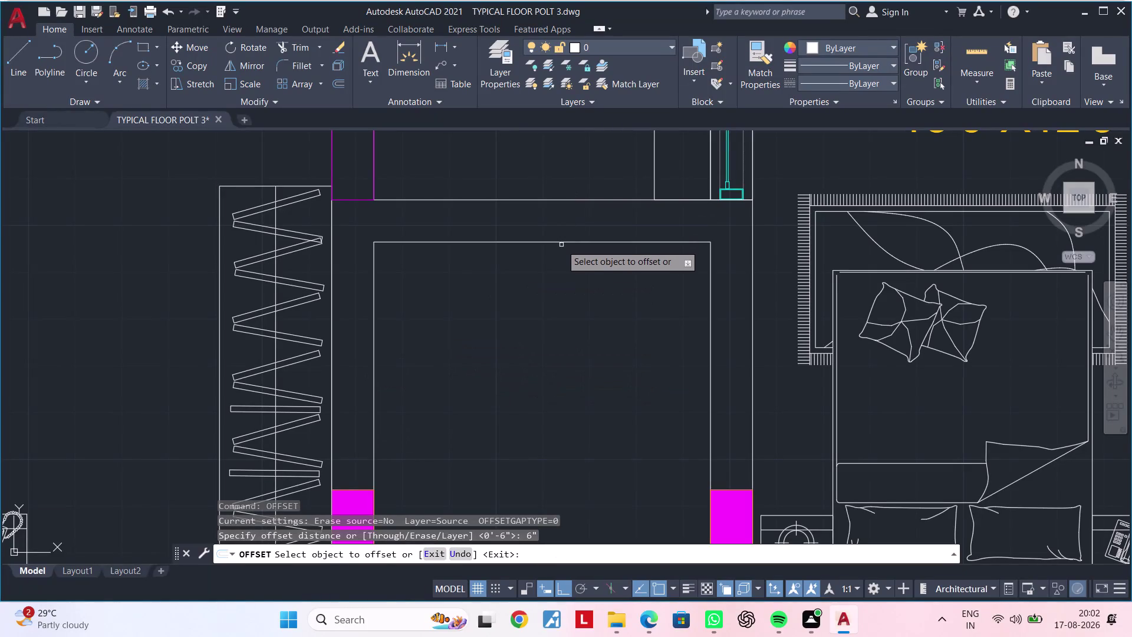
click(561, 243)
click(558, 363)
scroll(down, 3)
middle_drag(558, 362, 517, 271)
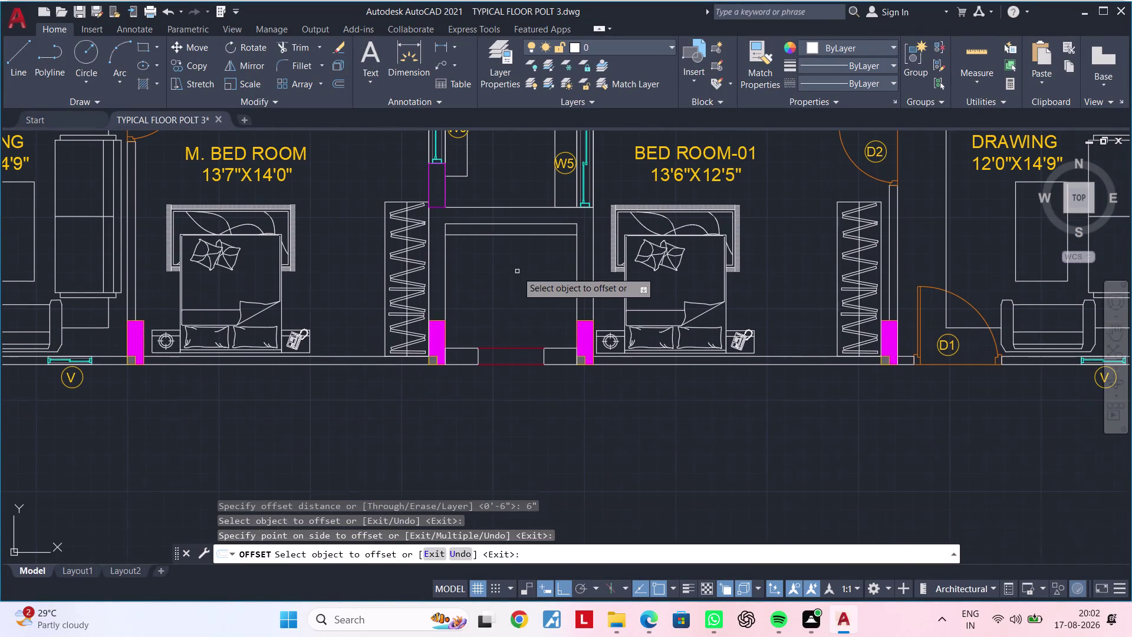
middle_drag(514, 285, 537, 276)
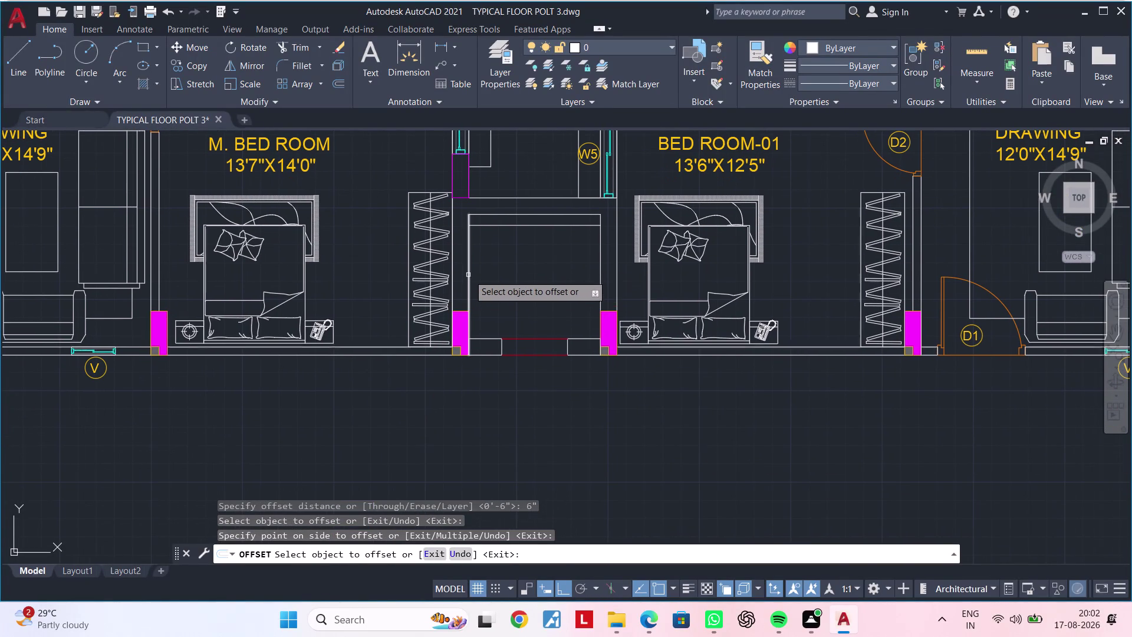
click(471, 274)
key(Escape)
key(Escape)
key(Escape)
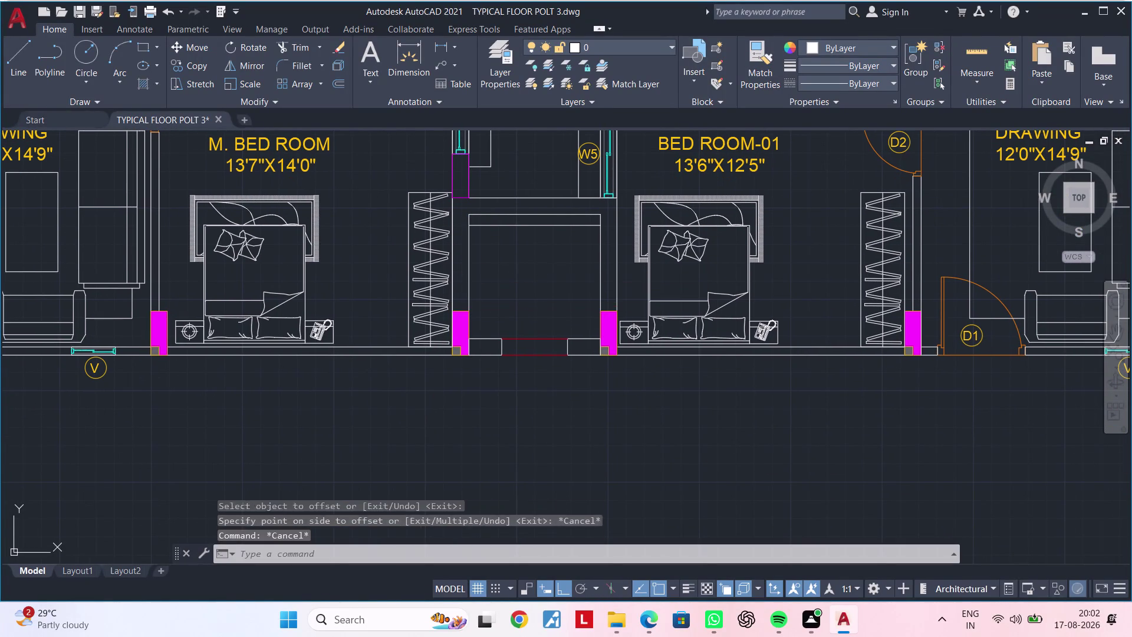
key(Escape)
Offset the left, right and bottom shaft wall lines 1 foot inward.
text(OF 1)
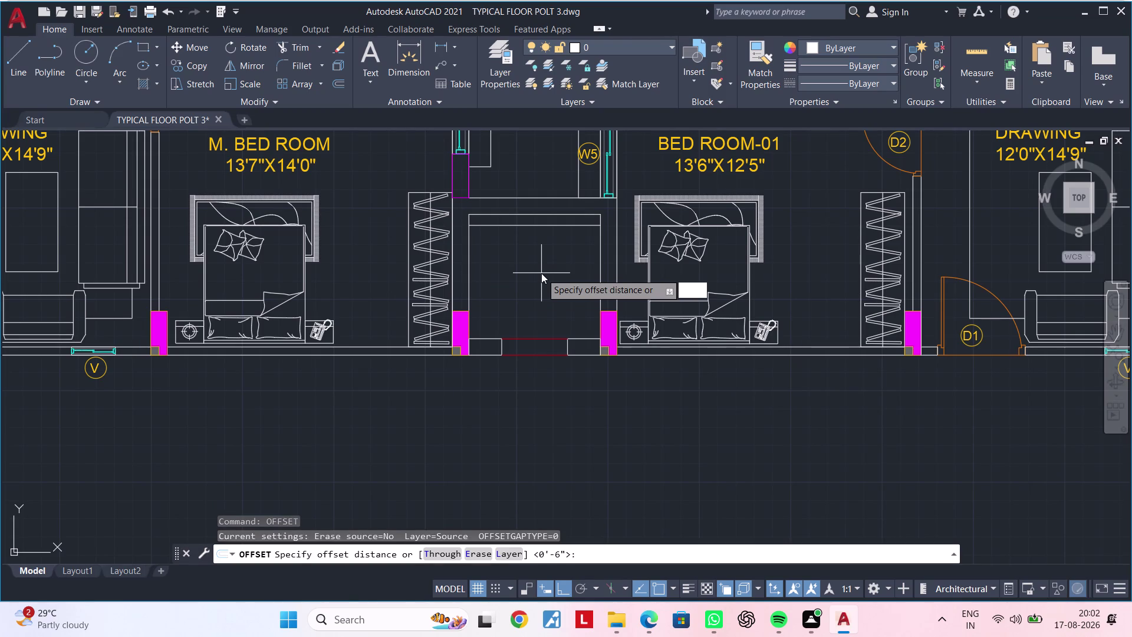
text(')
key(Return)
scroll(up, 3)
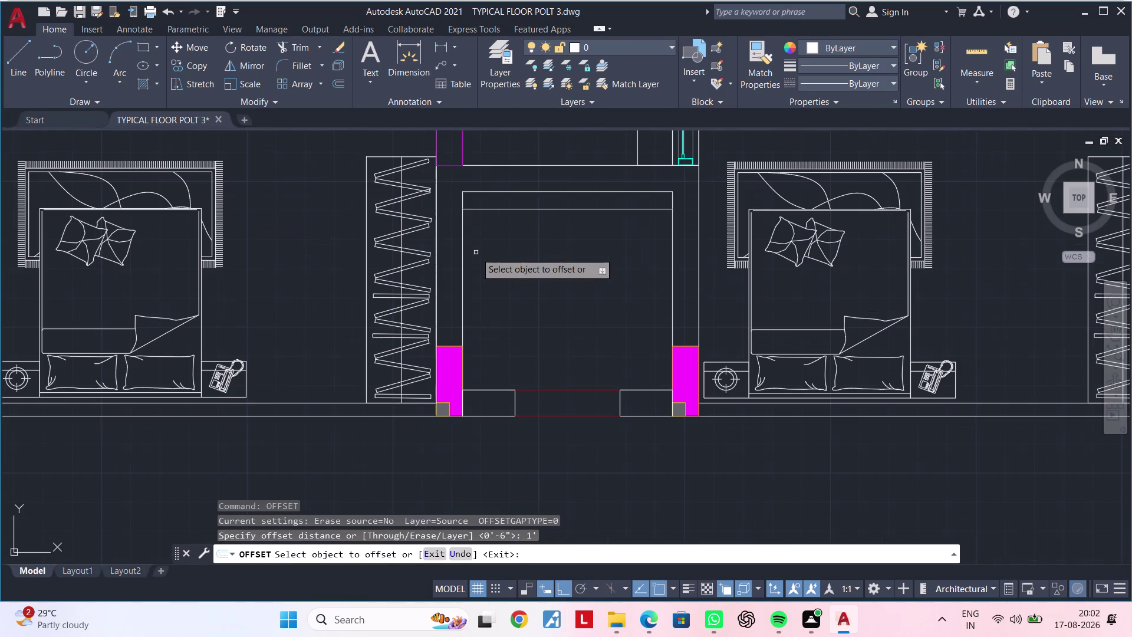
click(462, 254)
click(579, 255)
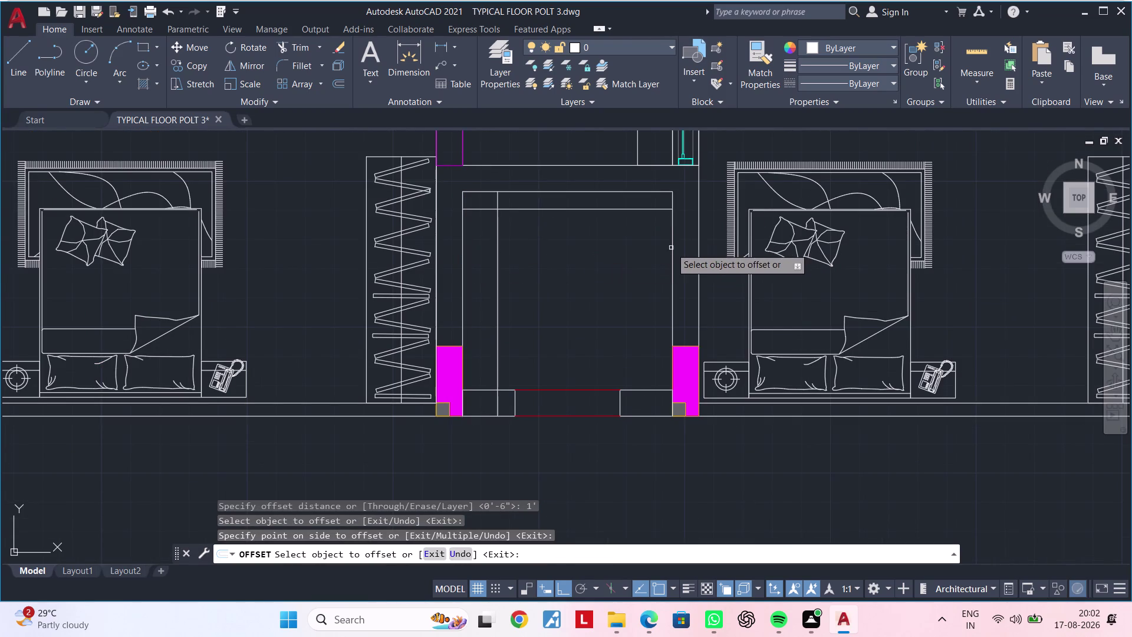
click(672, 248)
click(633, 255)
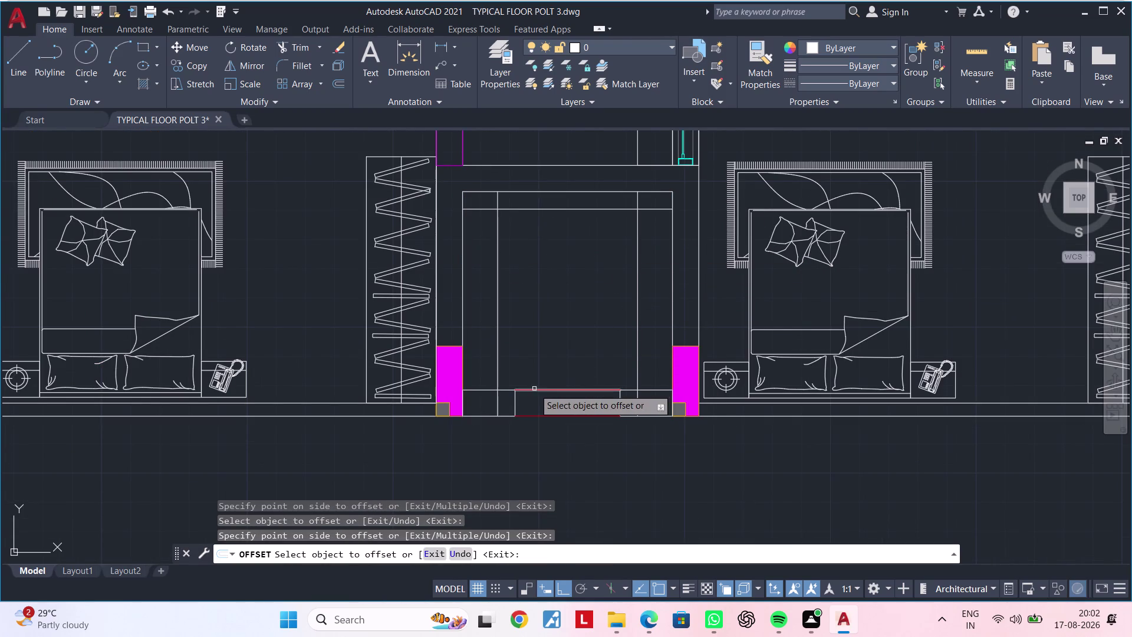
scroll(up, 3)
click(496, 389)
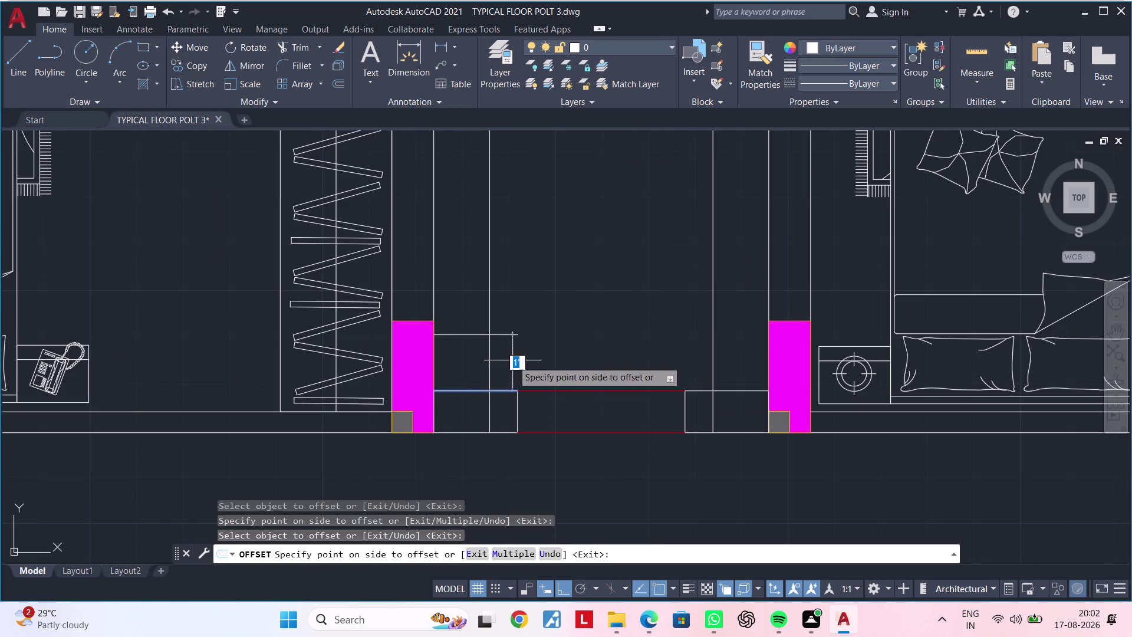
click(545, 307)
key(Escape)
key(Escape)
key(Escape)
key(Escape)
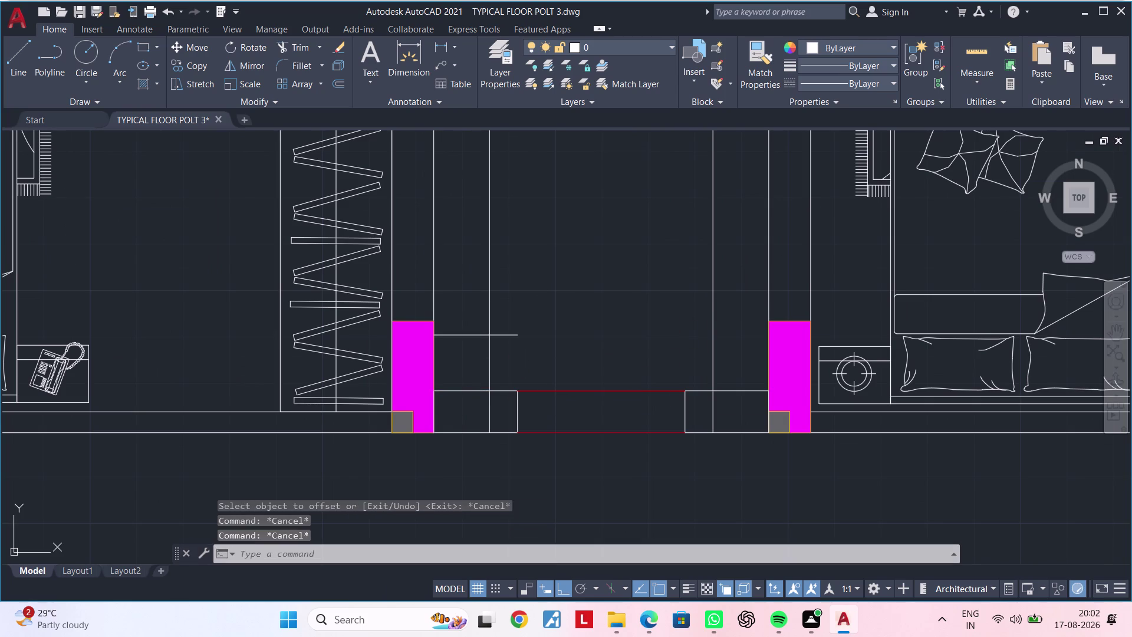
Extend the short inner horizontal line across to the far shaft wall.
text(EX)
key(space)
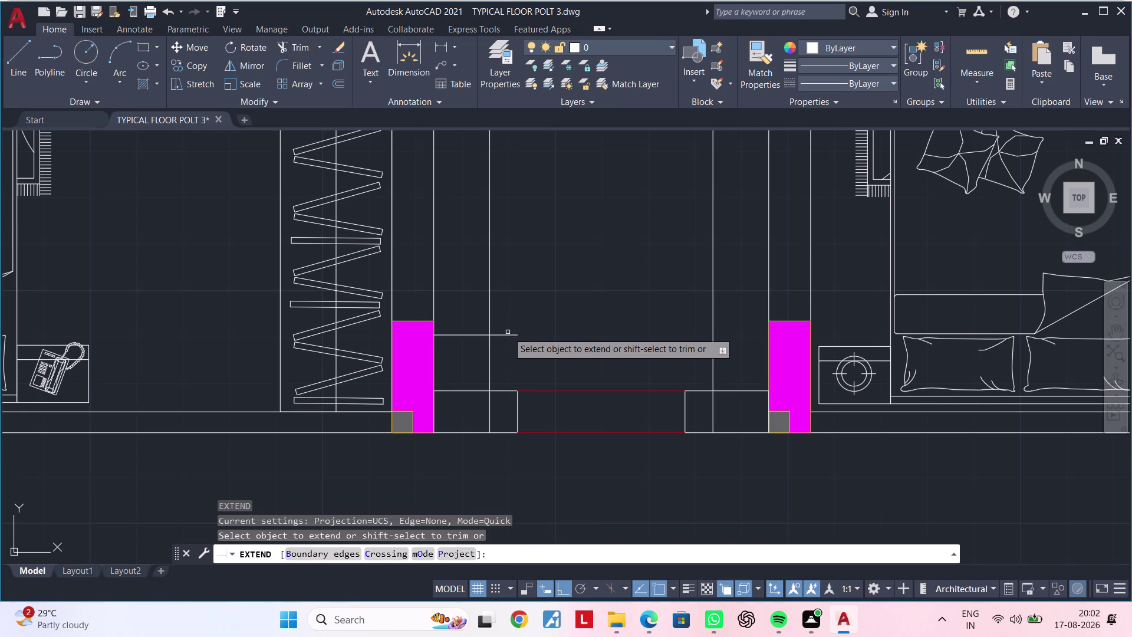
click(508, 333)
key(Escape)
key(Escape)
Trim the excess line segments inside the shaft, including near its bottom.
text(TR)
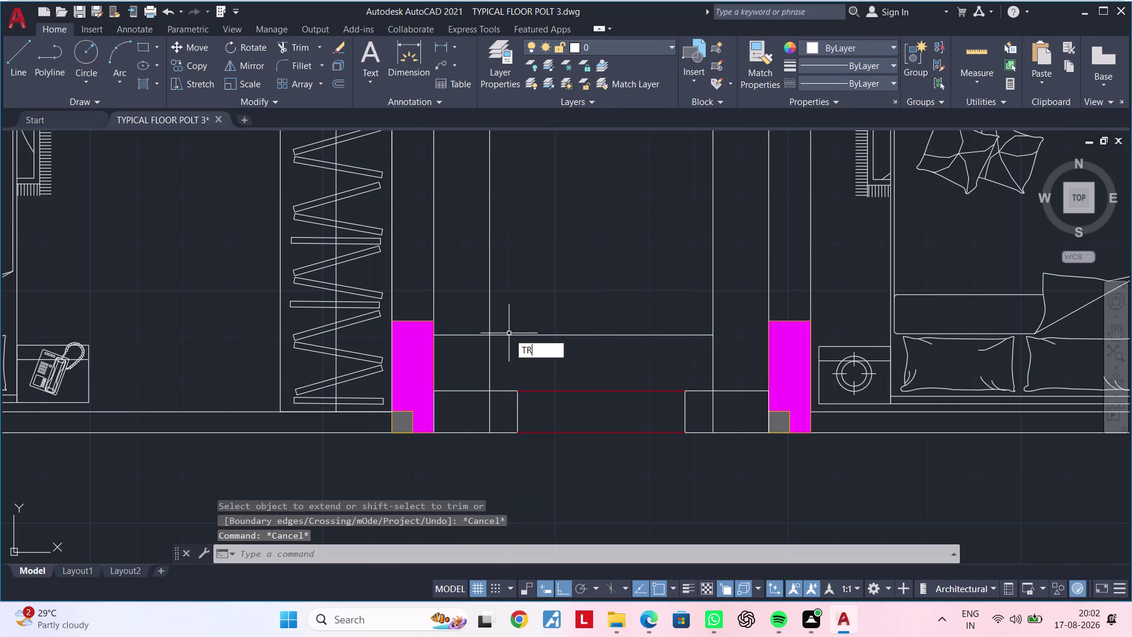
key(space)
click(492, 357)
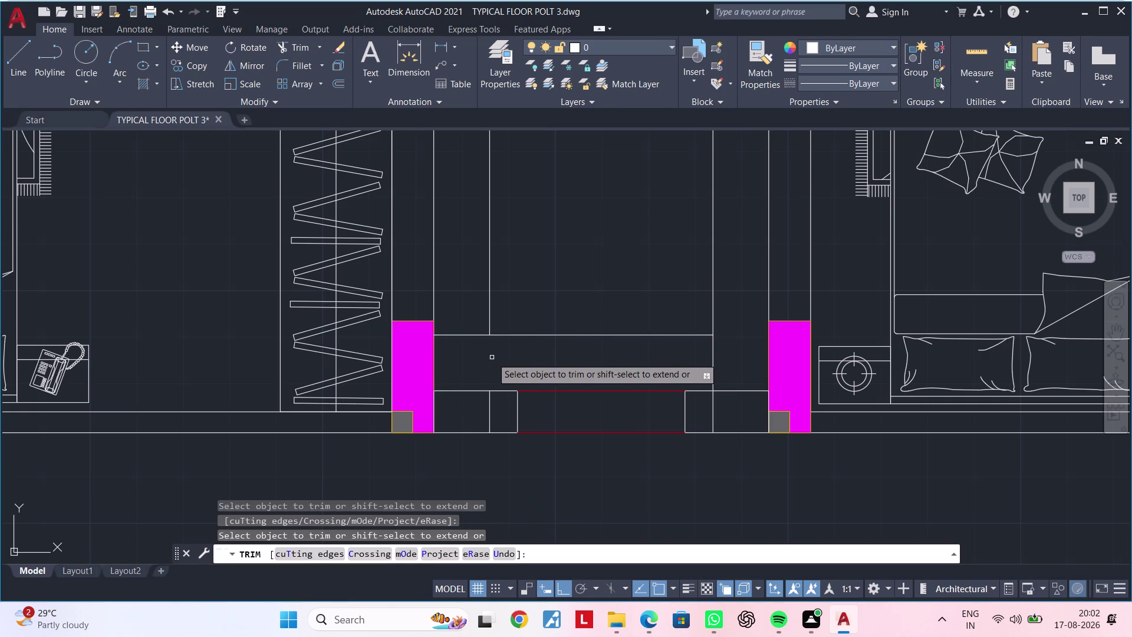
click(471, 336)
middle_drag(595, 286, 573, 310)
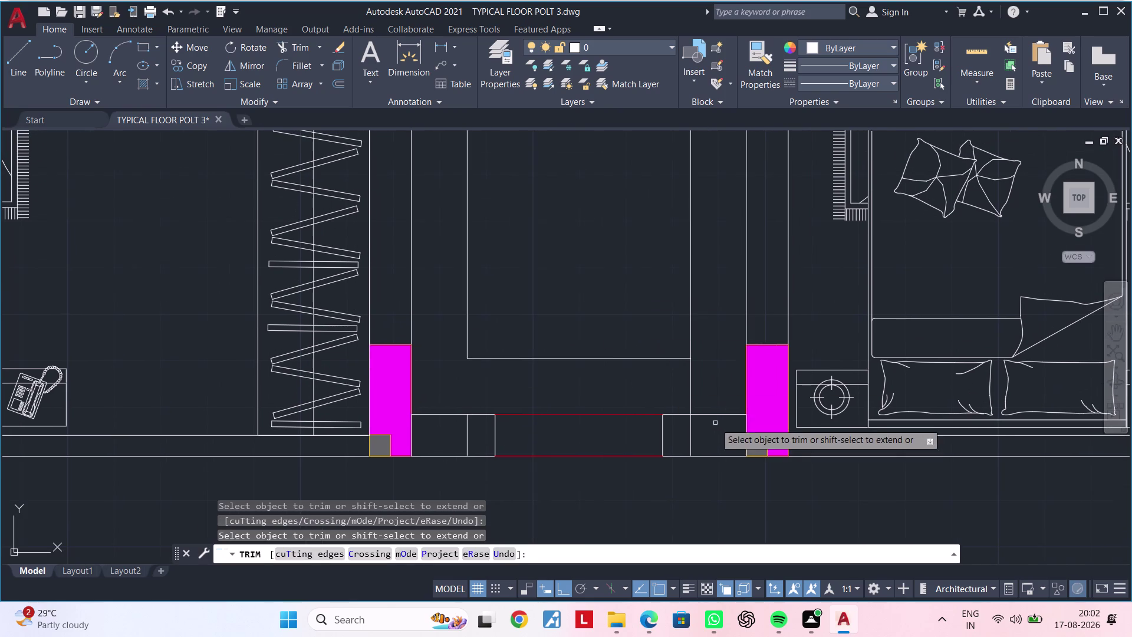
click(689, 394)
scroll(down, 3)
middle_drag(642, 261, 629, 333)
scroll(up, 3)
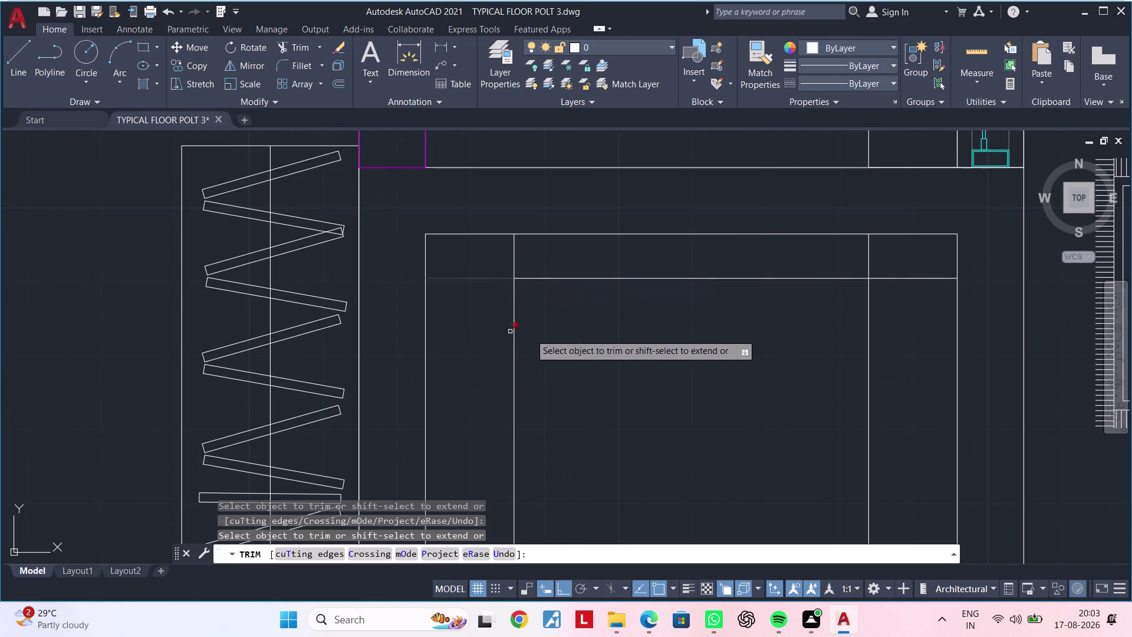
Offset the shaft's inner top line 4 inches downward.
key(Escape)
key(Escape)
key(Escape)
key(Escape)
text(OF)
key(space)
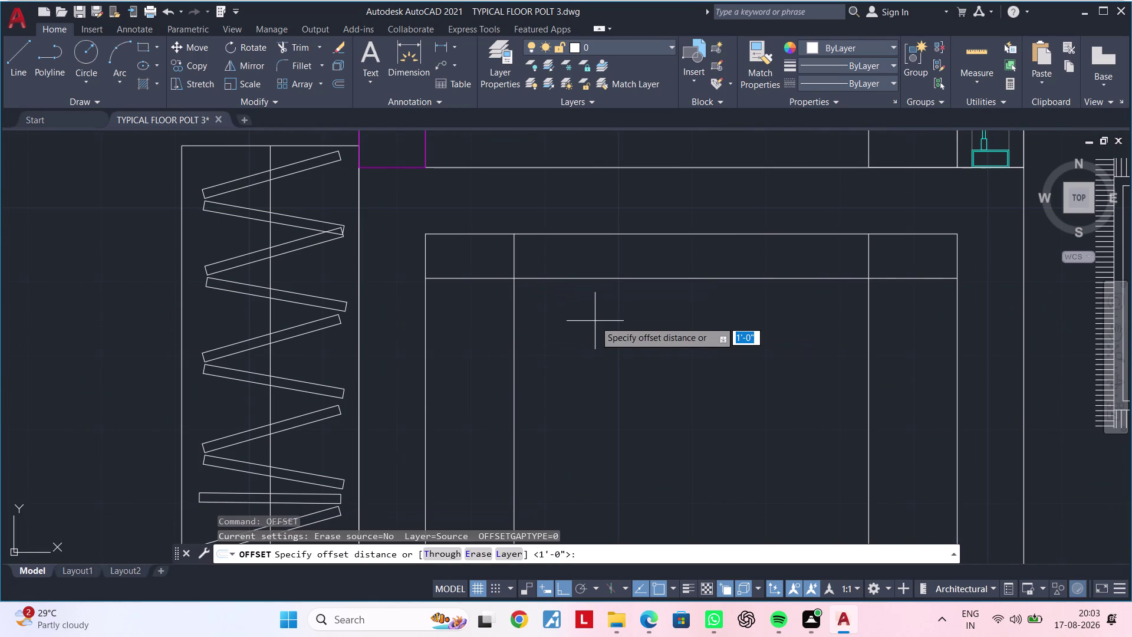
text(4")
key(Return)
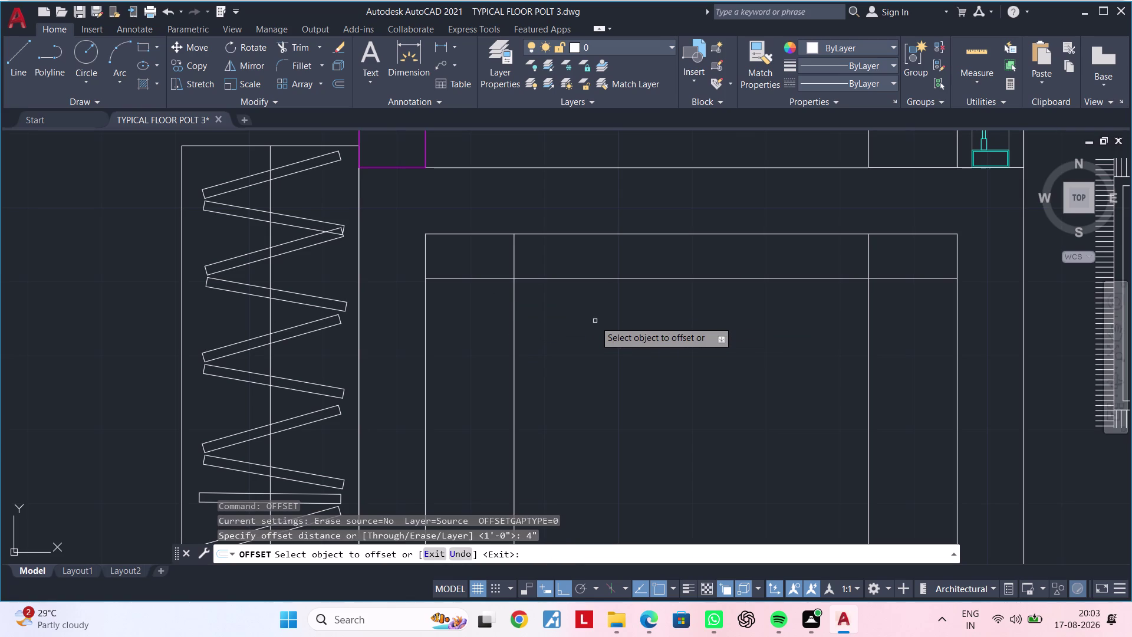
click(675, 278)
click(680, 352)
key(Escape)
key(Escape)
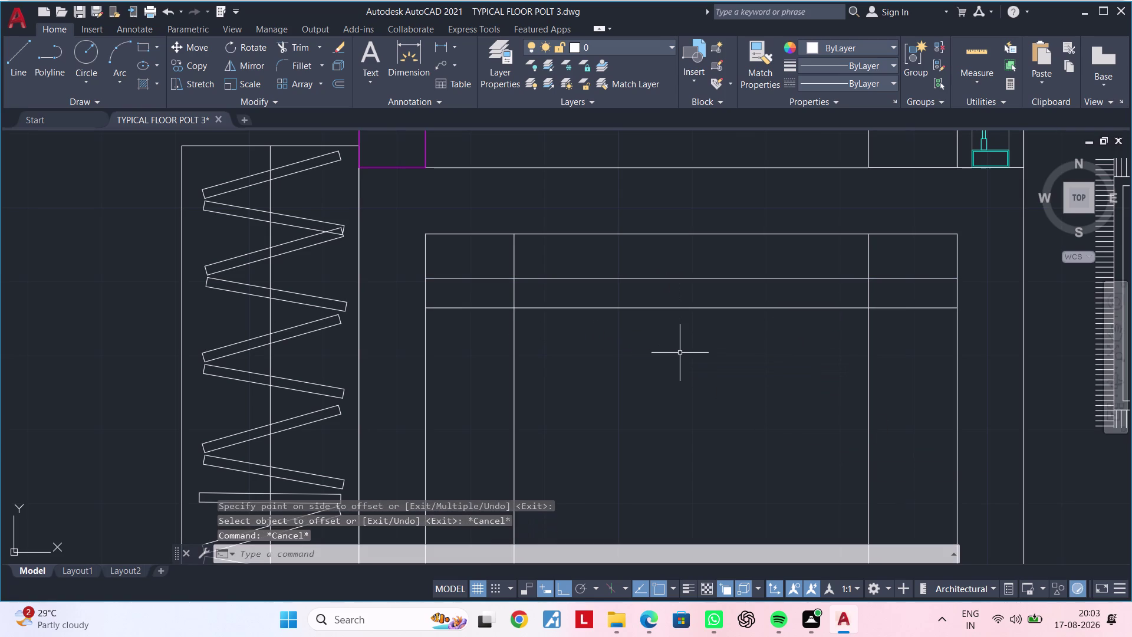
Trim the excess line segments at the shaft's top-left corner.
text(TR)
key(space)
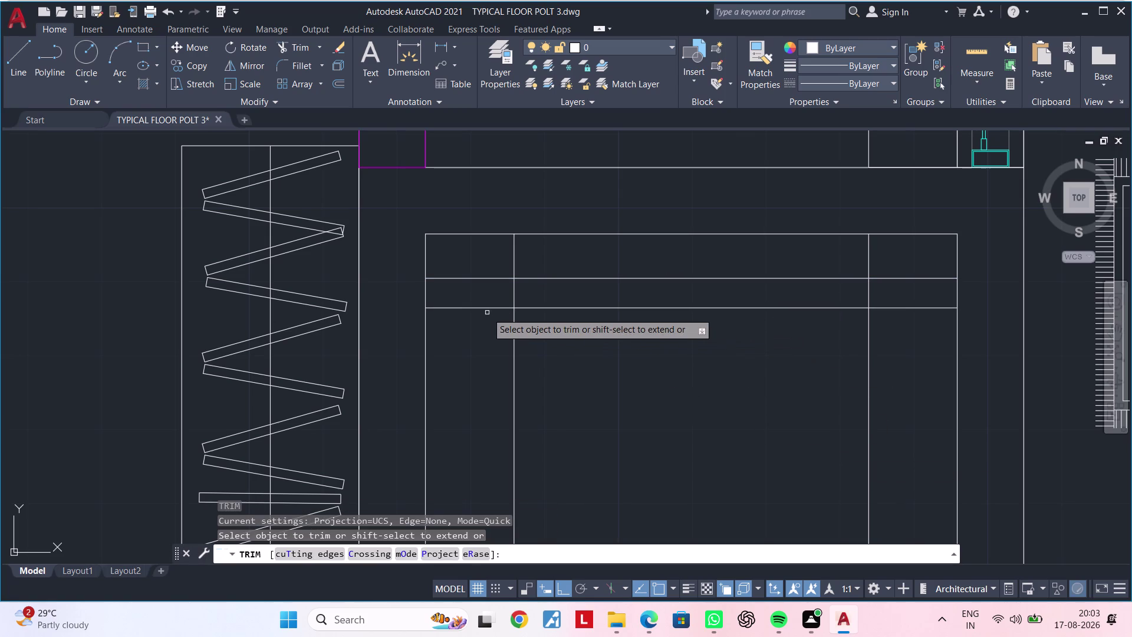
click(478, 307)
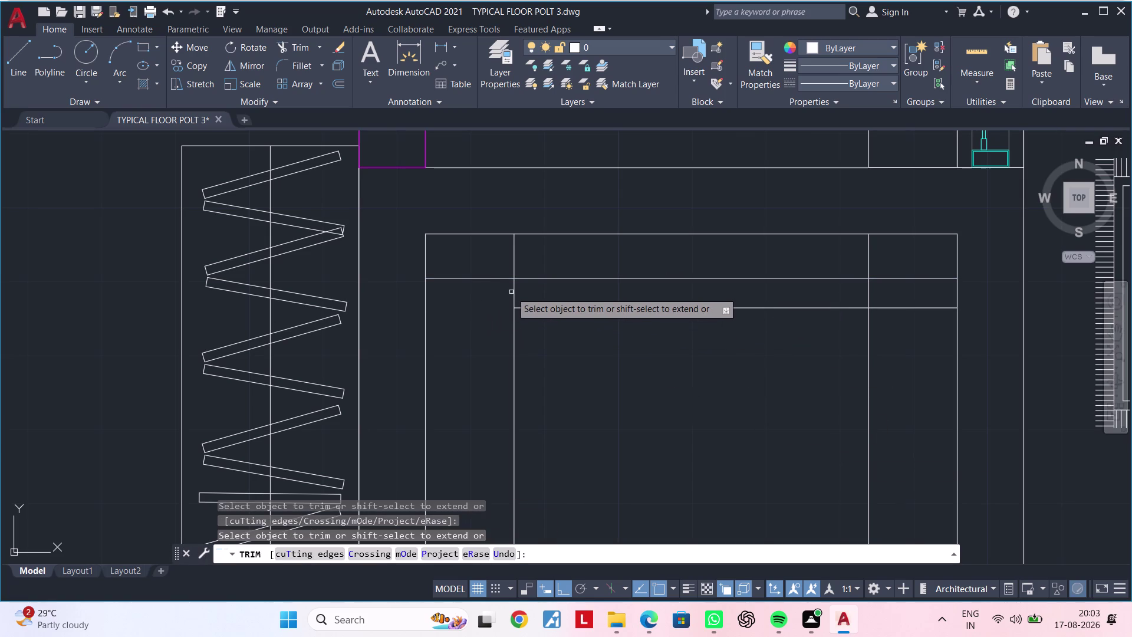
click(512, 292)
click(534, 290)
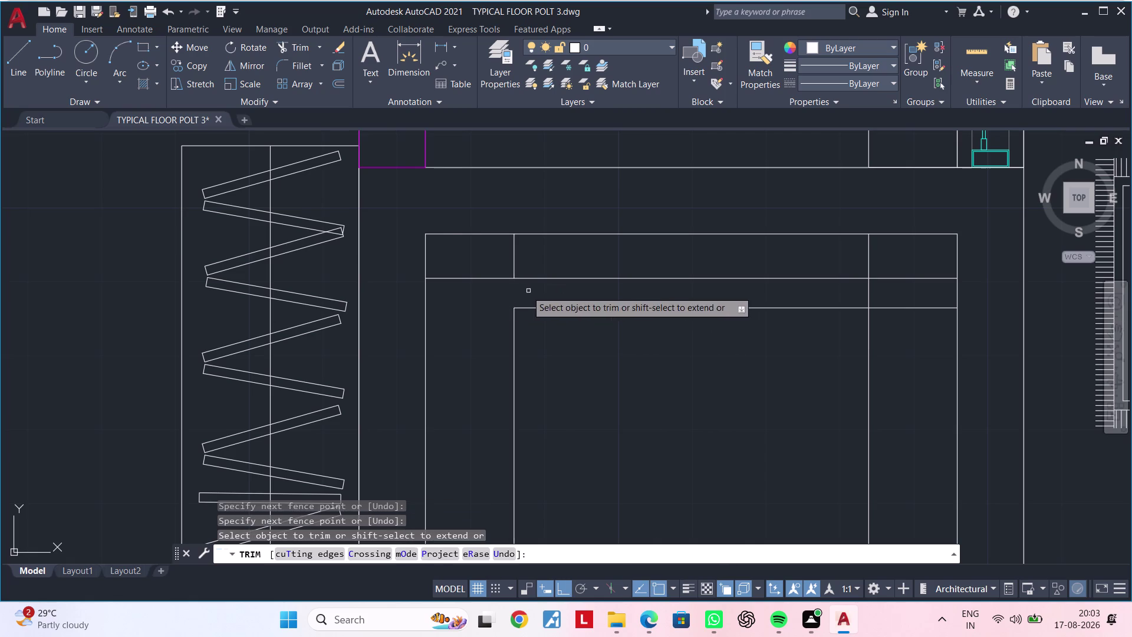
click(488, 277)
click(930, 270)
Fence-trim the crossing line ends at the top-right corner to close the inner box.
drag(929, 284, 930, 307)
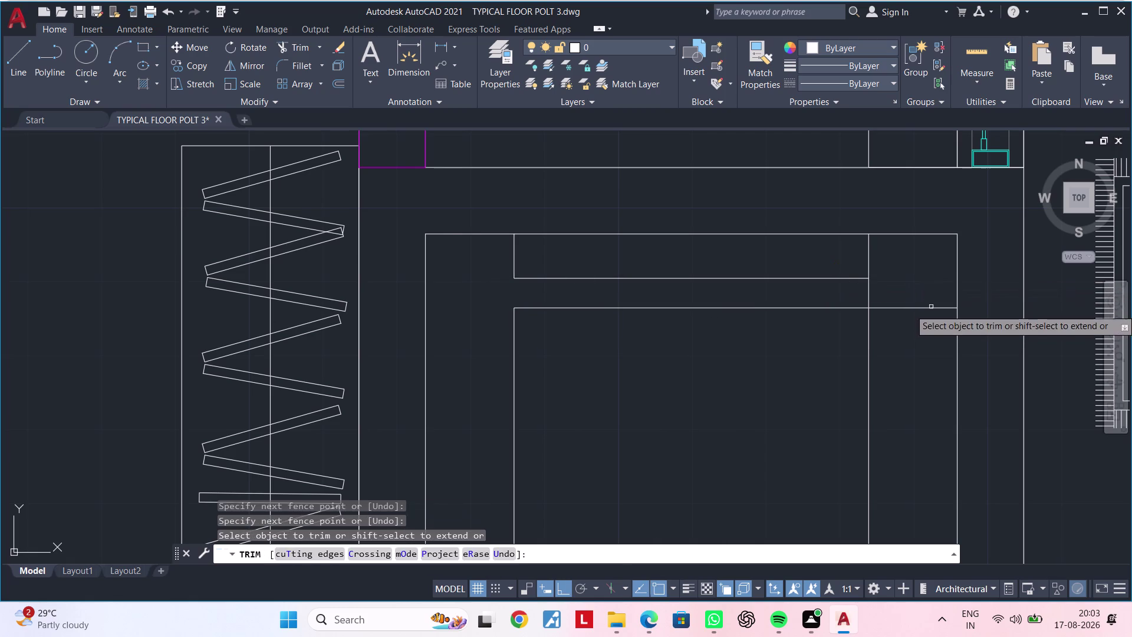
drag(931, 307, 931, 317)
drag(917, 312, 920, 332)
drag(899, 296, 904, 335)
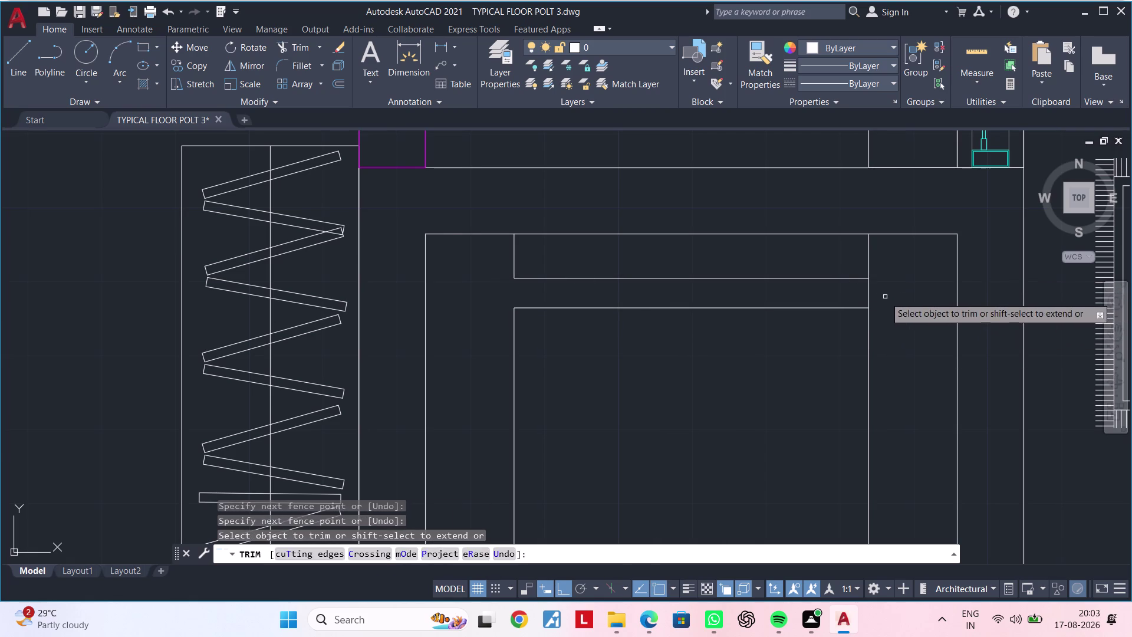
drag(870, 297, 836, 298)
scroll(down, 3)
key(Escape)
key(Escape)
middle_drag(869, 320, 704, 319)
key(Escape)
key(Escape)
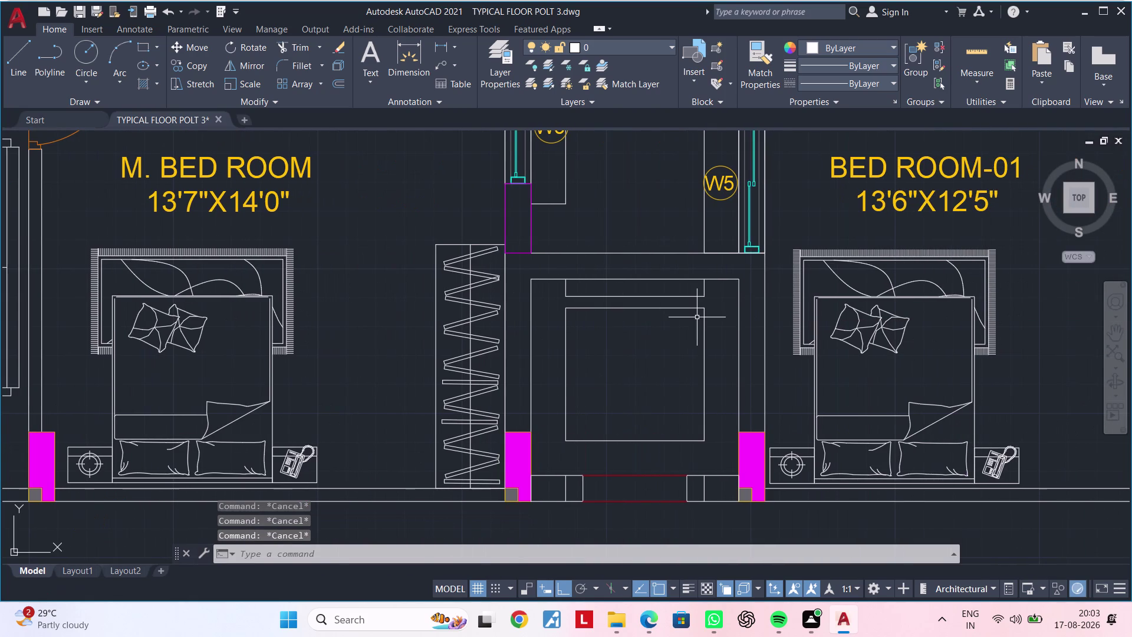
Draw a diagonal line from the shaft's top-left to bottom-right corner.
key(l)
key(space)
scroll(up, 3)
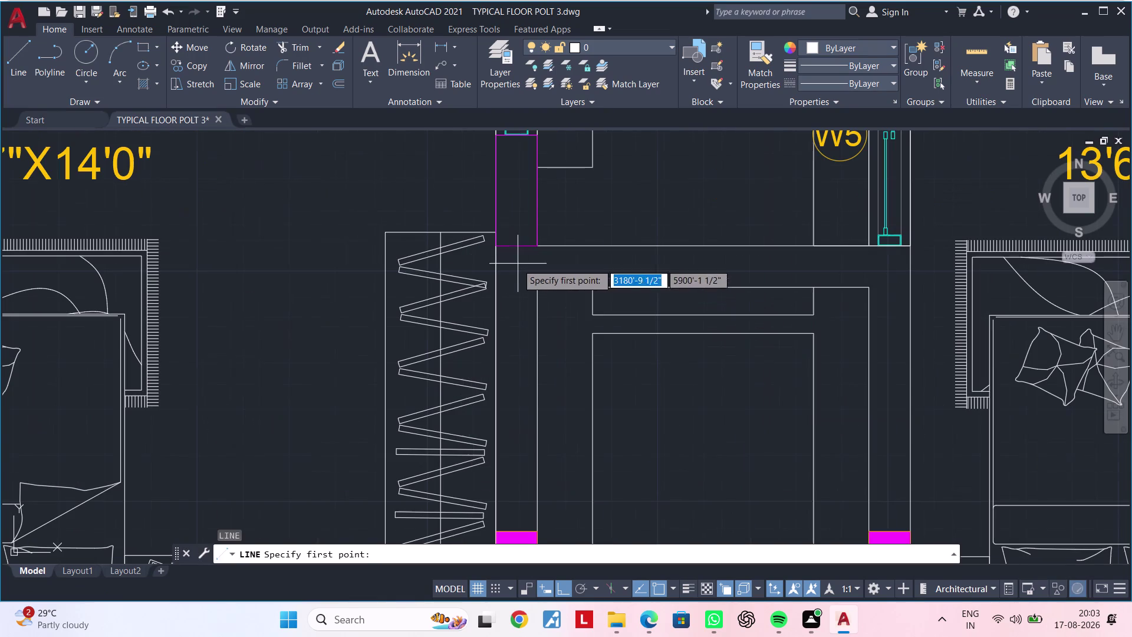
click(497, 244)
middle_drag(666, 398, 570, 331)
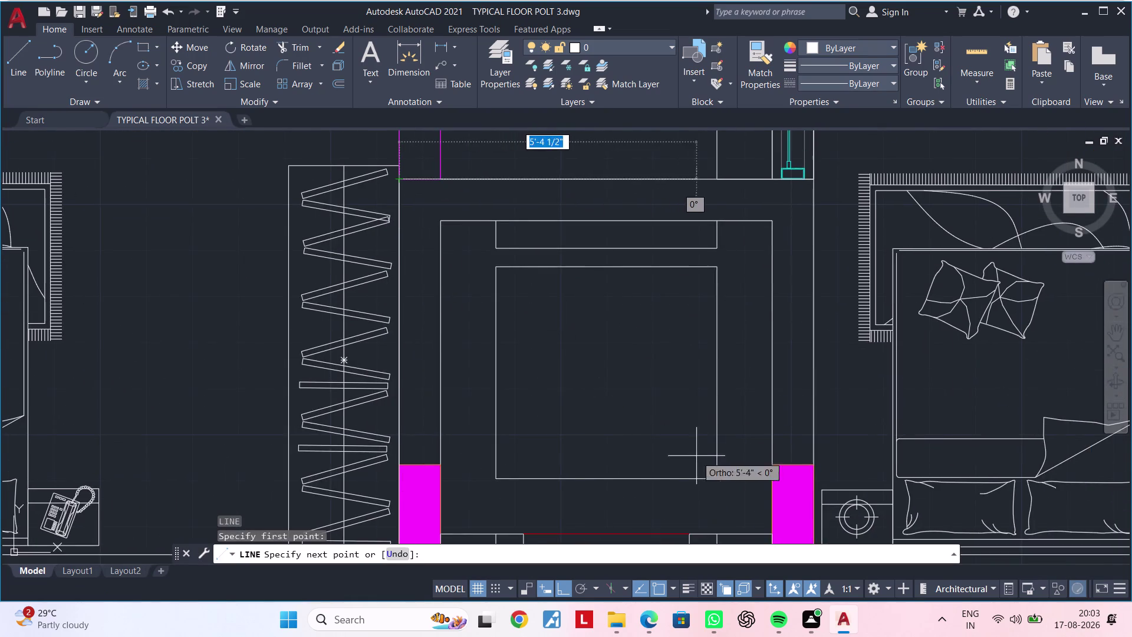
scroll(down, 3)
middle_drag(707, 457, 667, 400)
scroll(up, 3)
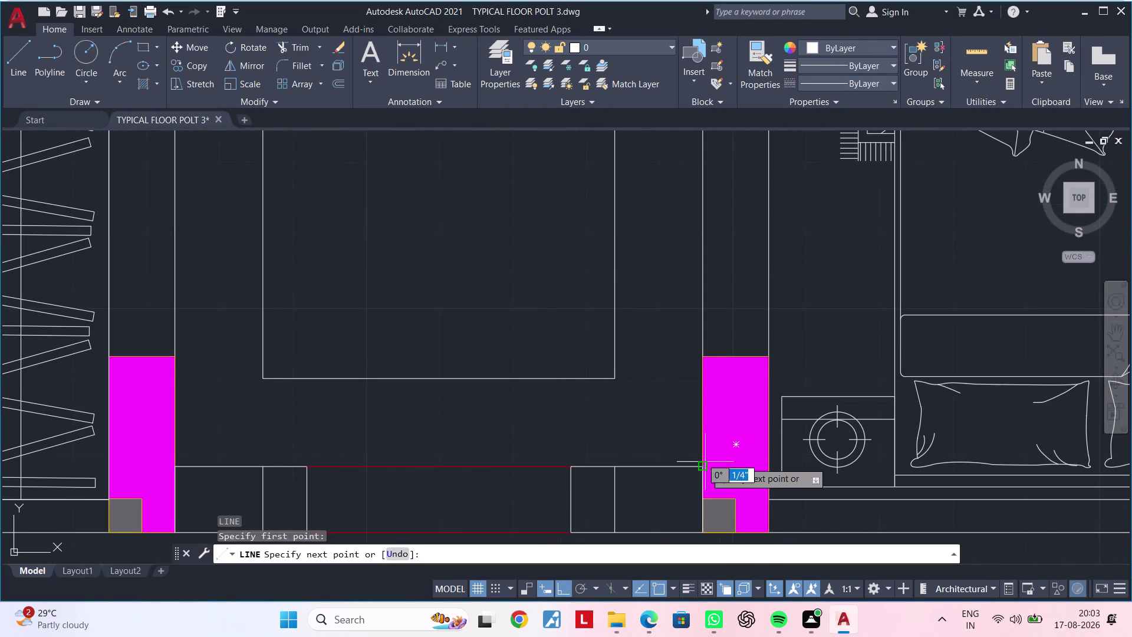
click(705, 462)
scroll(down, 3)
key(Escape)
Draw the second diagonal from the top-right to bottom-left corner.
key(Escape)
key(space)
scroll(up, 3)
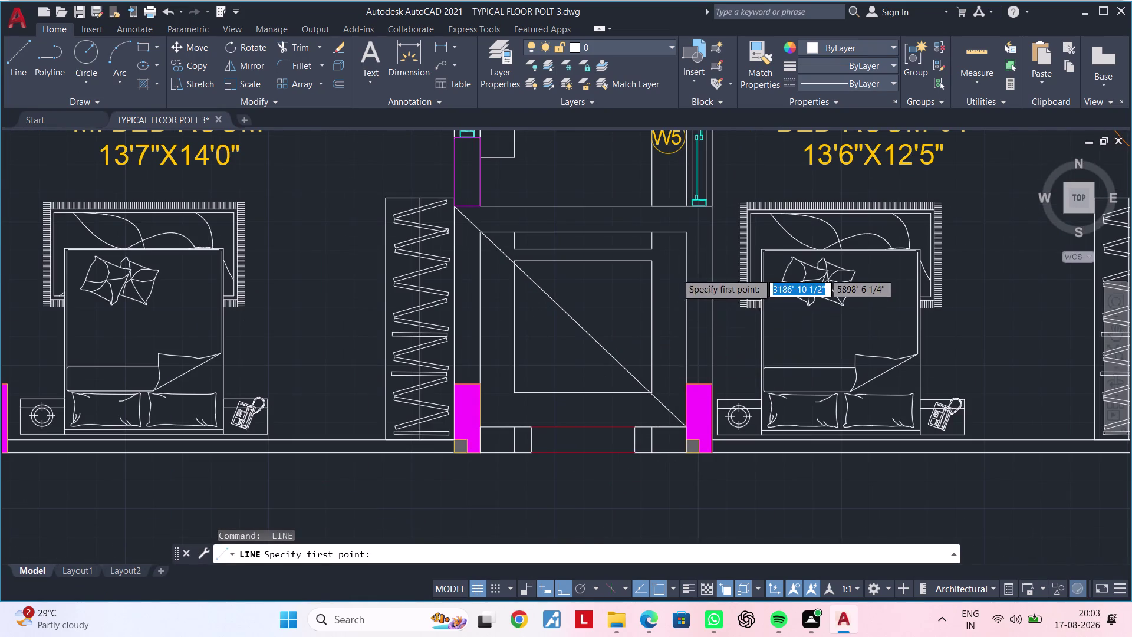
scroll(up, 3)
click(698, 173)
scroll(down, 3)
middle_drag(533, 367, 715, 267)
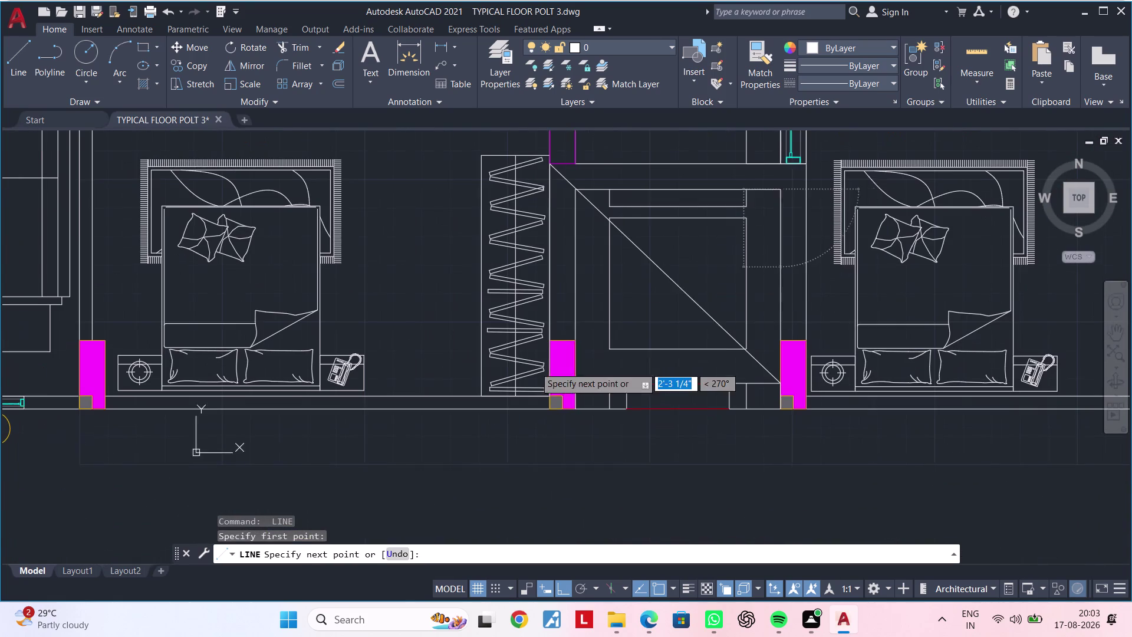
scroll(up, 3)
click(563, 401)
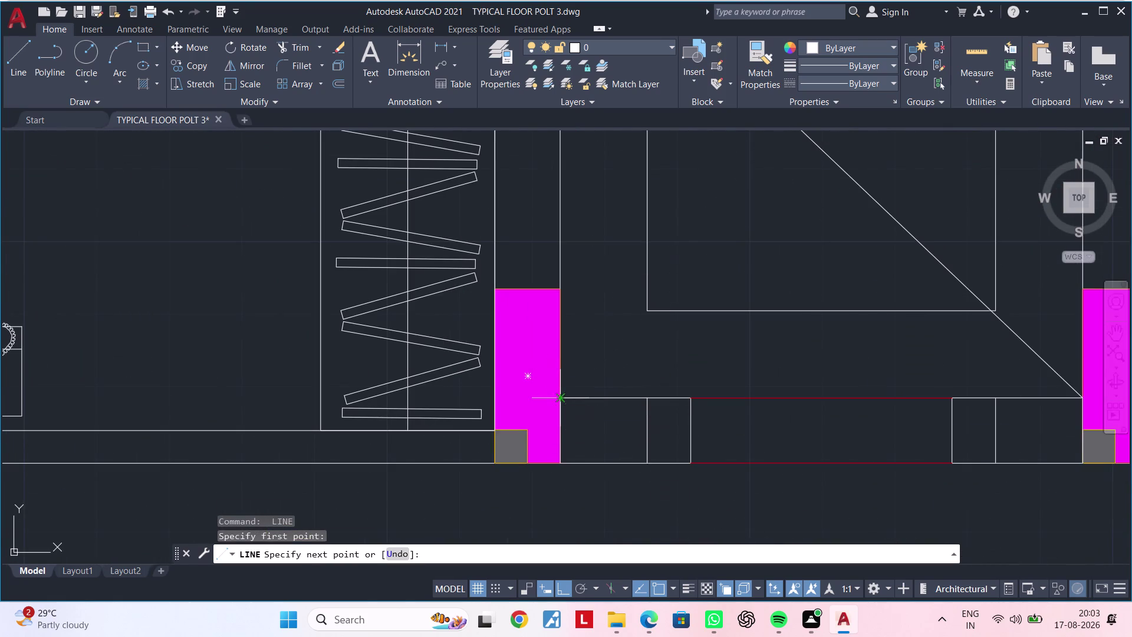
key(Escape)
Select both diagonal lines in the lift box.
scroll(down, 3)
middle_drag(712, 354, 612, 389)
key(Escape)
key(Escape)
scroll(up, 3)
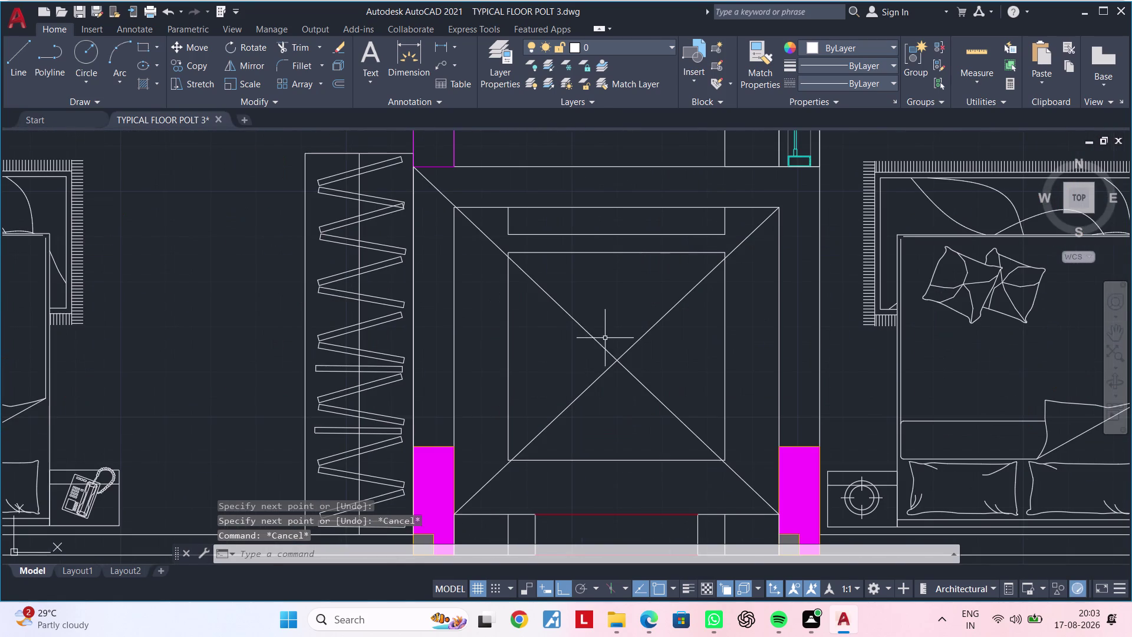
click(598, 342)
click(593, 380)
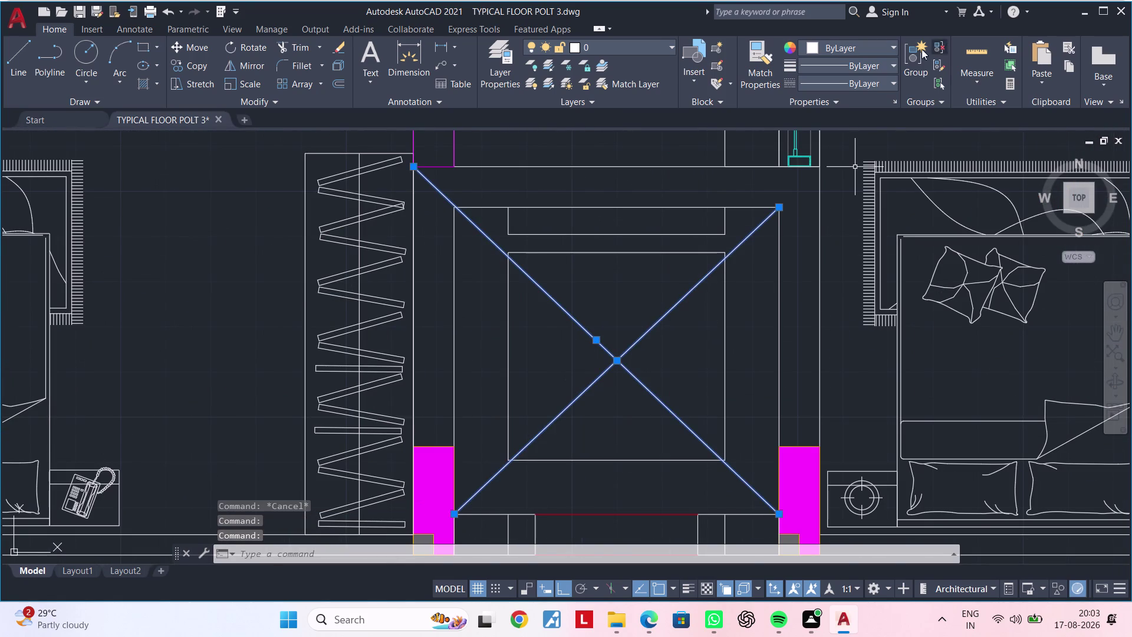
Try BORDERX2 on the diagonals, then load the ACAD_ISO03W100 dash space linetype.
click(888, 82)
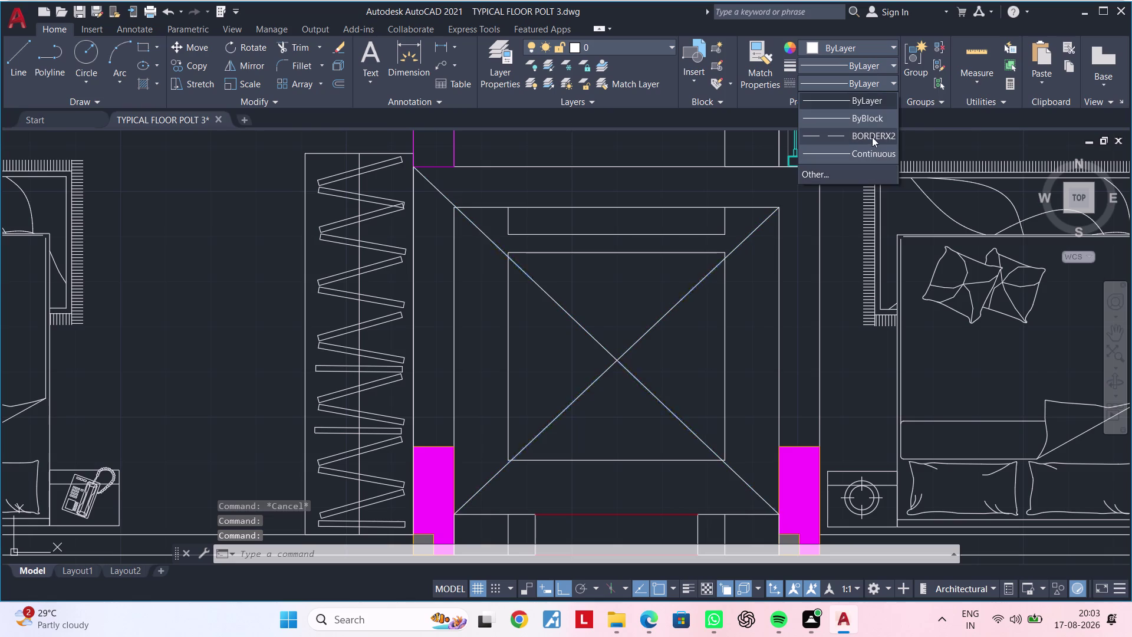
click(872, 137)
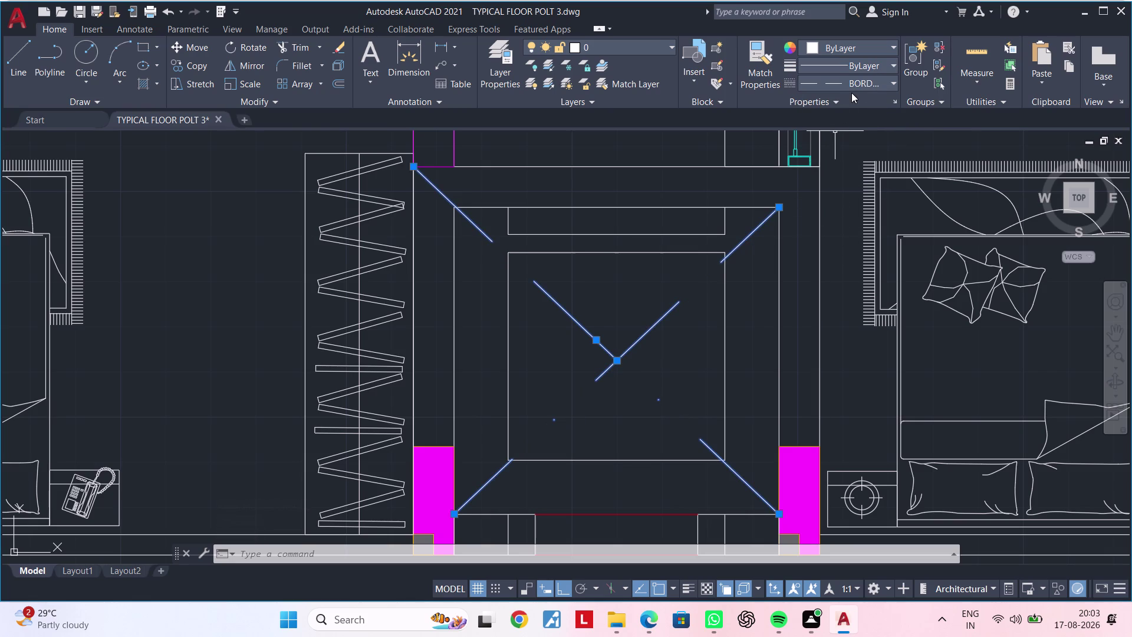
click(852, 87)
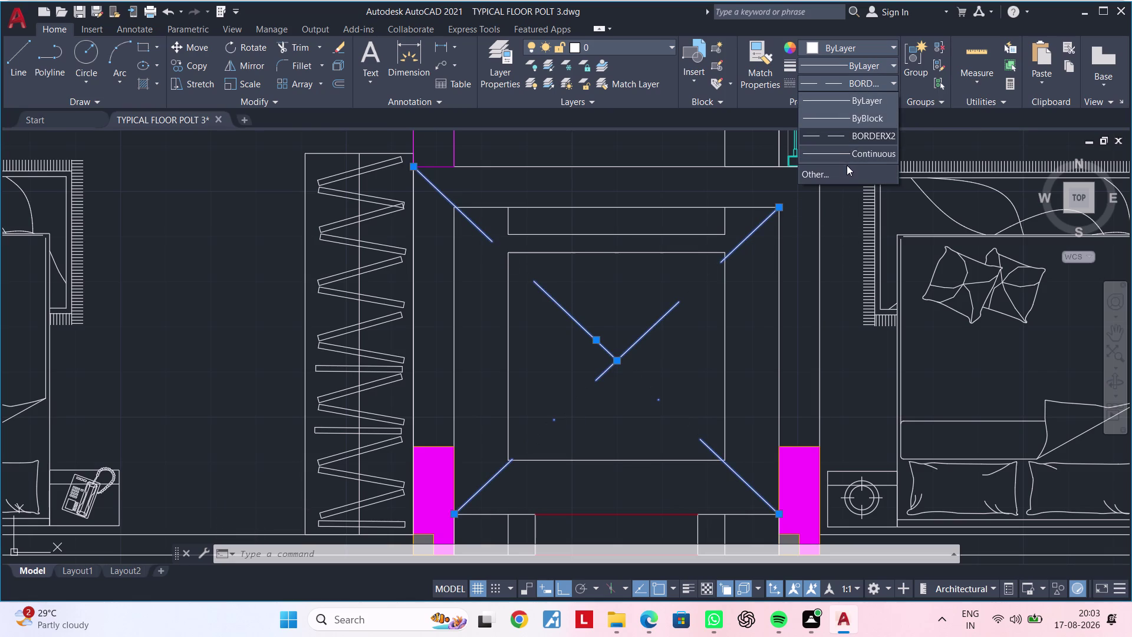
click(846, 171)
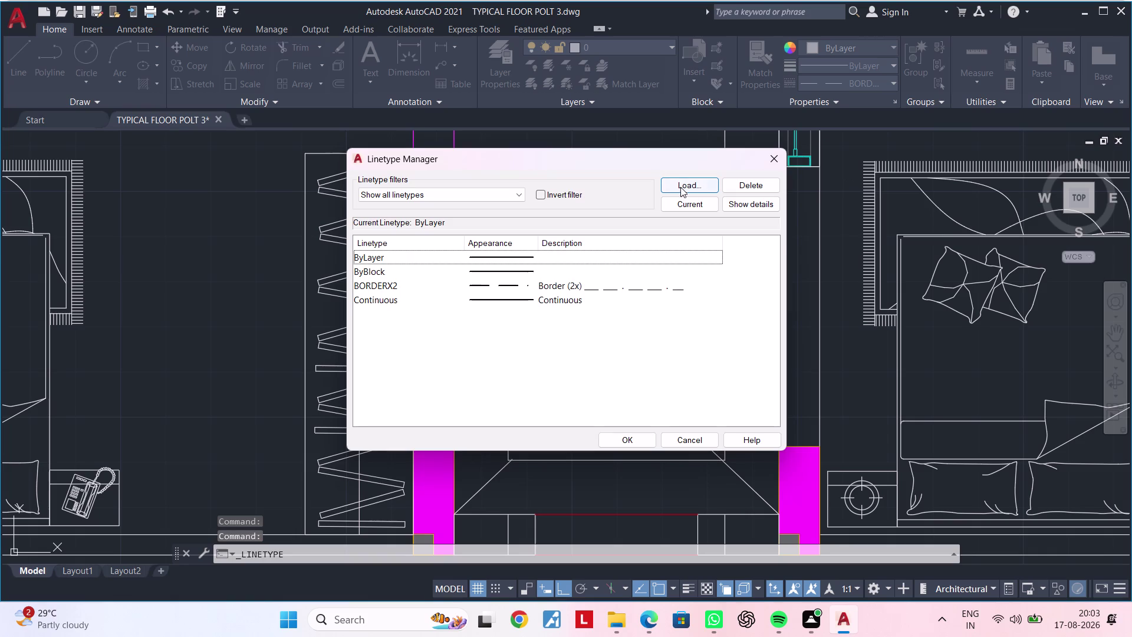
click(684, 185)
click(635, 294)
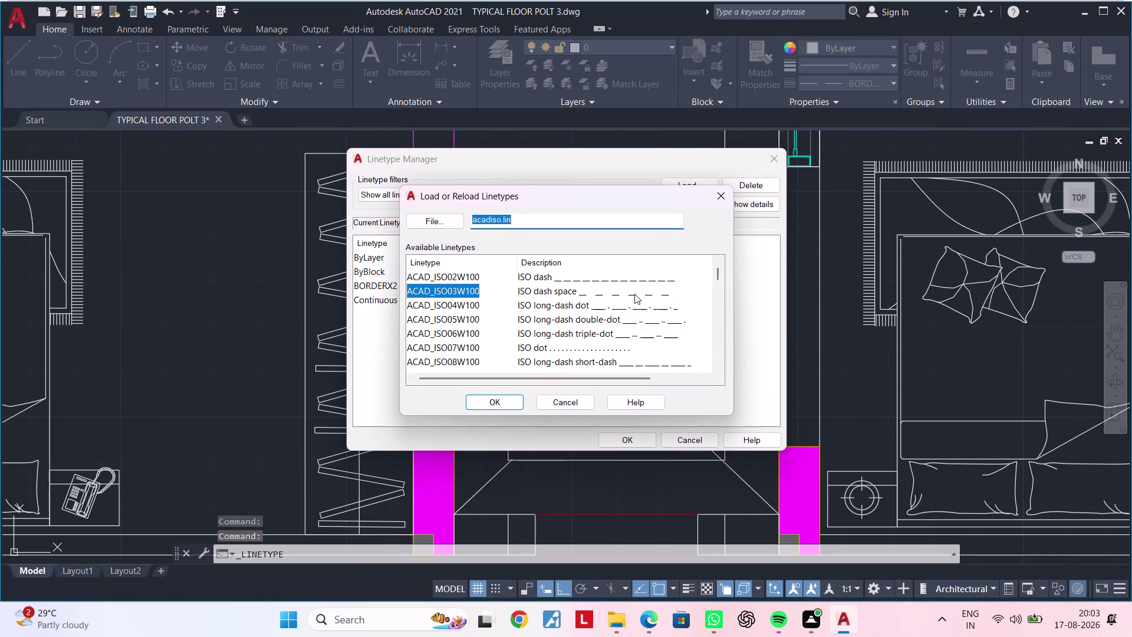
double_click(507, 403)
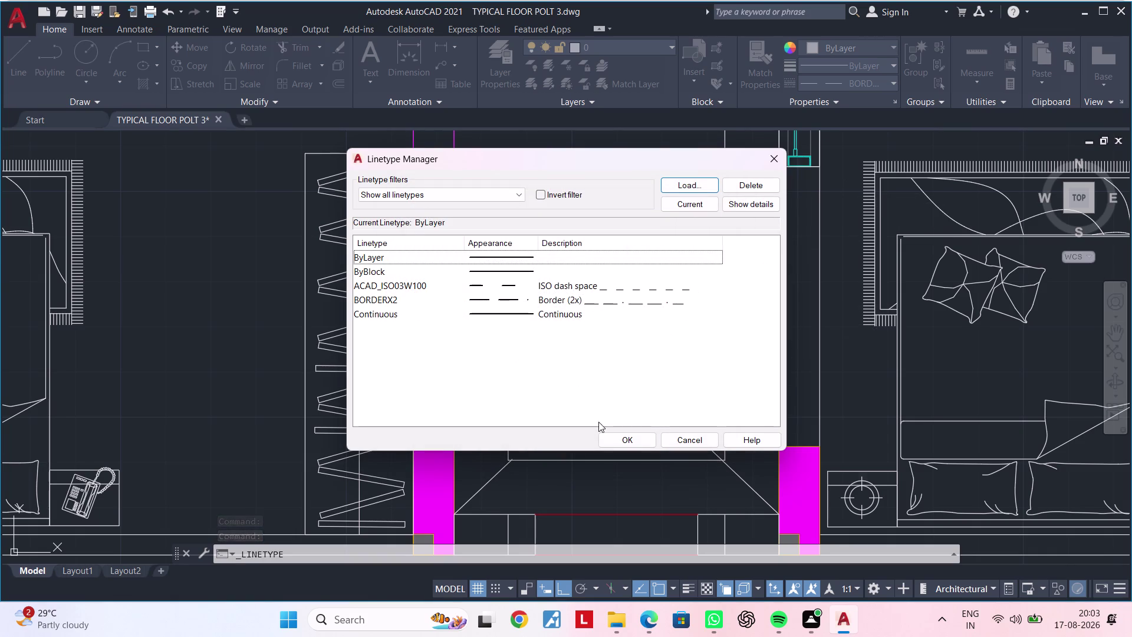
click(628, 436)
Reselect both lift-box diagonals and give them the ACAD_ISO03W100 dashed linetype.
click(642, 337)
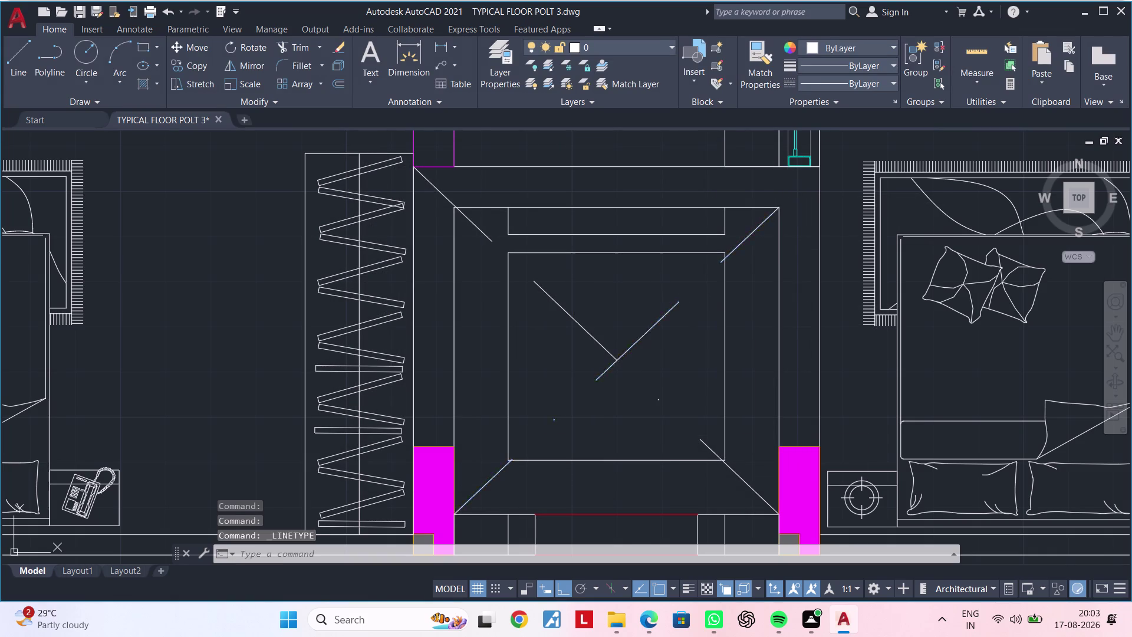
click(599, 341)
click(852, 67)
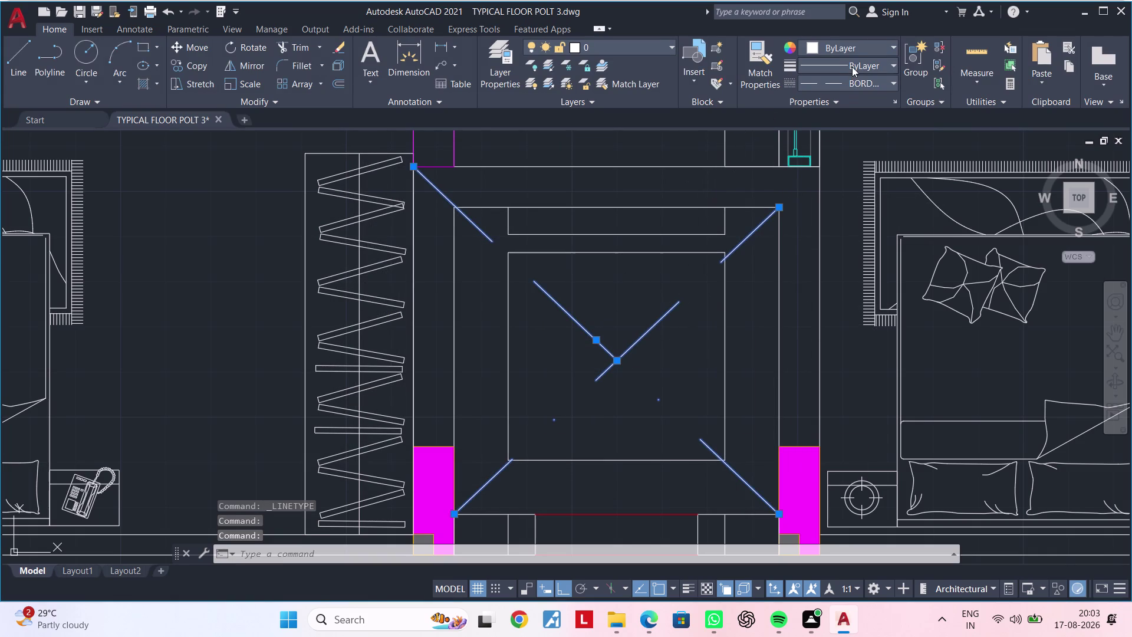
click(870, 62)
click(877, 80)
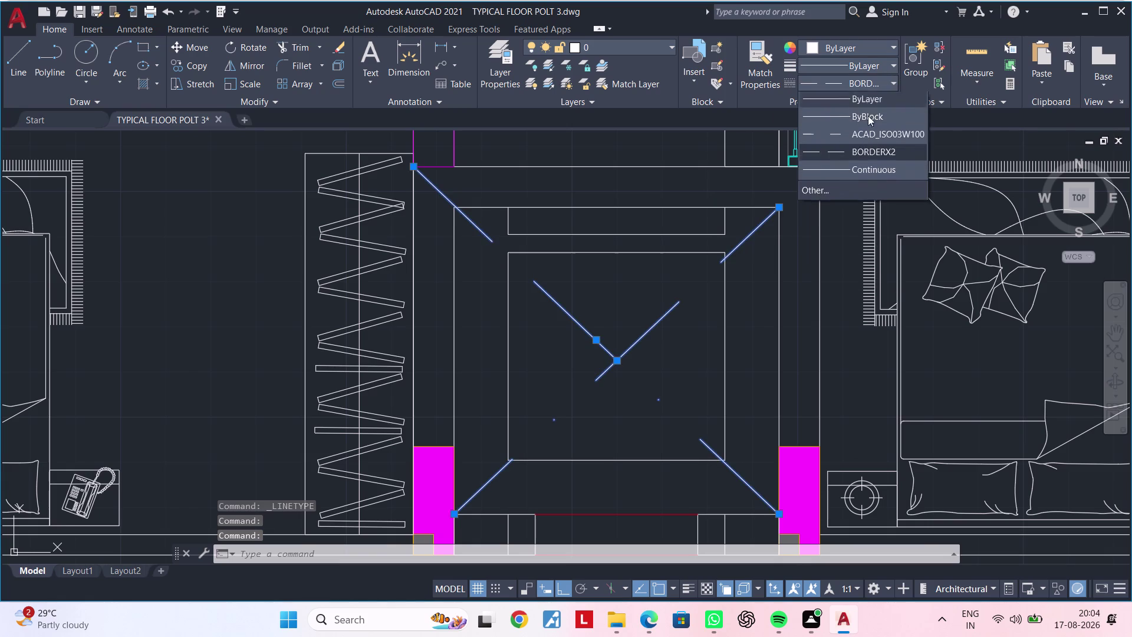
click(863, 140)
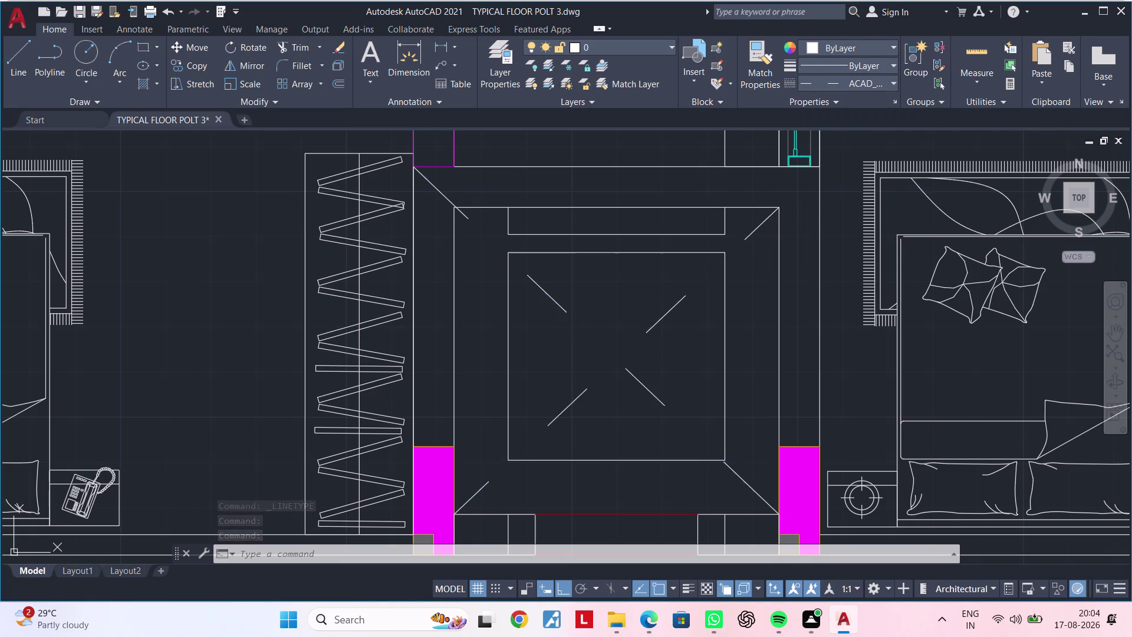
scroll(down, 3)
key(Escape)
Zoom out and pan the view toward the full two-unit floor plan.
key(Escape)
scroll(down, 3)
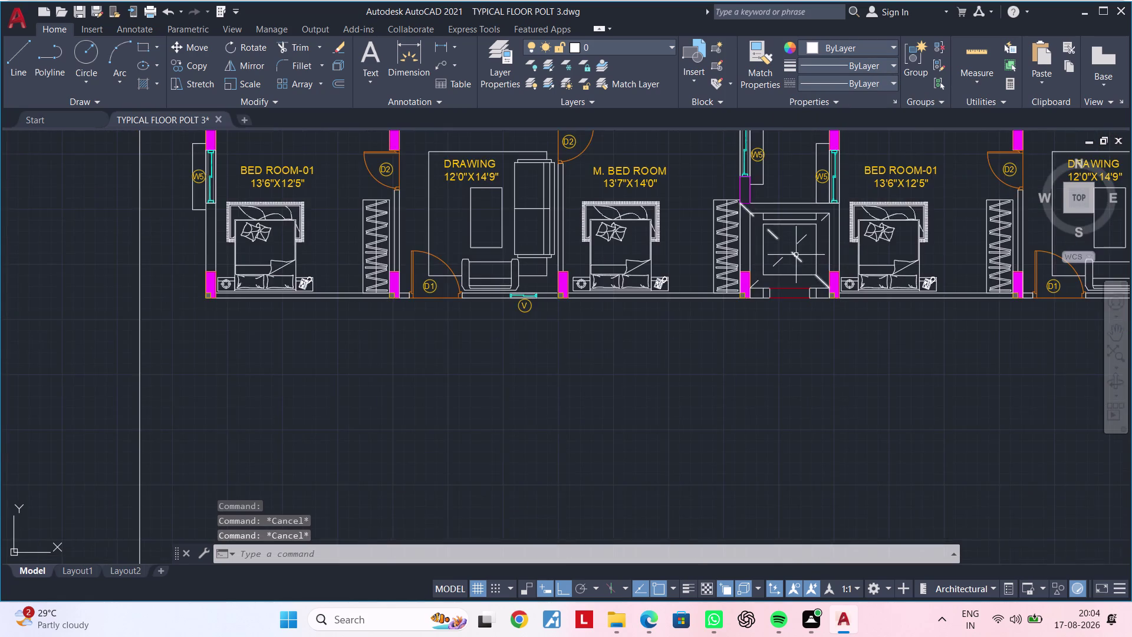
middle_drag(796, 255, 693, 289)
key(Escape)
key(Escape)
key(Escape)
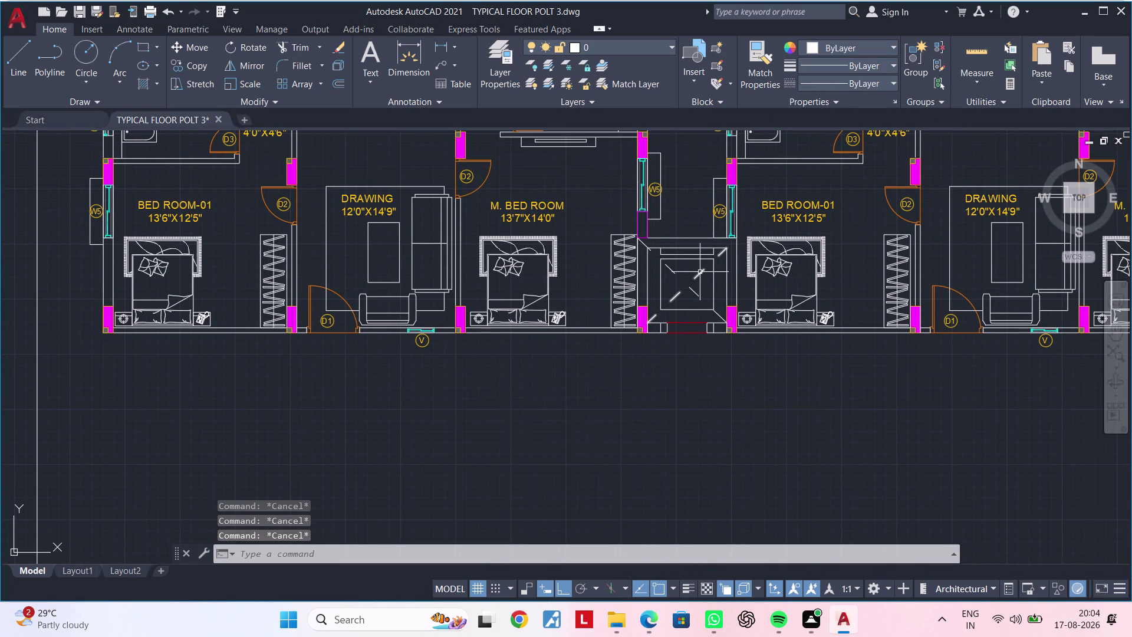
scroll(down, 3)
middle_drag(703, 281, 547, 275)
middle_drag(645, 349, 680, 410)
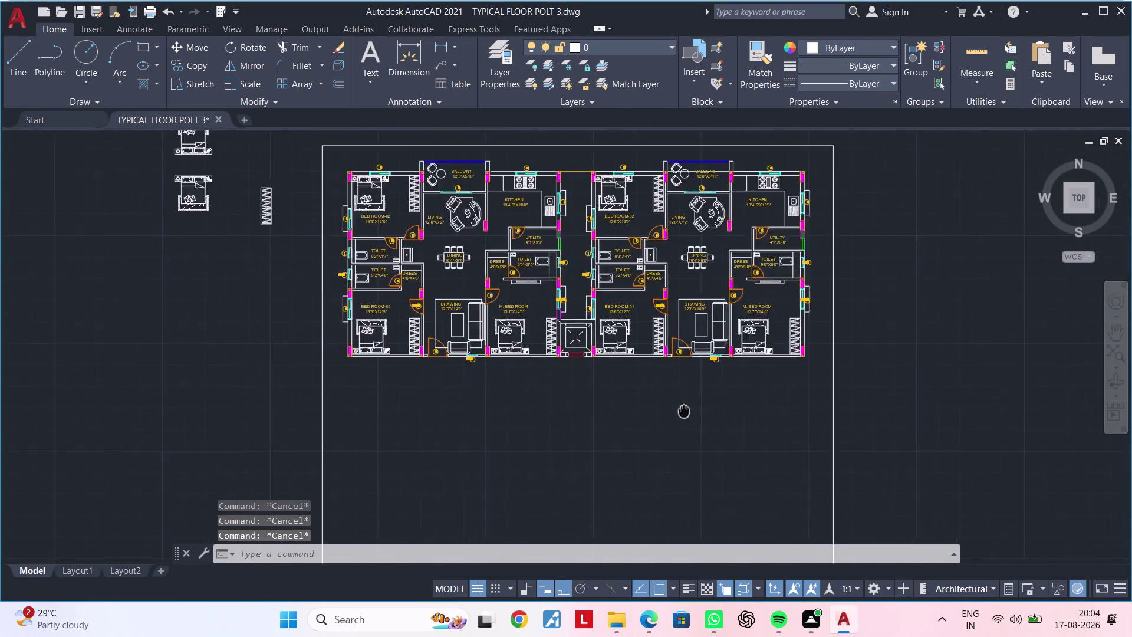
middle_drag(679, 410, 774, 422)
key(Escape)
key(Escape)
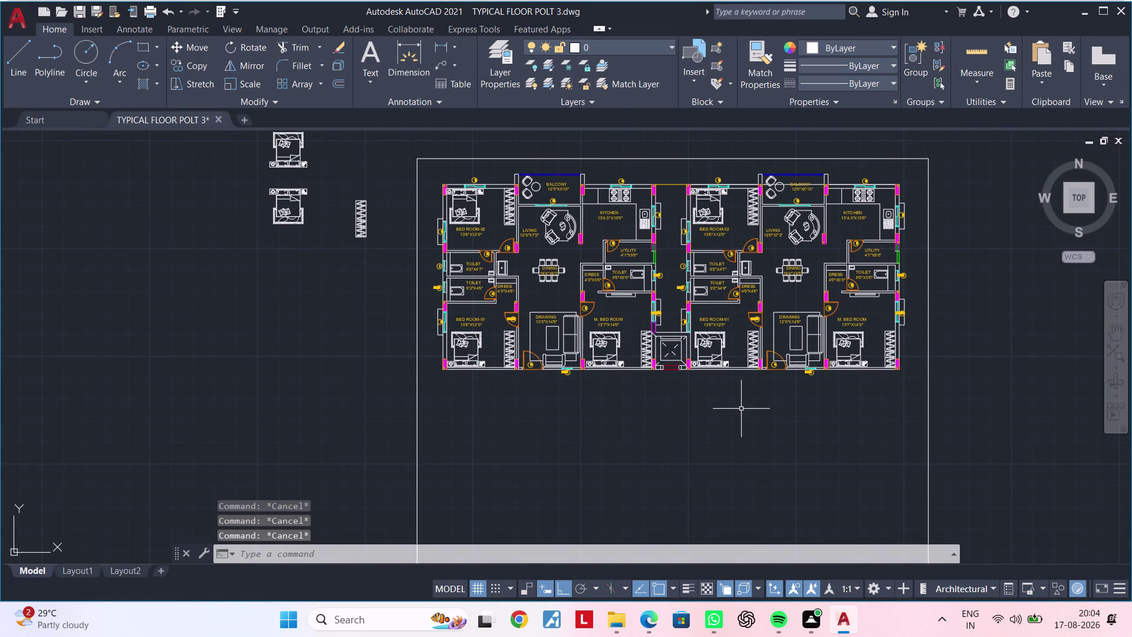
Fine-tune zoom and pan to center the whole plan within the sheet border.
scroll(up, 3)
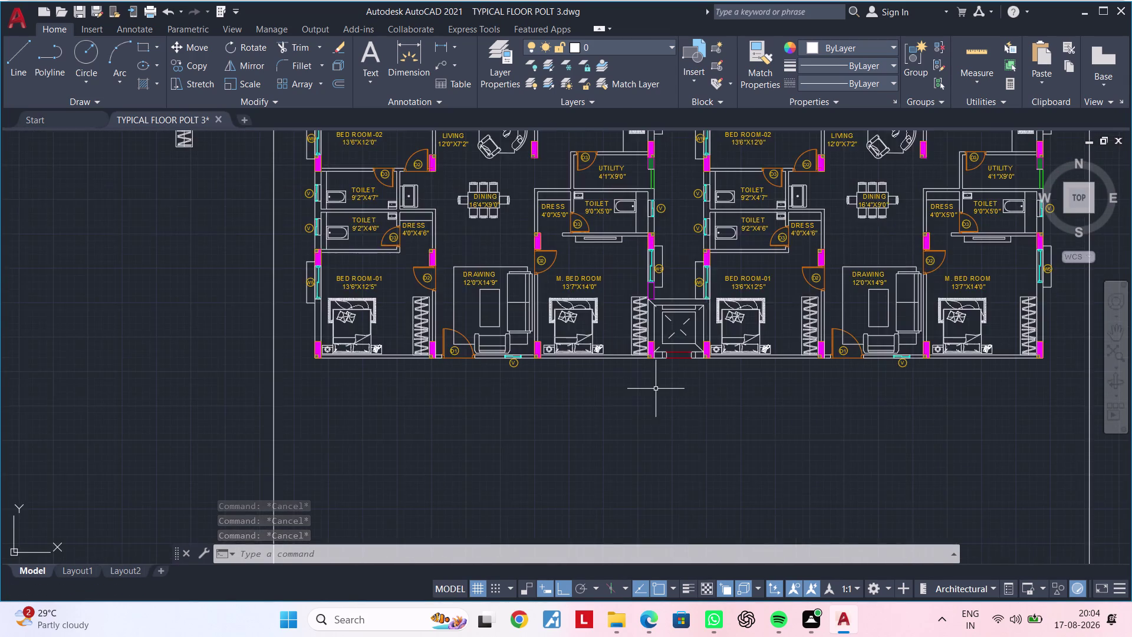
scroll(down, 3)
middle_drag(635, 430, 507, 498)
scroll(up, 3)
middle_drag(515, 487, 548, 573)
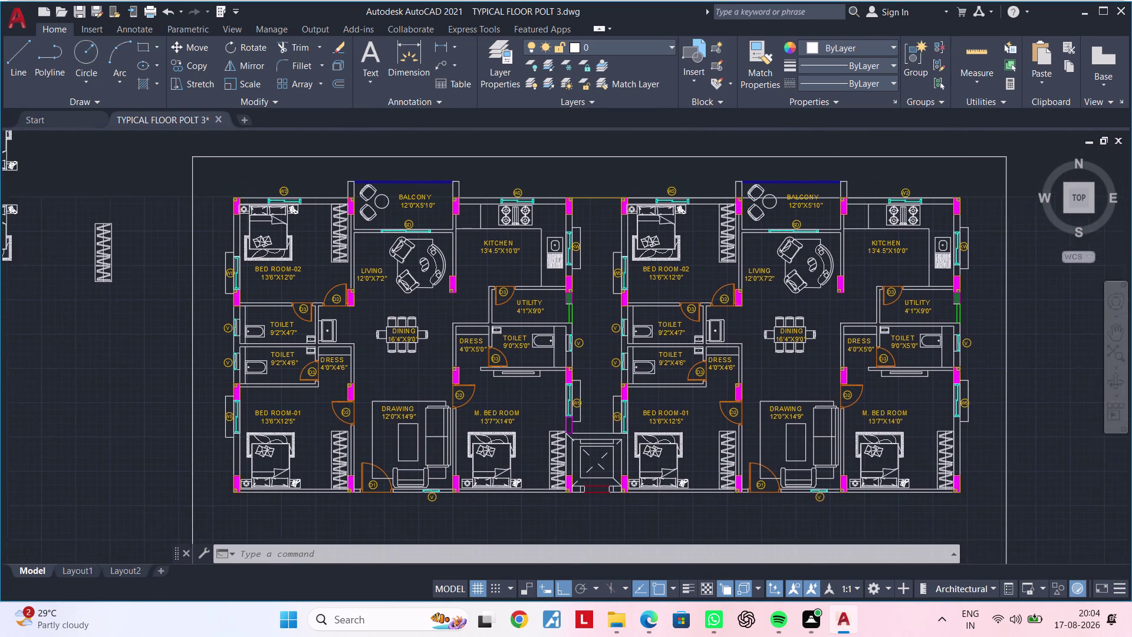
middle_drag(548, 574, 540, 566)
key(Escape)
key(Escape)
key(Escape)
key(Escape)
key(Escape)
key(Escape)
key(Escape)
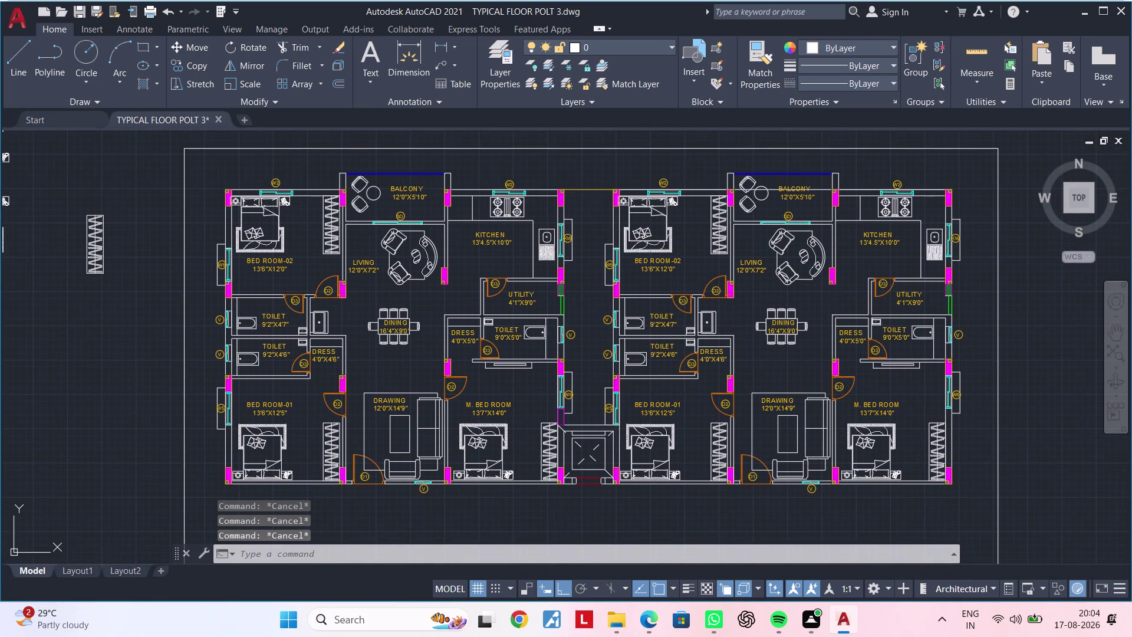